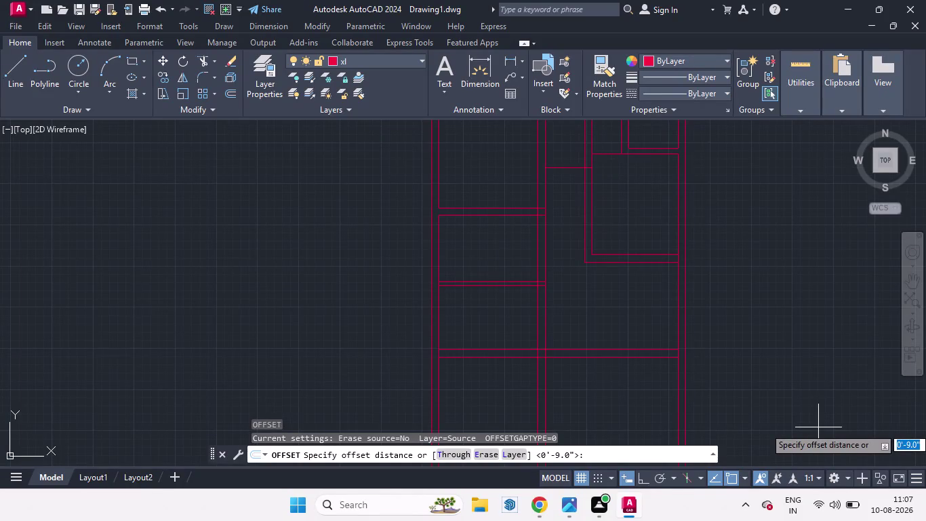
Offset the lower wall line 6' downward to create a new wall line.
text(6')
key(Return)
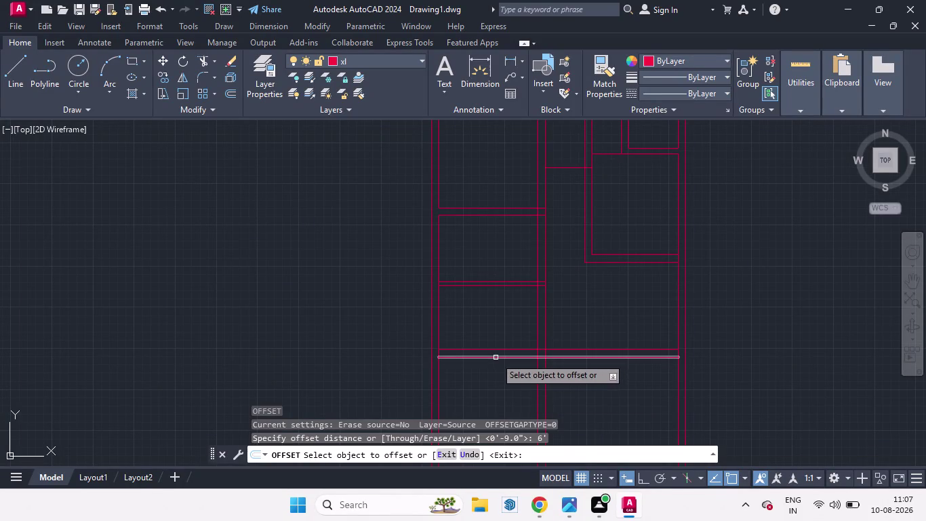
drag(496, 358, 496, 394)
click(495, 394)
scroll(down, 3)
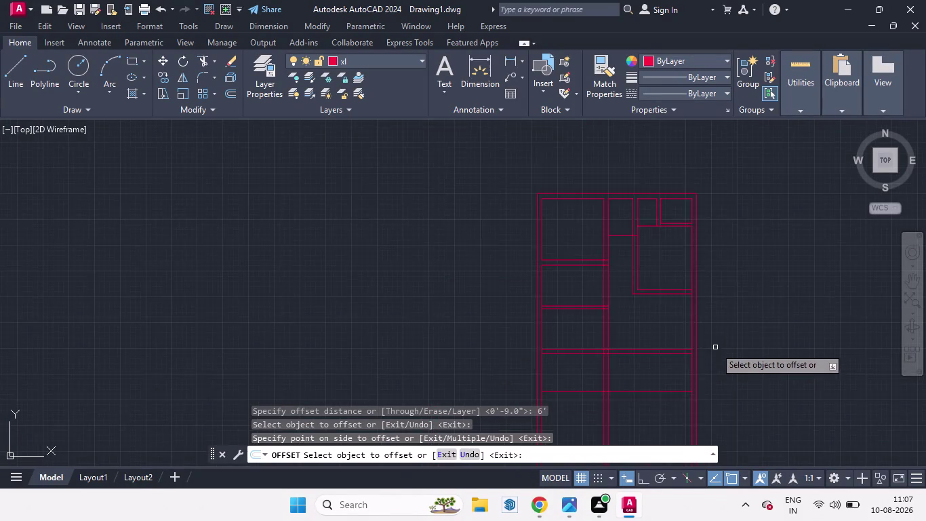
scroll(down, 3)
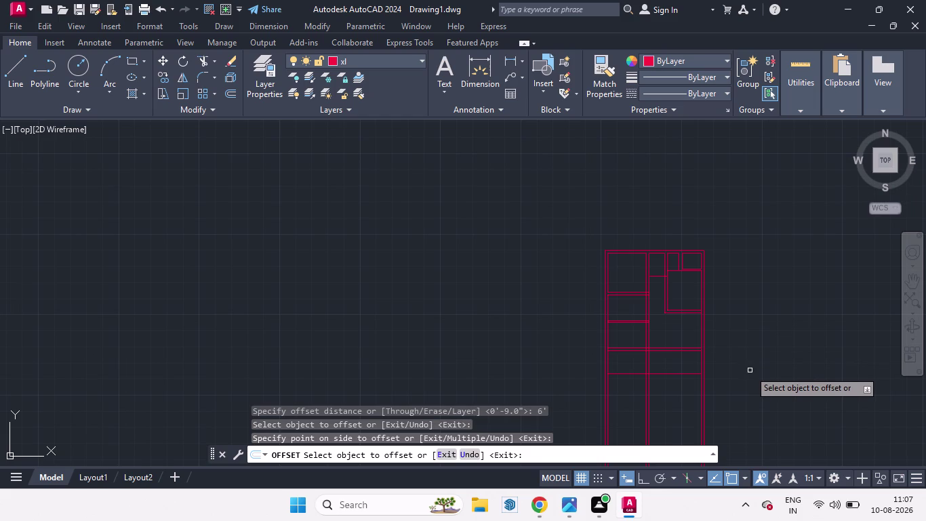
key(space)
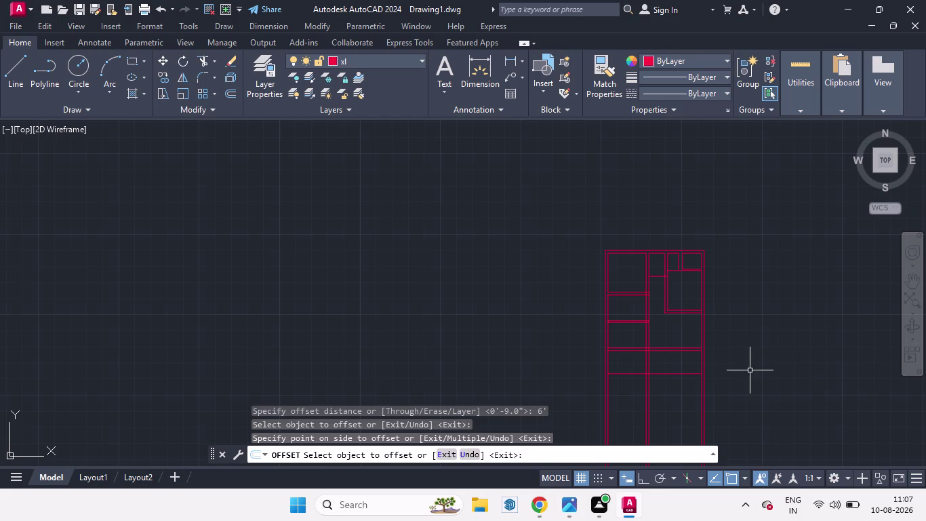
Offset the new wall line by 9" to form the double wall, discarding a mistyped command.
key(space)
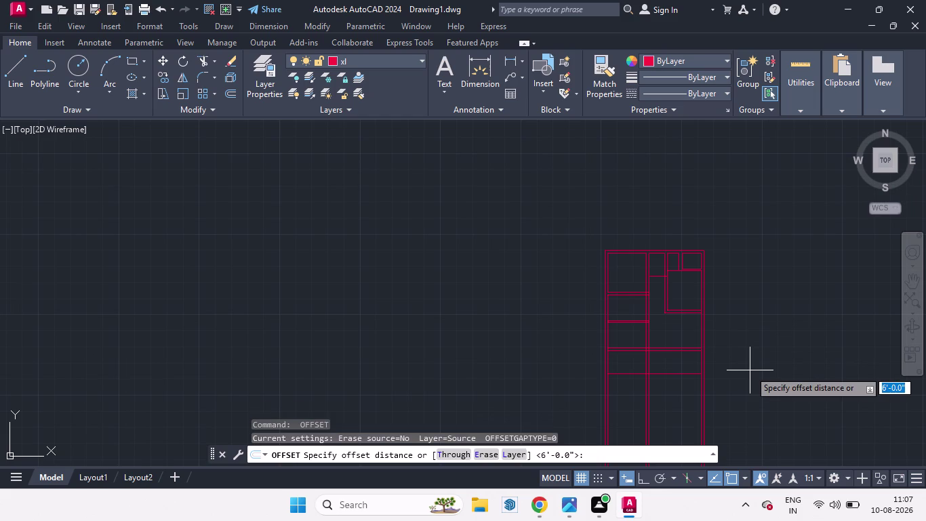
key(9)
key(Return)
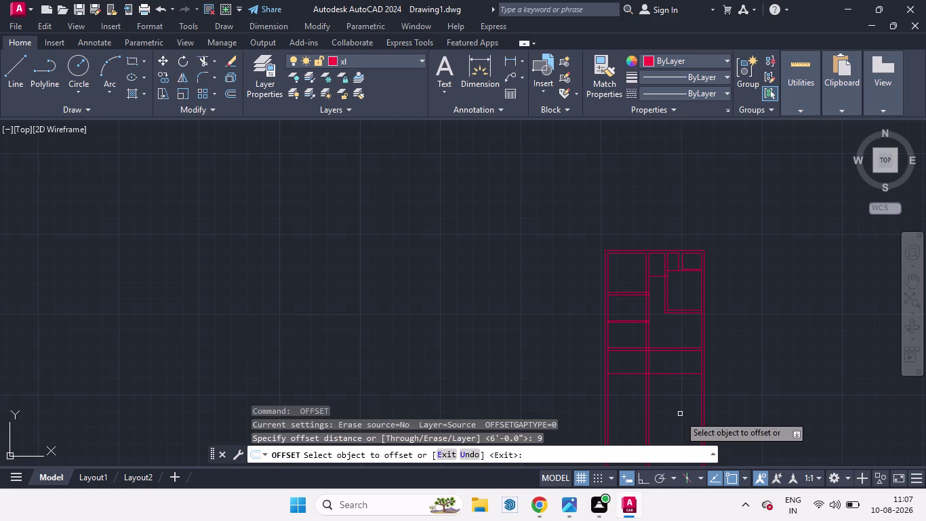
drag(621, 372, 625, 403)
click(628, 402)
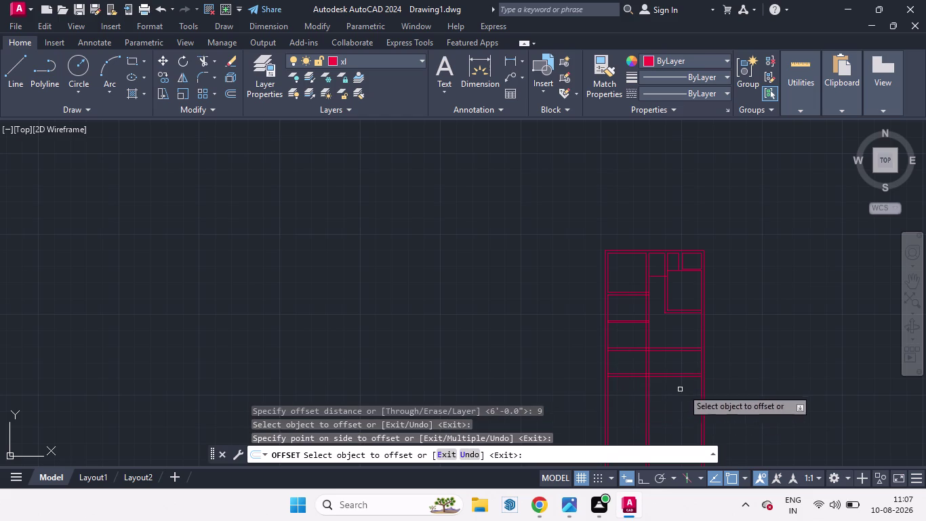
key(space)
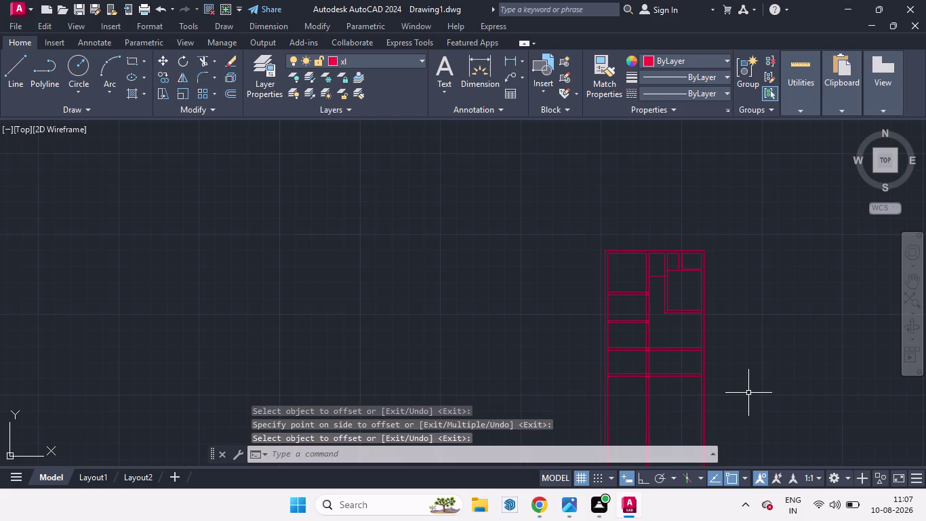
text(te)
key(BackSpace)
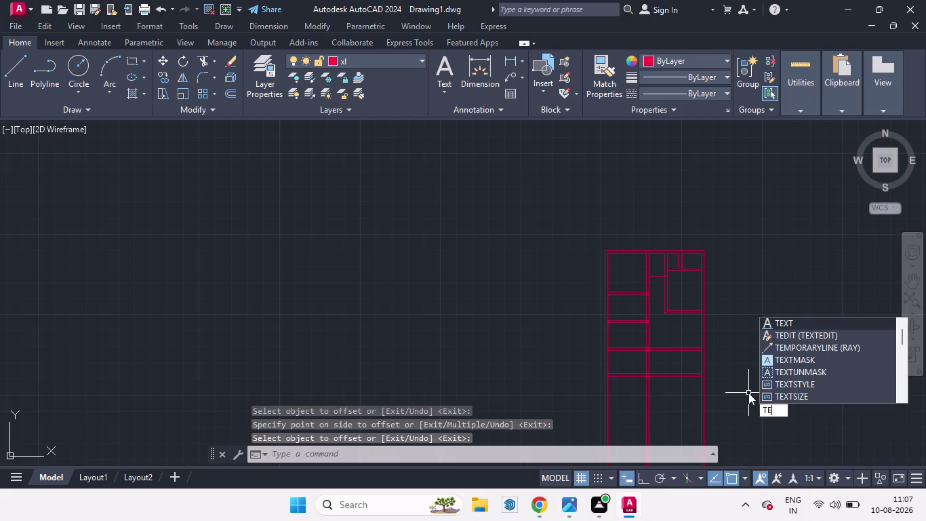
key(BackSpace)
key(BackSpace)
key(space)
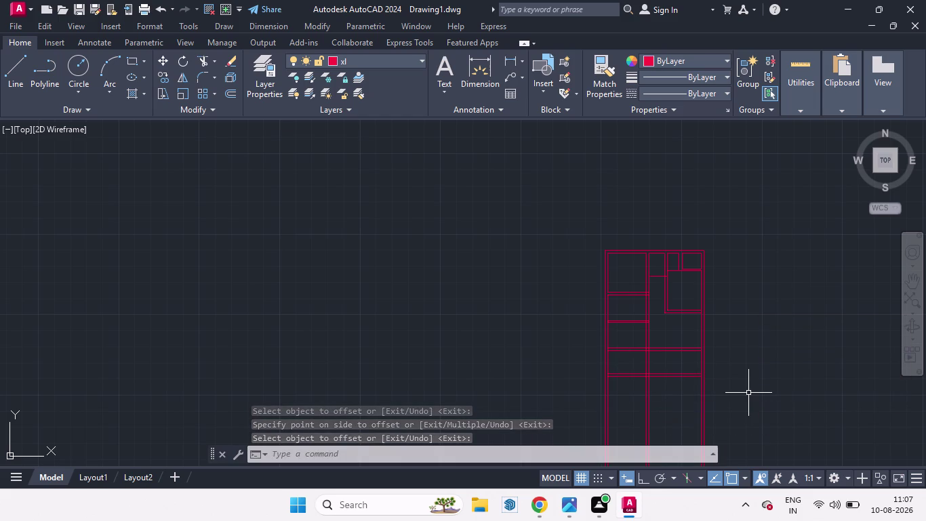
Extend the new lower wall line to its boundary with EX.
text(e)
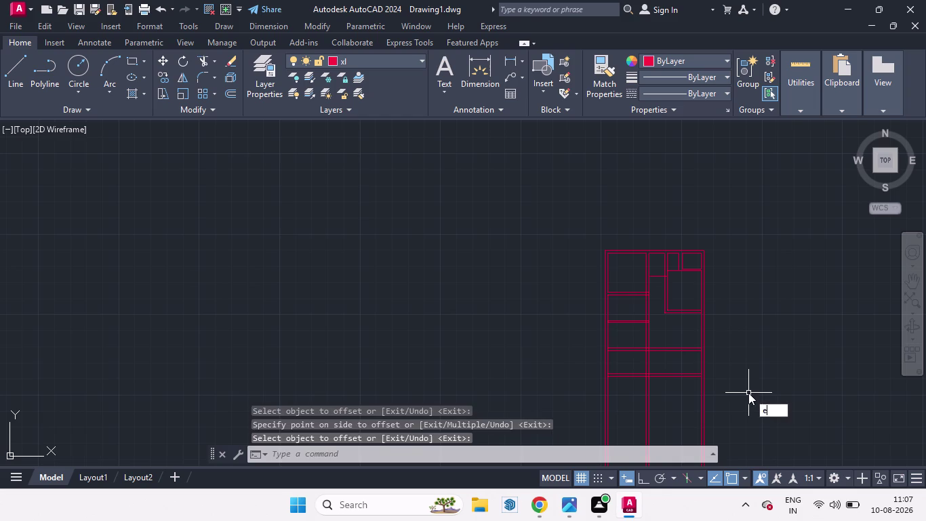
text(x)
key(Return)
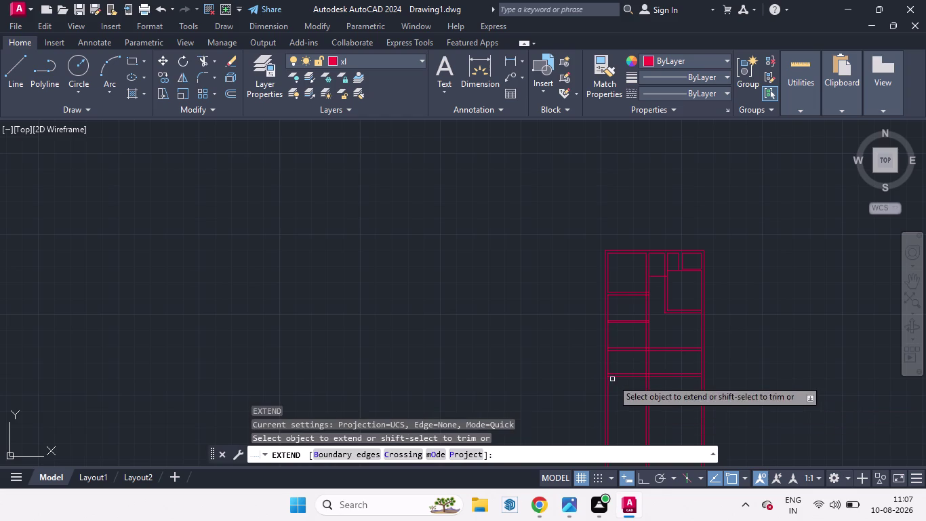
scroll(up, 3)
click(579, 425)
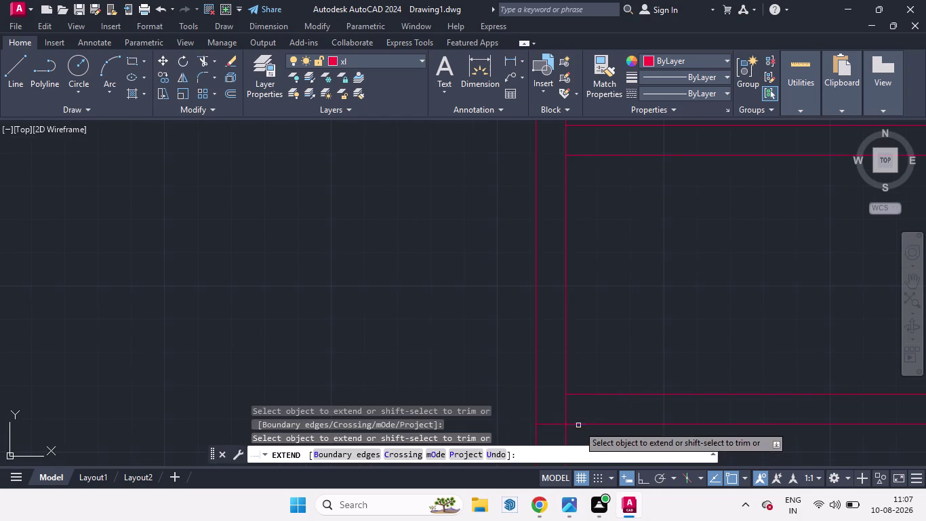
key(space)
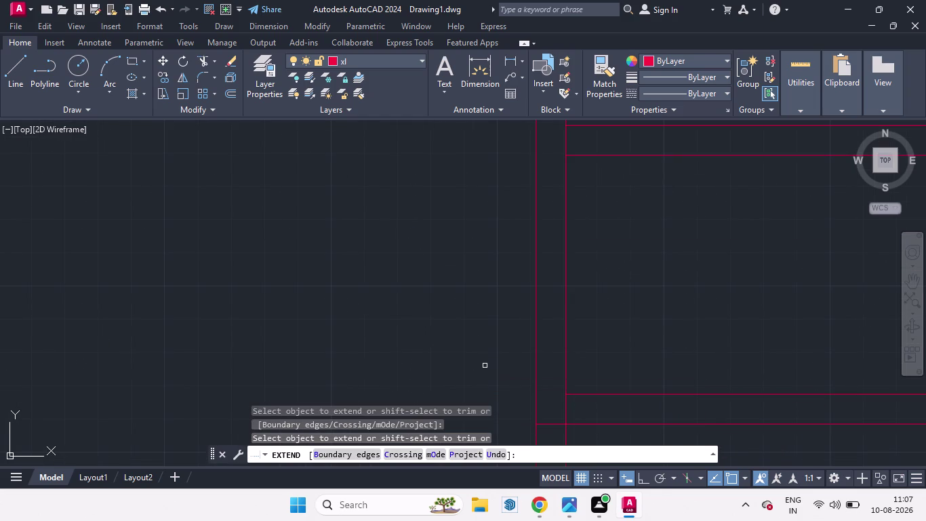
Trim overlapping wall segments along a fence and inside the junction.
text(tr)
key(Return)
key(Return)
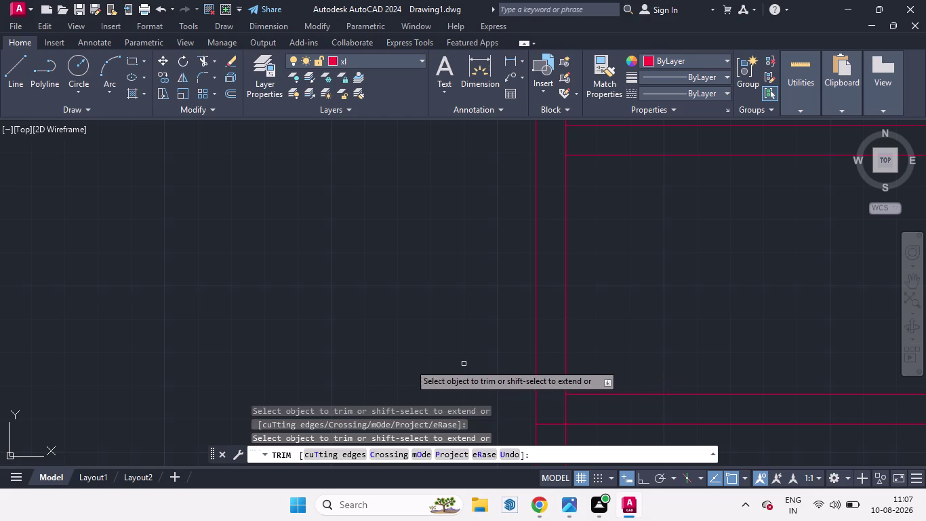
scroll(down, 3)
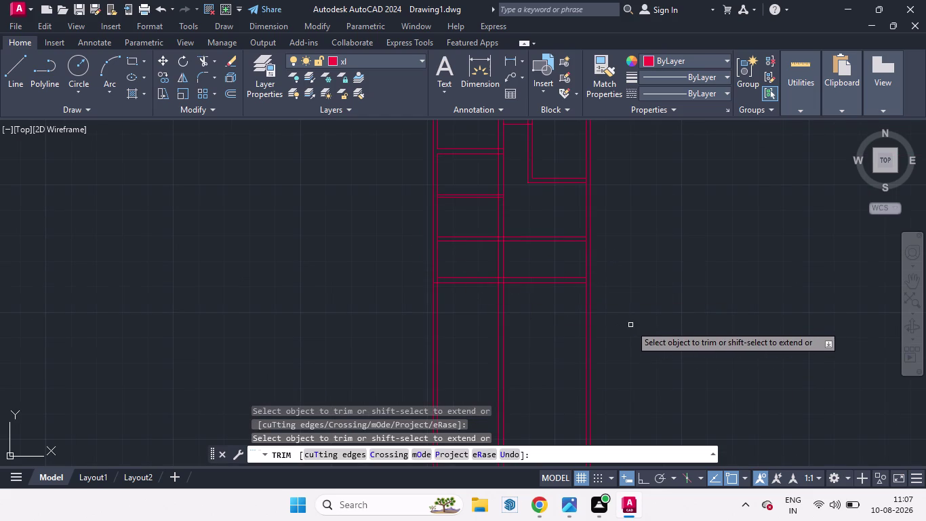
drag(632, 325, 169, 336)
scroll(up, 3)
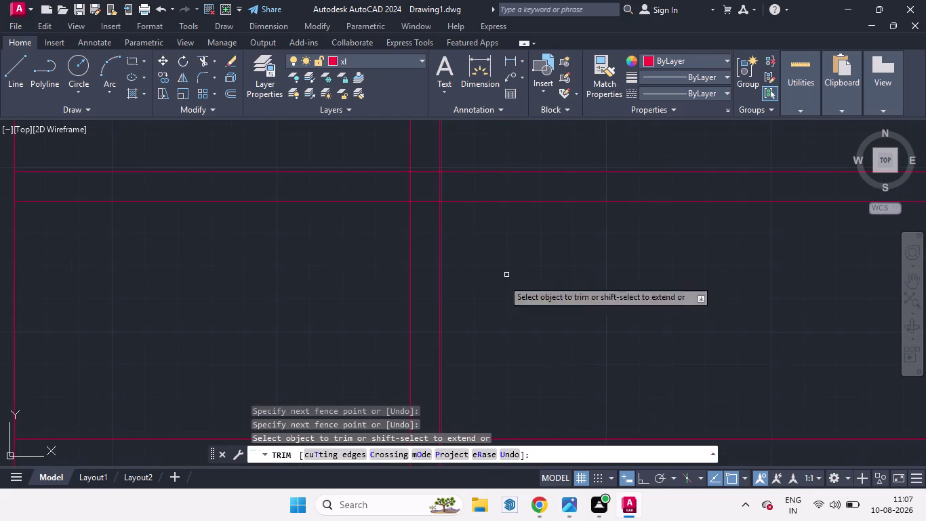
scroll(down, 3)
scroll(up, 3)
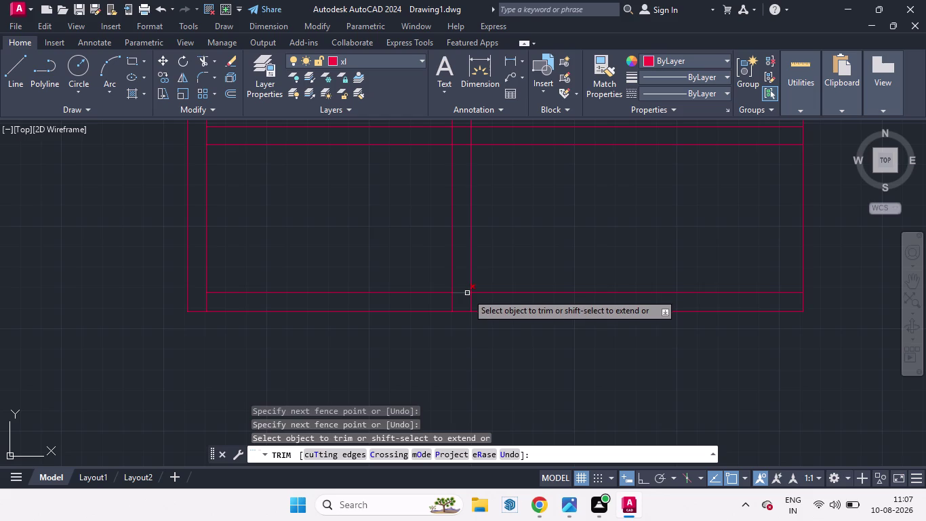
click(454, 301)
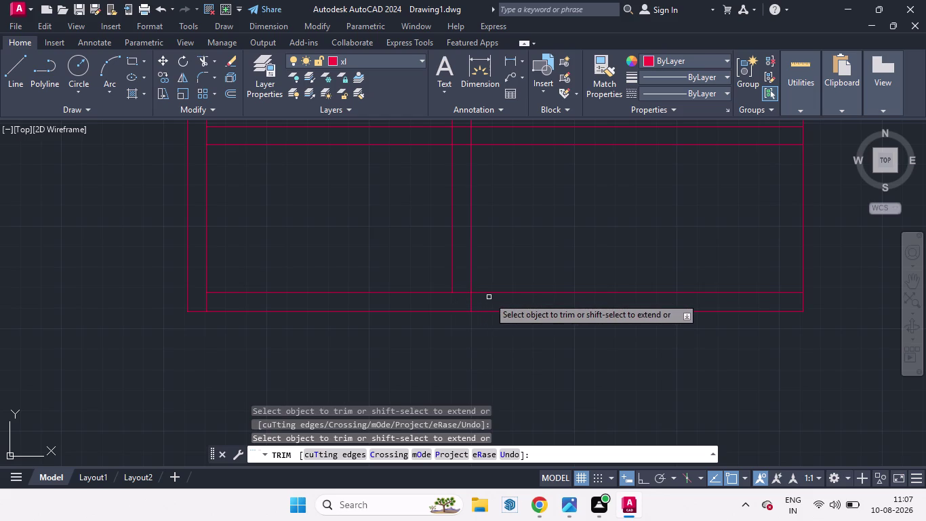
Trim the crossing lines on the right, two leftover segments, and the lower wall's inner corner.
scroll(down, 3)
drag(523, 269, 708, 269)
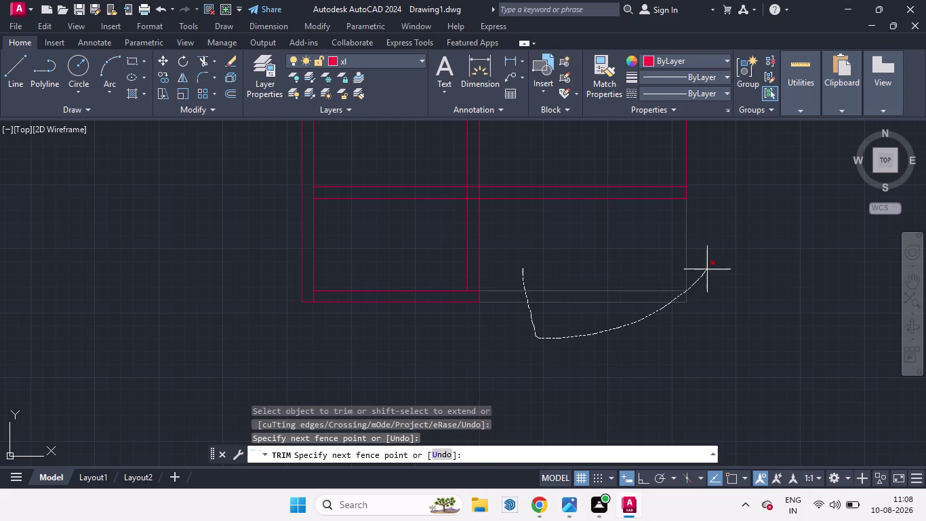
drag(707, 269, 674, 263)
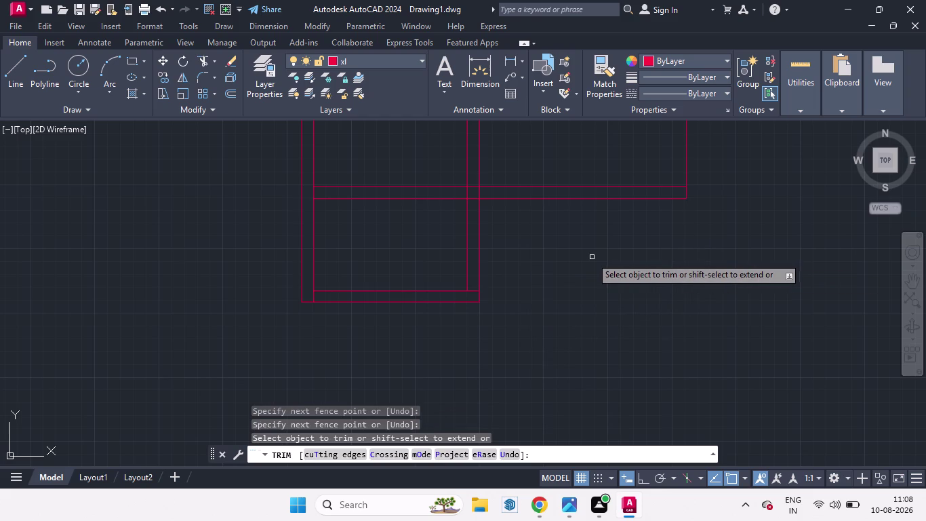
click(477, 240)
click(467, 240)
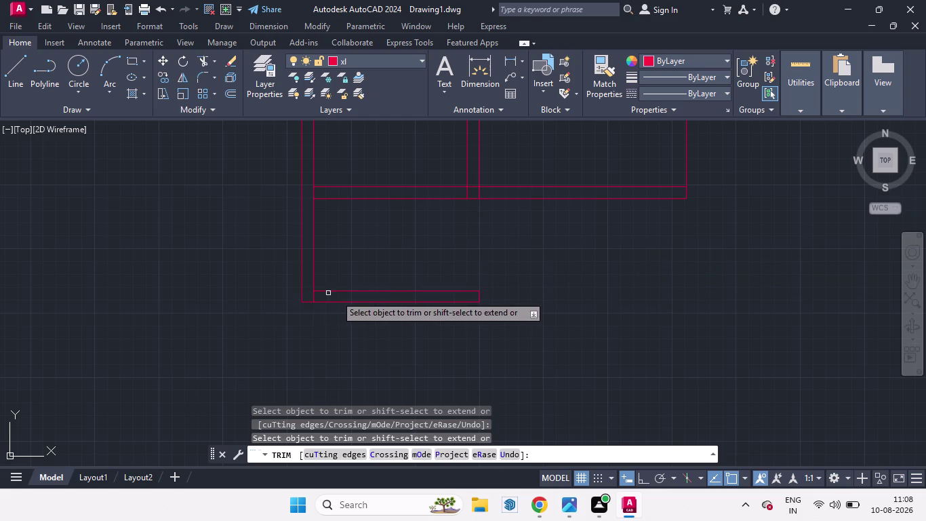
click(313, 296)
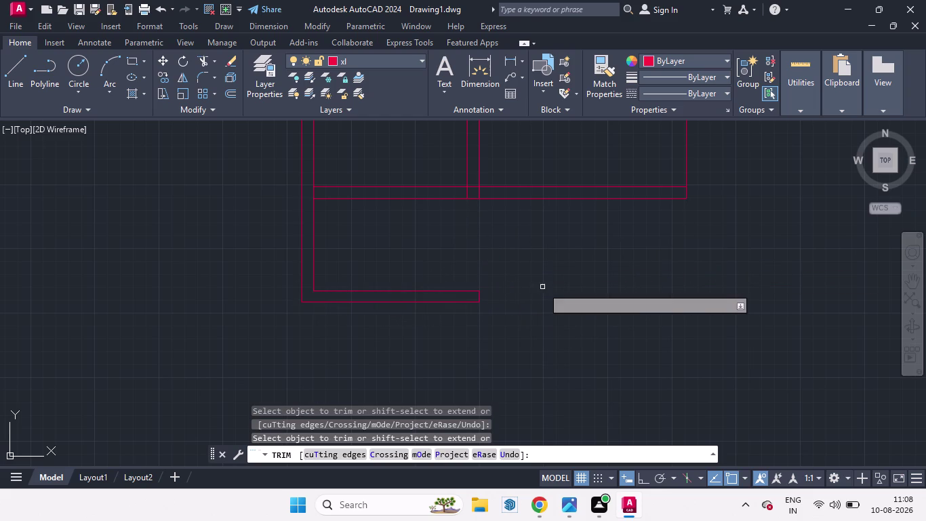
scroll(down, 3)
scroll(up, 3)
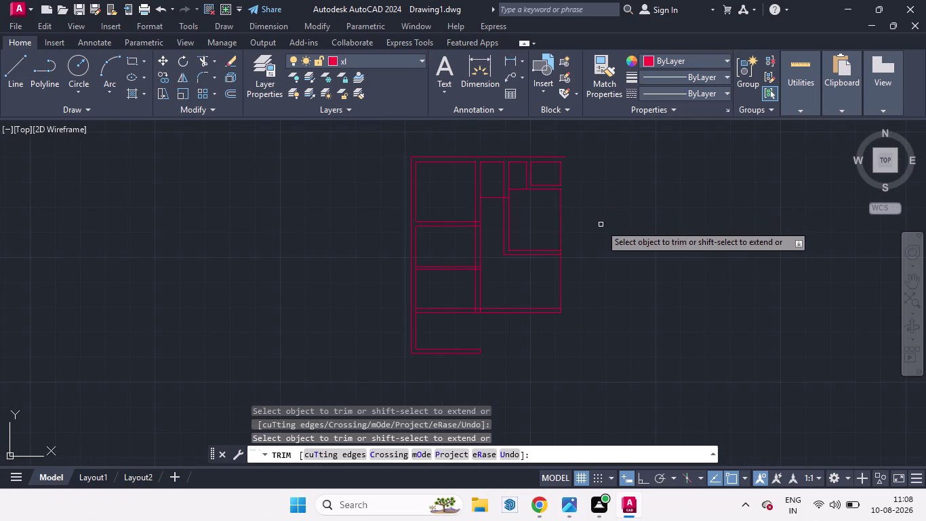
key(space)
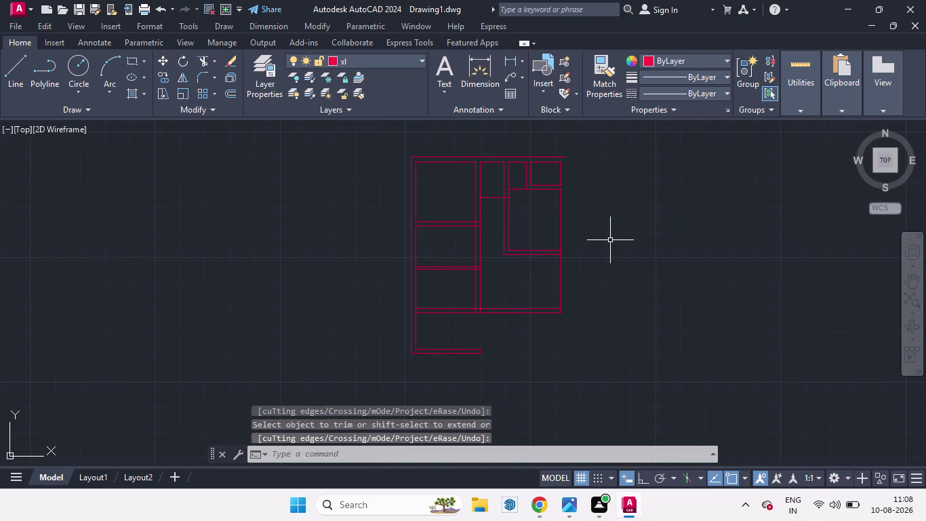
Offset the right exterior wall line outward by 9".
key(o)
key(Return)
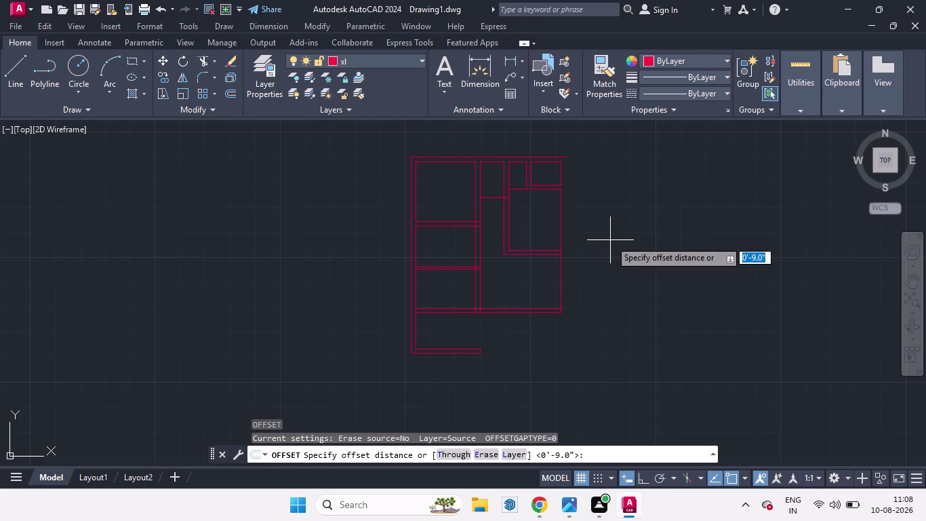
key(Return)
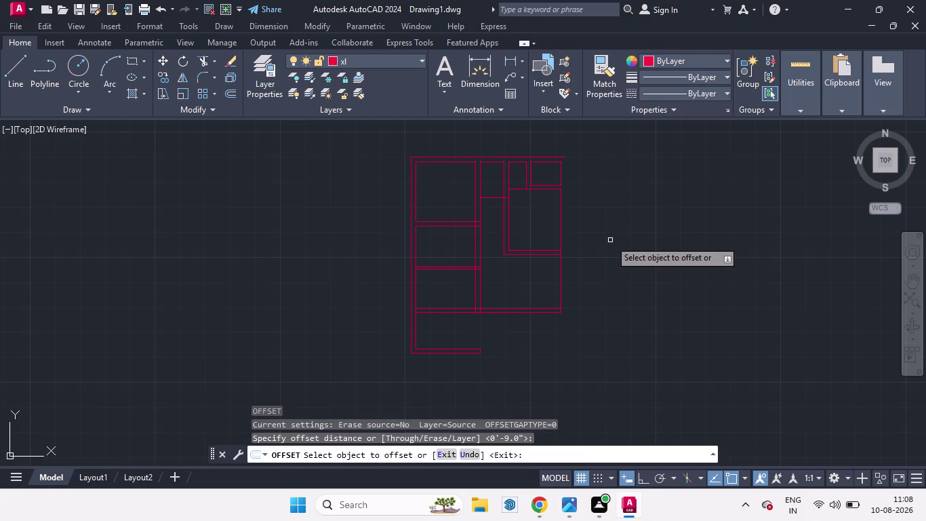
drag(563, 231, 579, 229)
drag(580, 229, 586, 229)
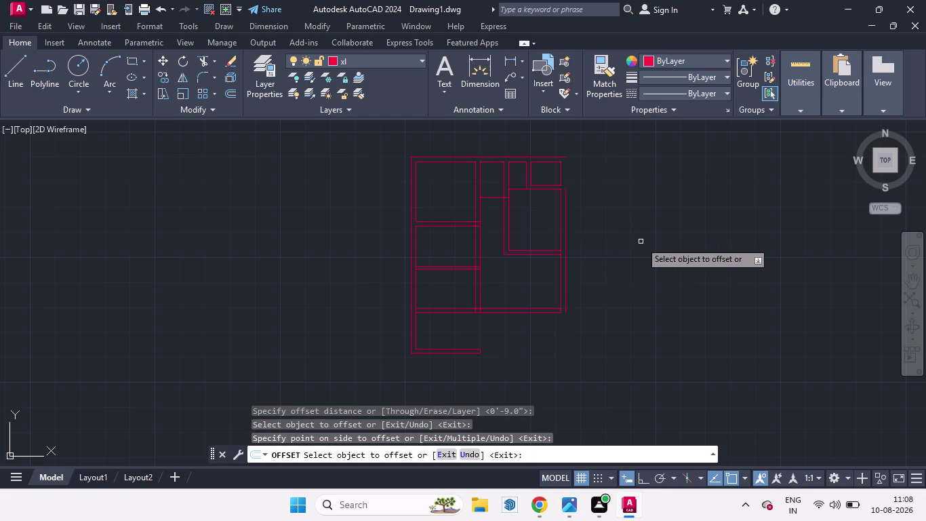
key(space)
Extend the new right wall line up to the top wall.
text(e)
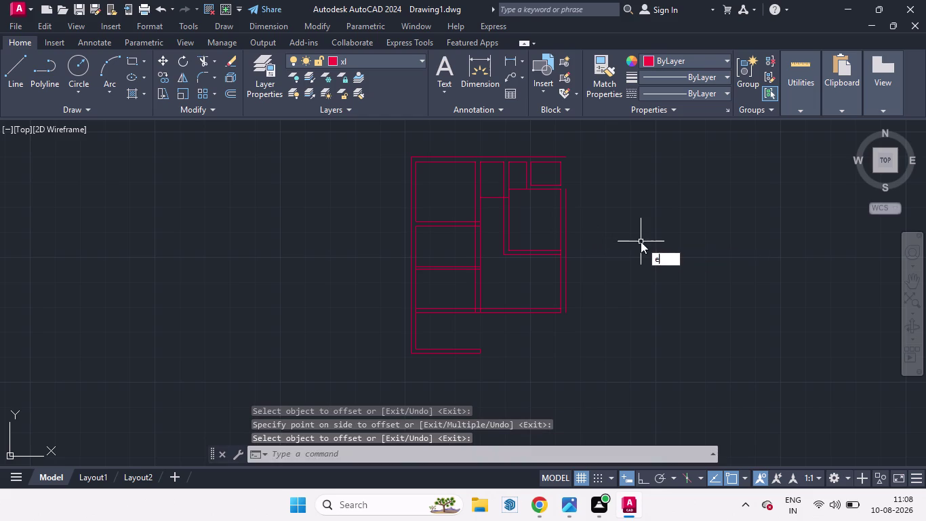
text(x)
key(Return)
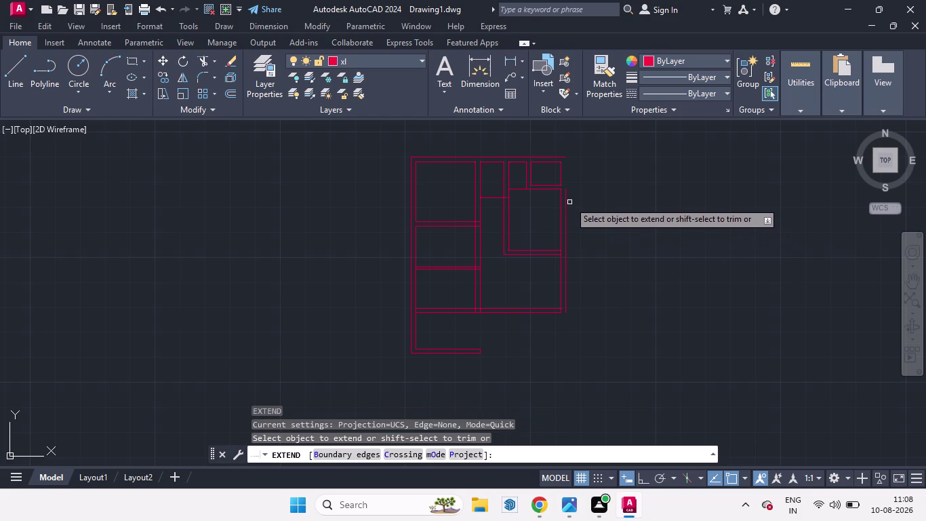
click(566, 195)
key(space)
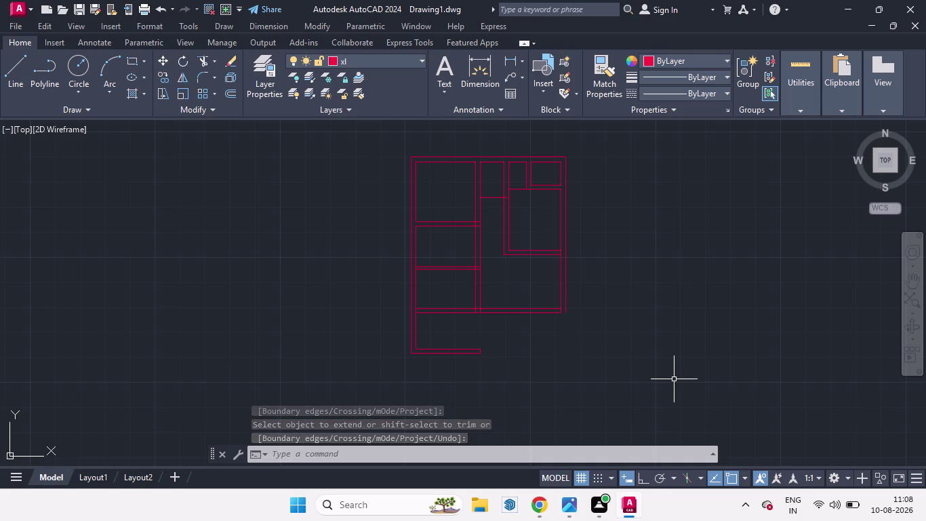
Load the ACAD_ISO03W100 dash-space linetype through the Linetype Manager (LTY).
text(lty)
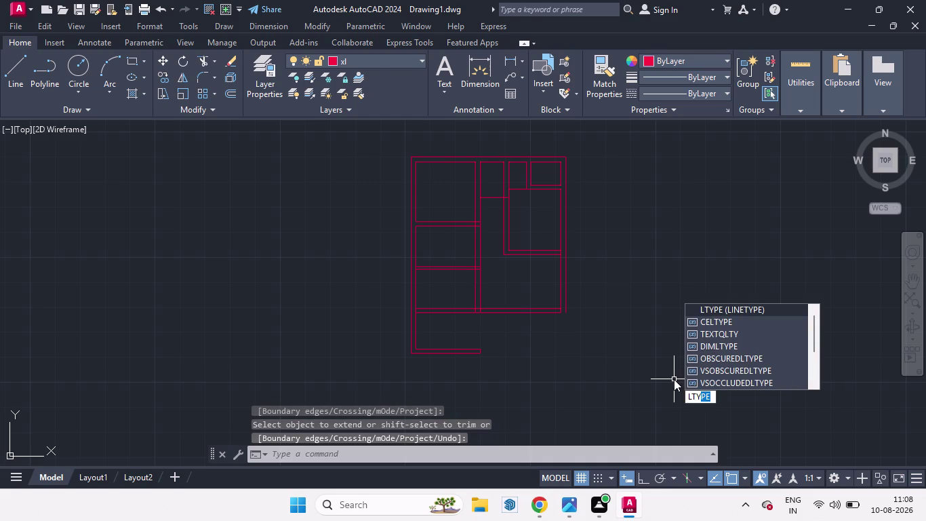
key(Return)
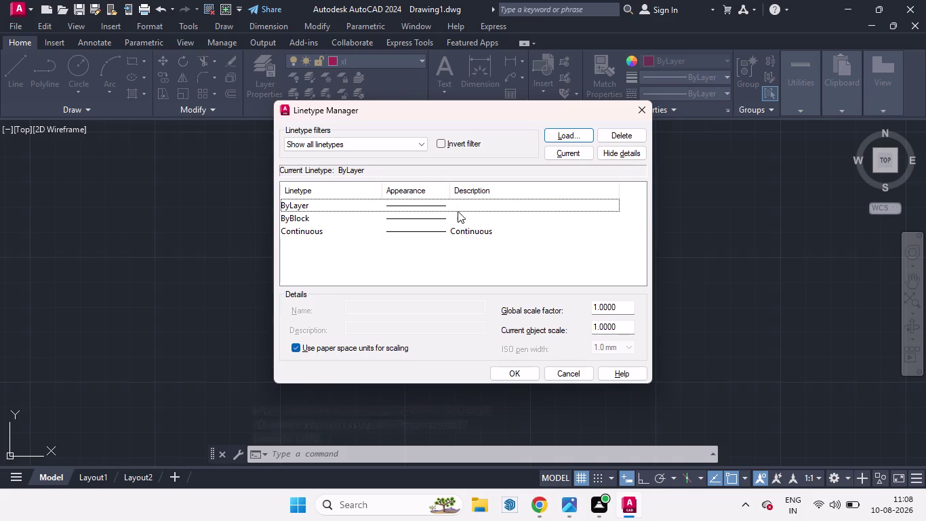
click(562, 135)
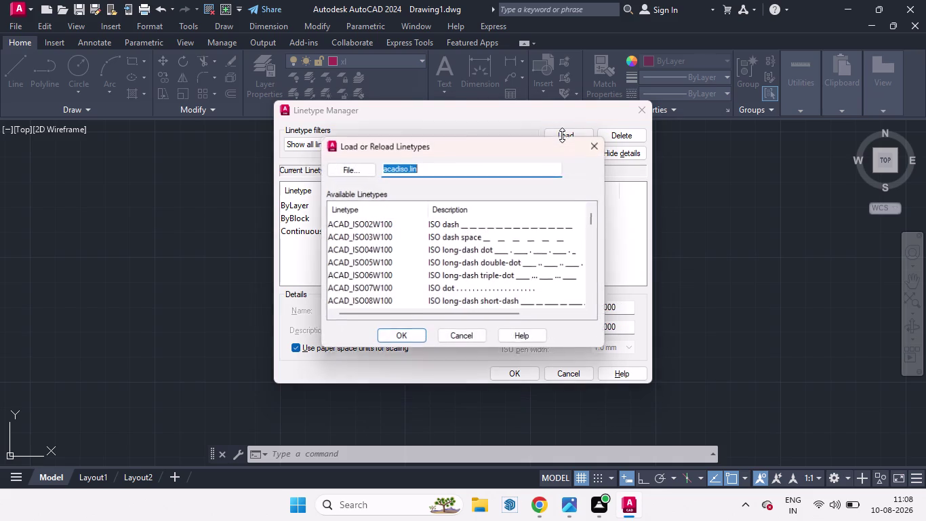
click(505, 242)
click(399, 337)
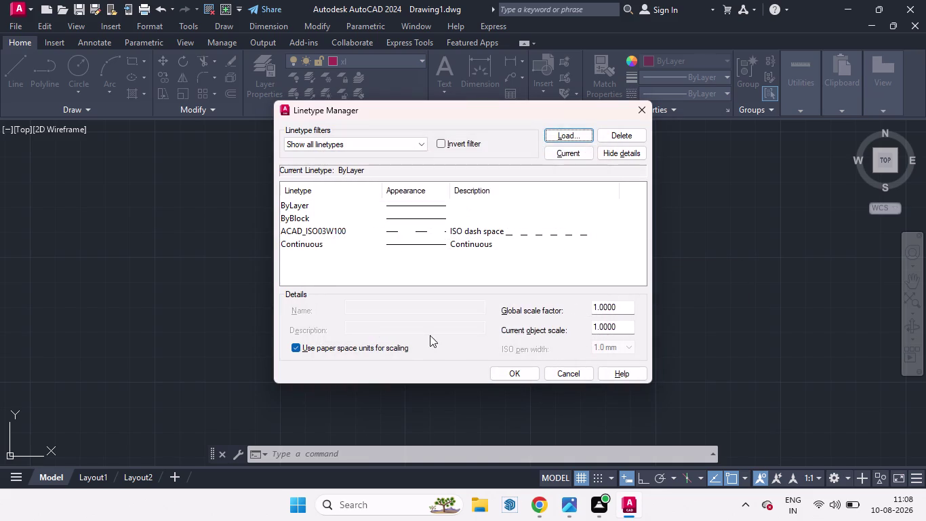
click(510, 373)
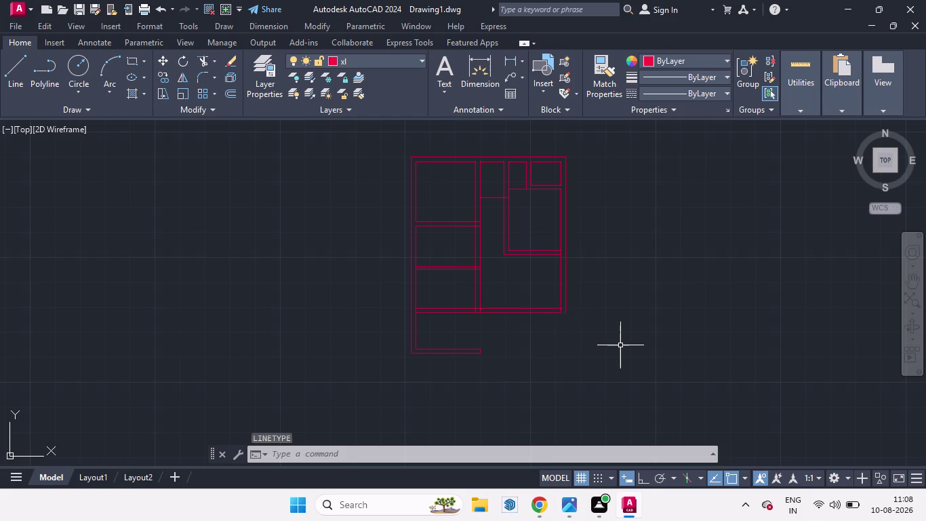
With Ortho on, draw lines from the wall end to the bottom wall and outer right corner.
key(l)
key(Return)
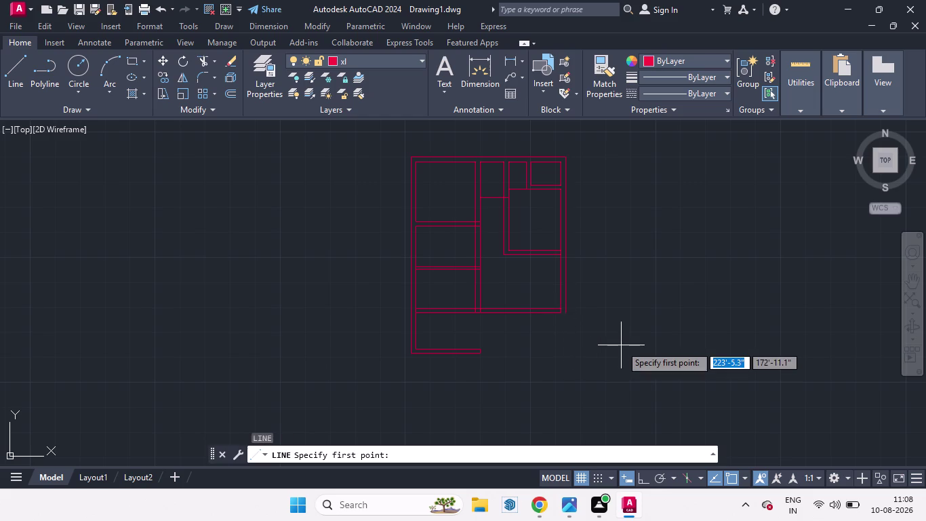
click(642, 483)
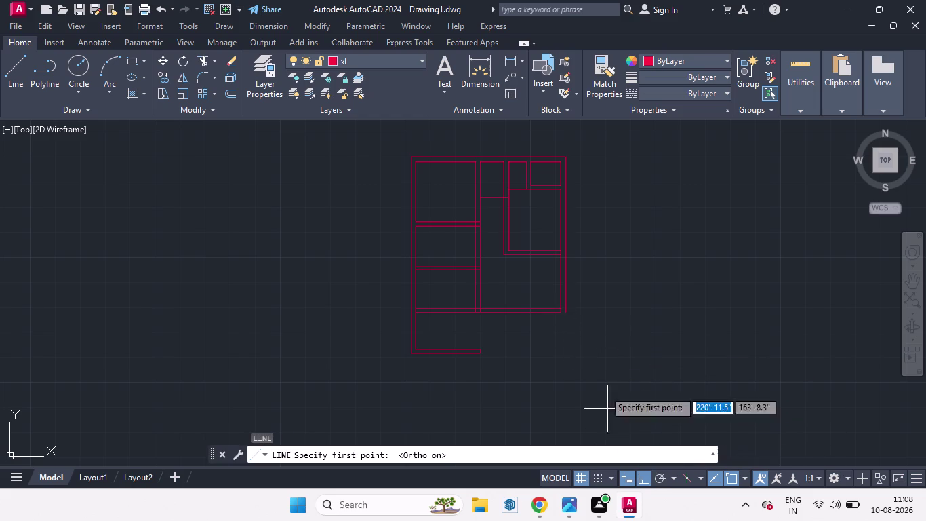
scroll(up, 3)
click(569, 291)
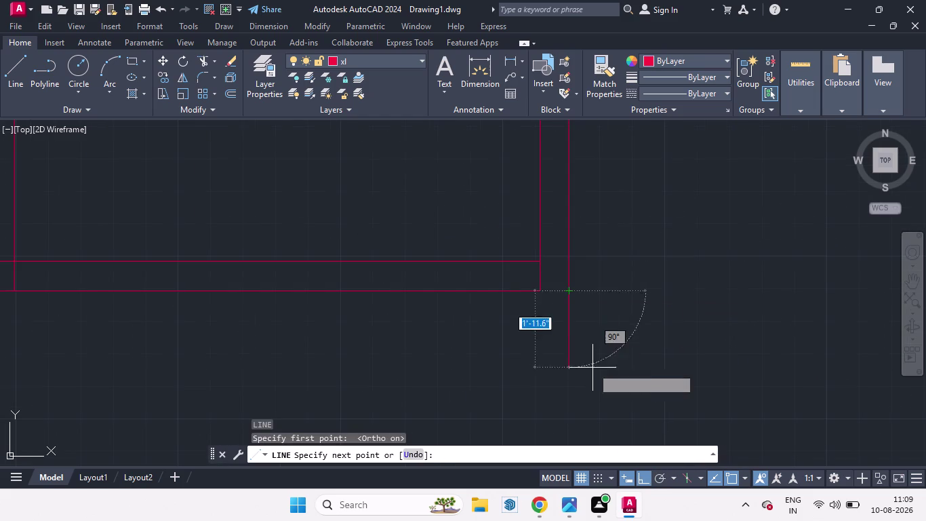
scroll(down, 3)
scroll(down, 3)
scroll(up, 3)
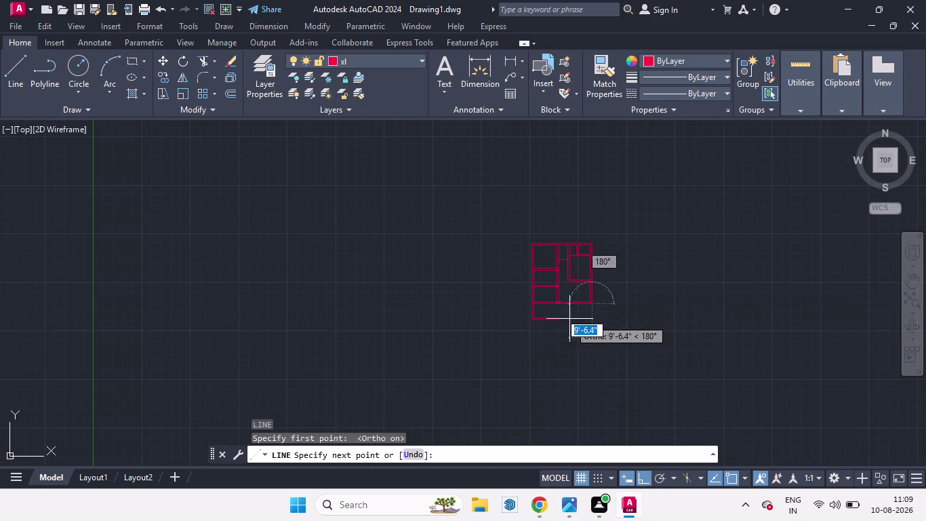
scroll(up, 3)
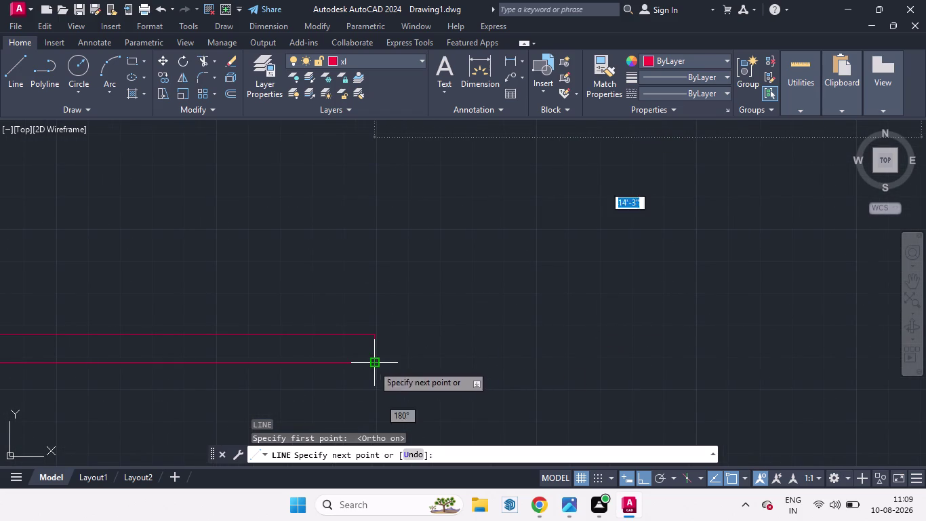
scroll(down, 3)
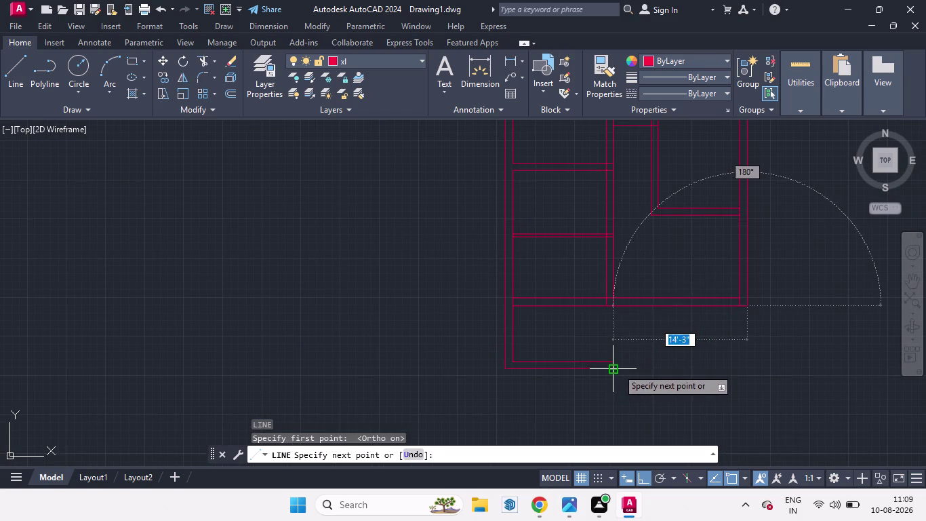
click(747, 369)
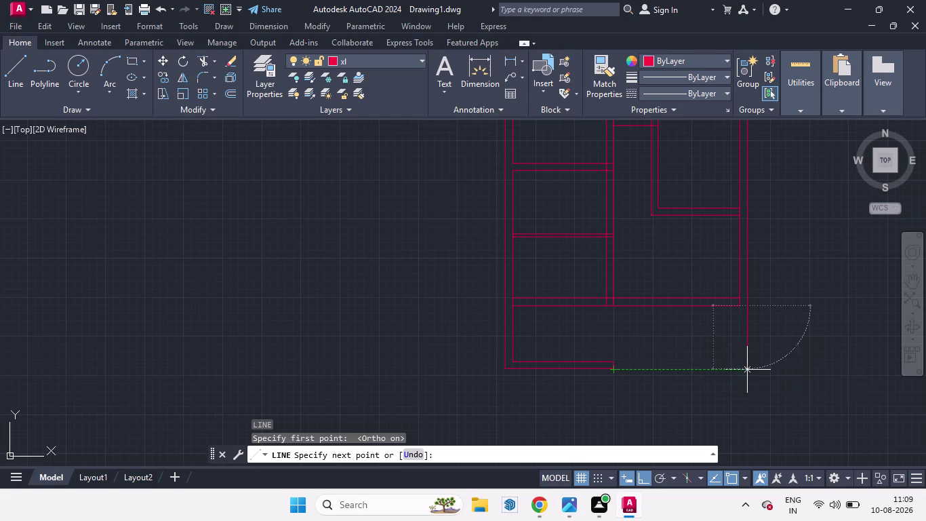
click(613, 373)
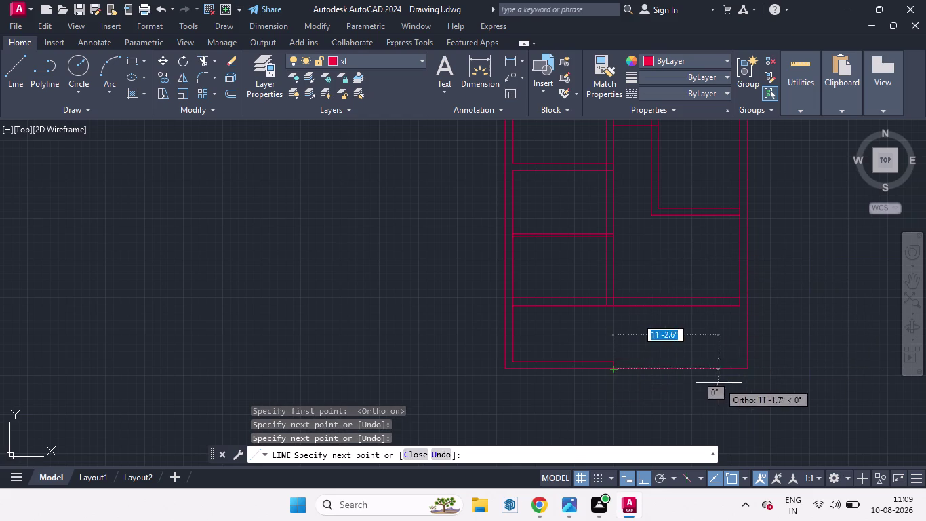
key(space)
scroll(up, 3)
scroll(up, 3)
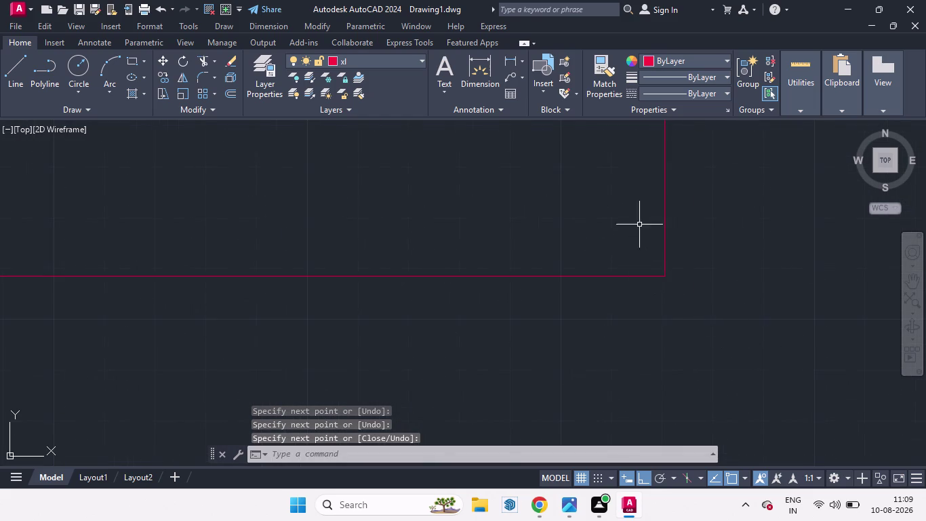
scroll(up, 3)
scroll(down, 3)
Make ACAD_ISO03W100 current and apply it to the new vertical and horizontal wall lines.
click(726, 91)
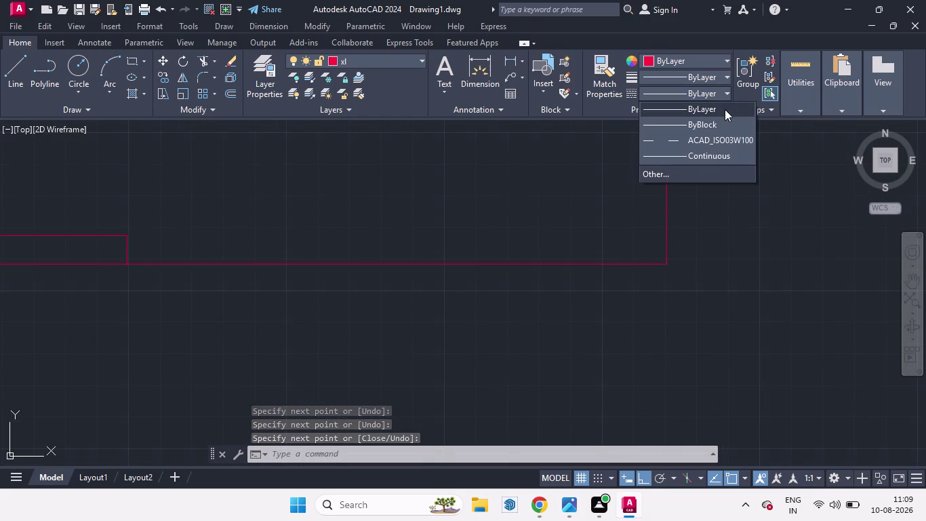
click(674, 143)
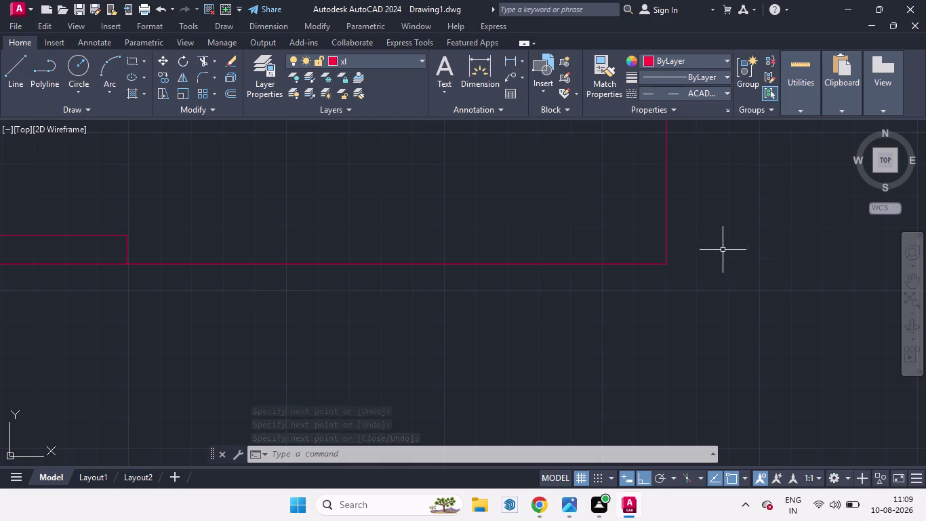
click(666, 205)
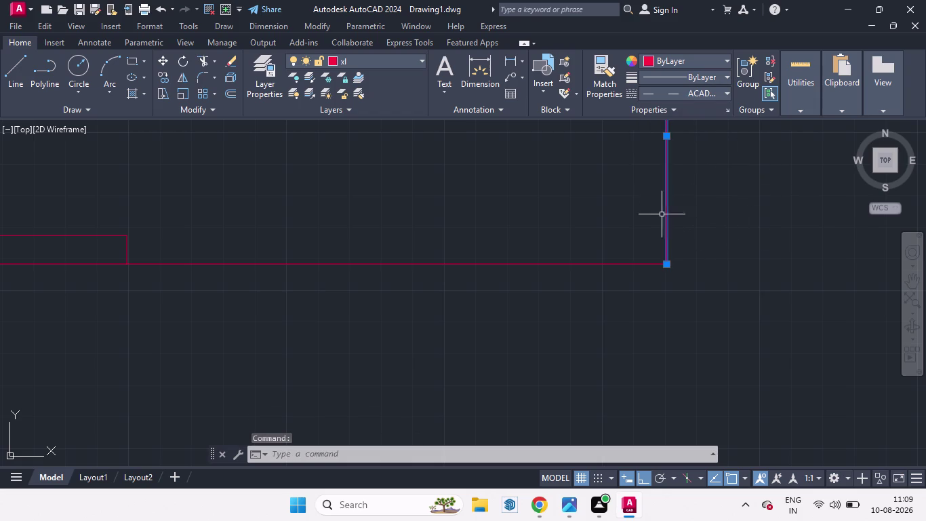
click(610, 262)
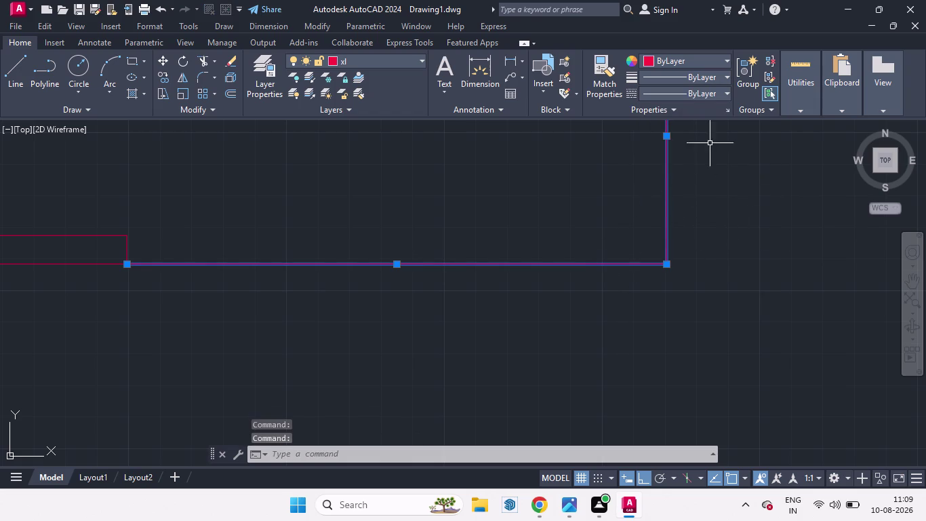
click(725, 92)
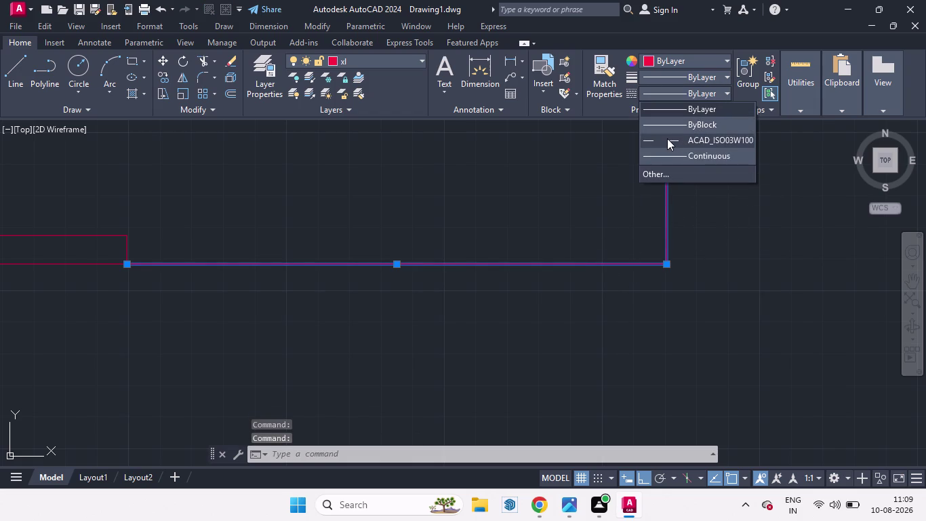
click(667, 138)
Keep the dashed linetype current, cancel a repeated line, and reselect both dashed lines.
key(space)
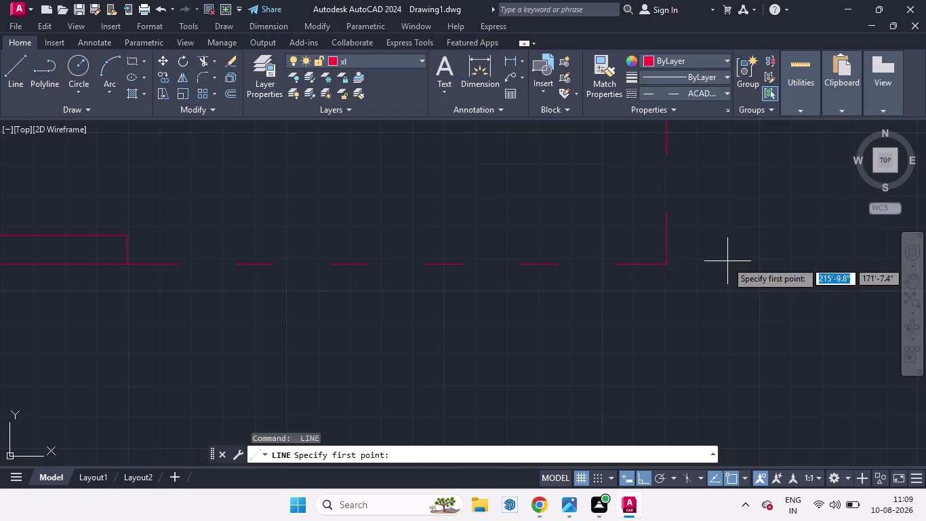
scroll(down, 3)
scroll(up, 3)
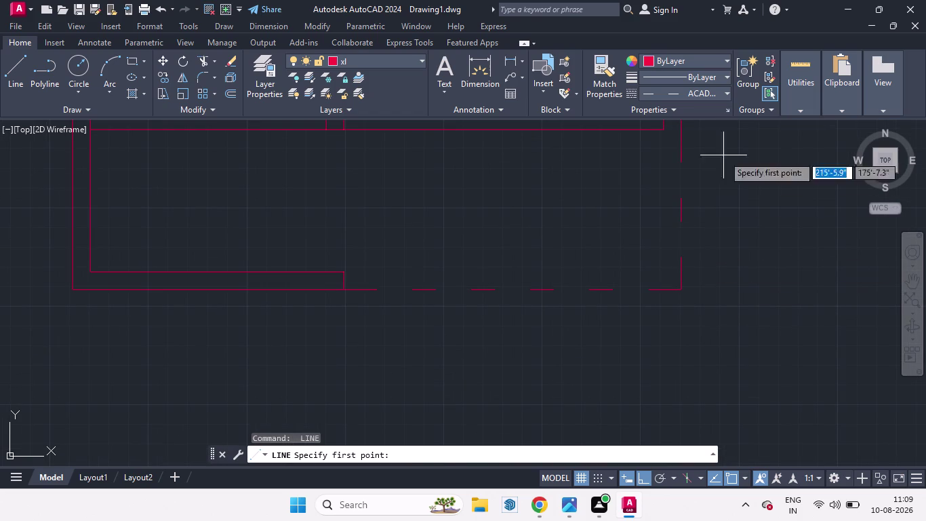
click(722, 92)
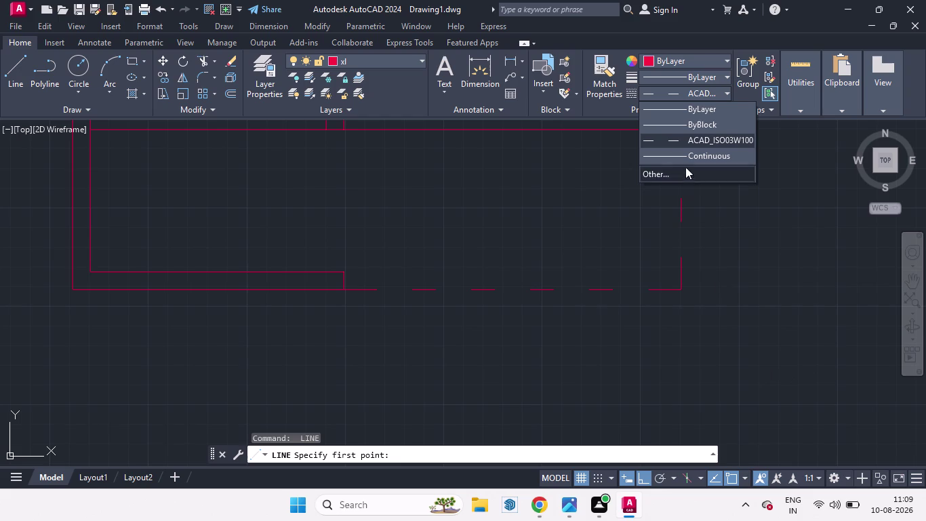
click(681, 267)
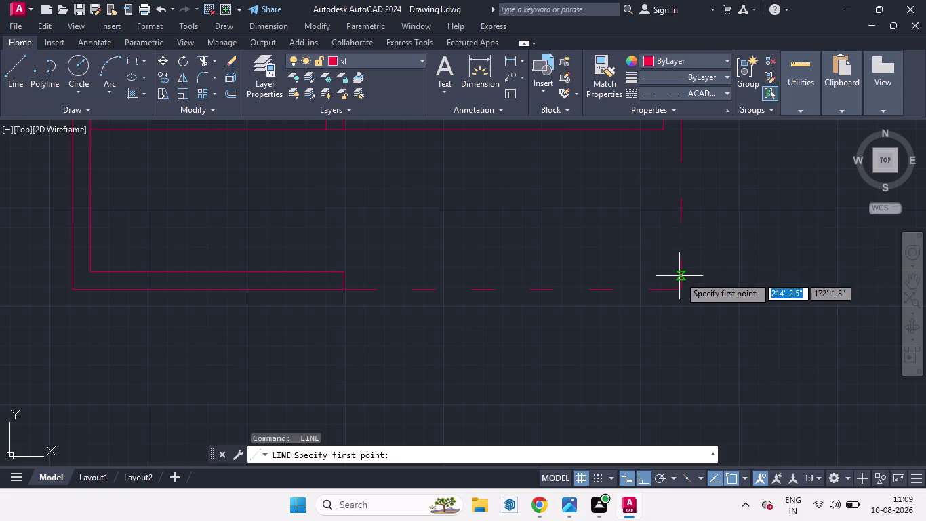
key(space)
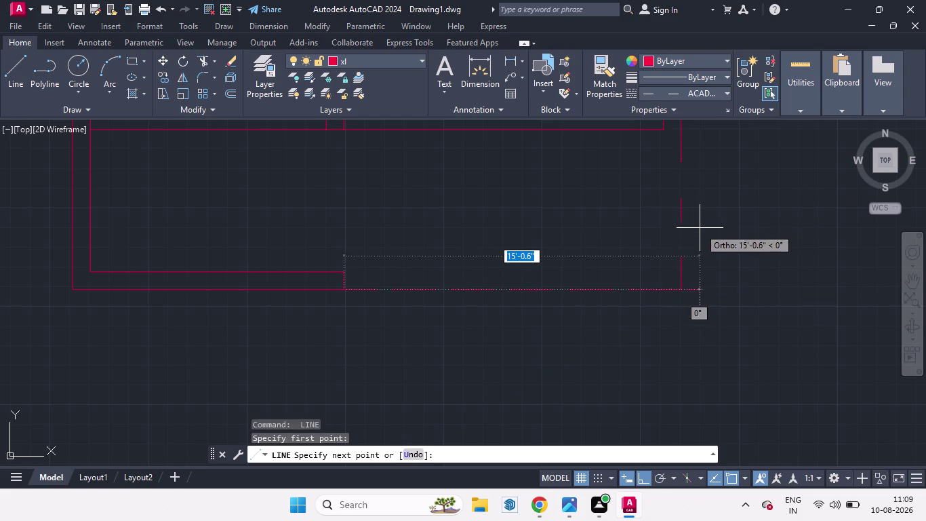
key(Escape)
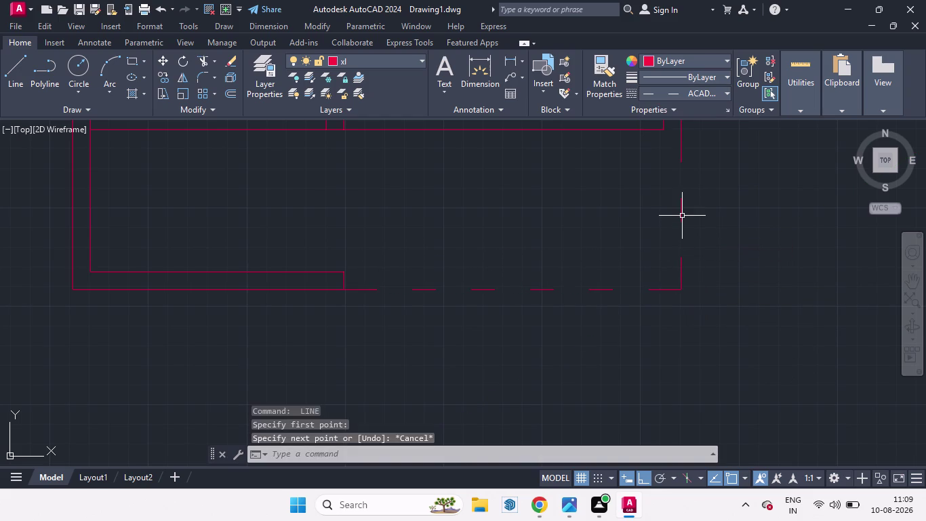
click(682, 215)
click(658, 289)
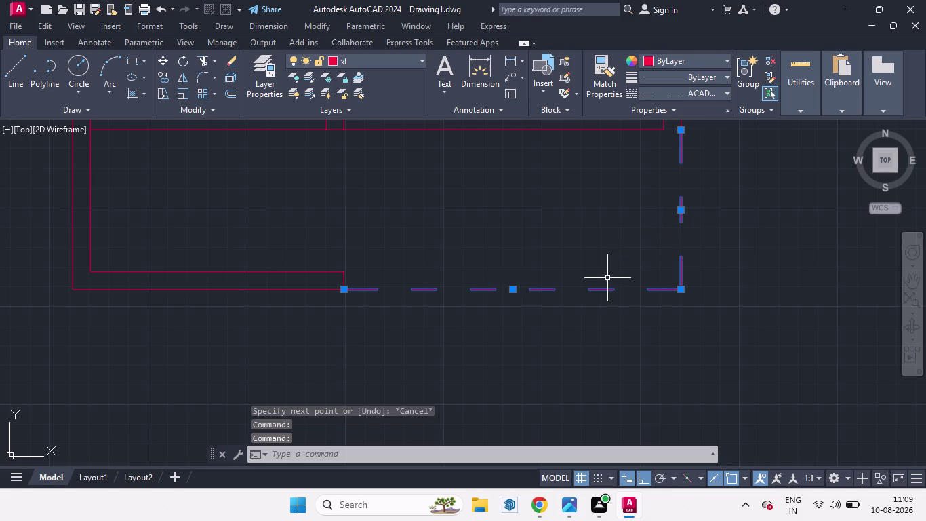
Load the ACAD_ISO02W100 linetype through the Linetype Manager.
key(l)
text(ty)
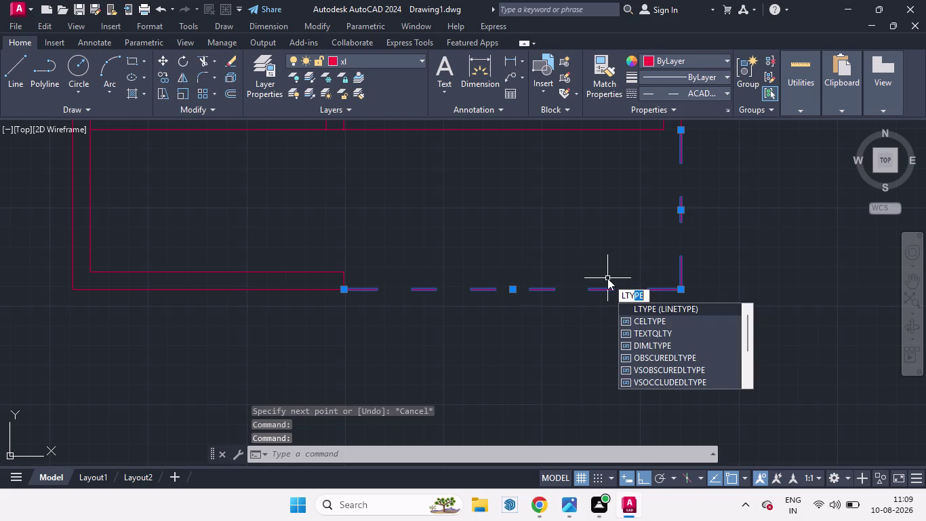
key(Return)
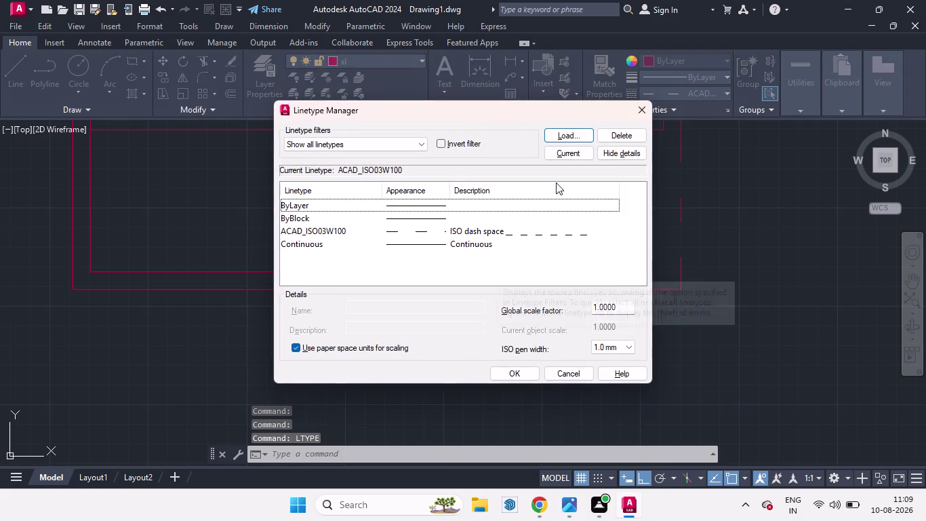
click(564, 132)
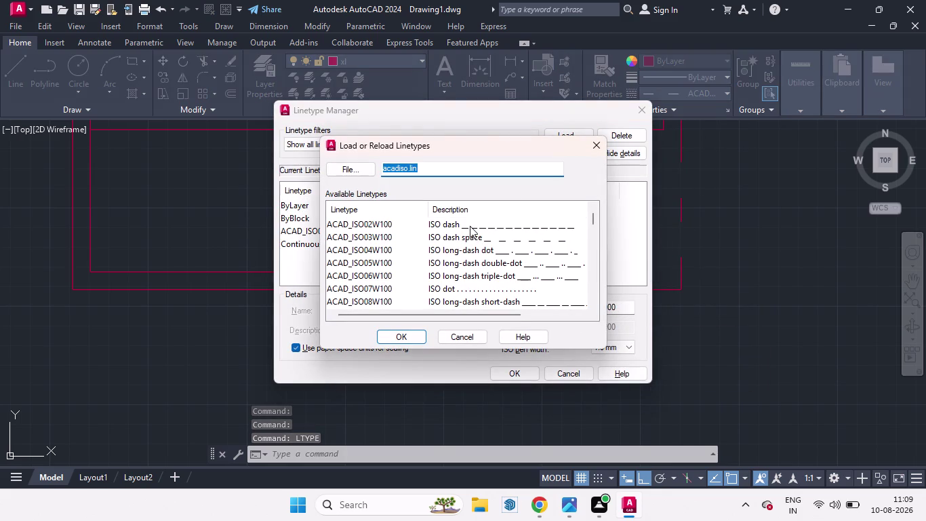
click(470, 226)
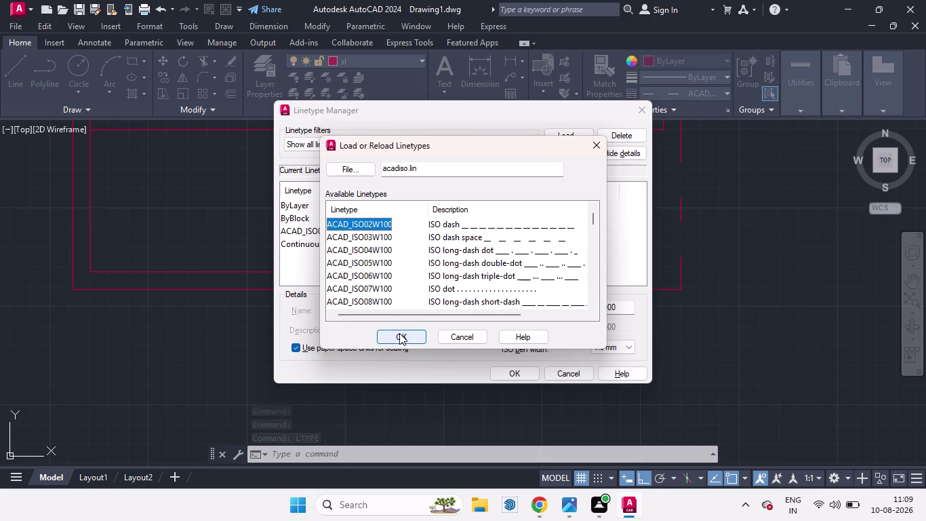
click(399, 333)
click(512, 374)
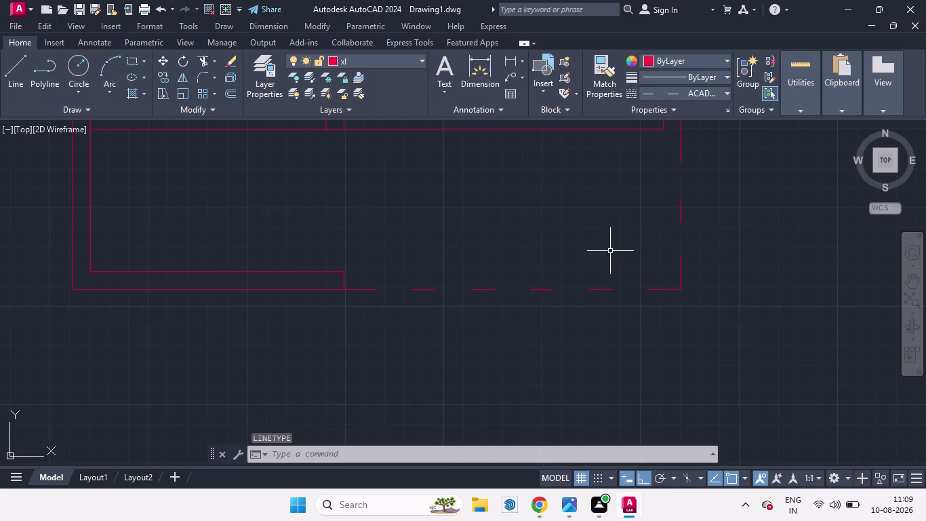
Apply ACAD_ISO02W100 to the dashed right and bottom edge lines, then deselect them.
click(680, 213)
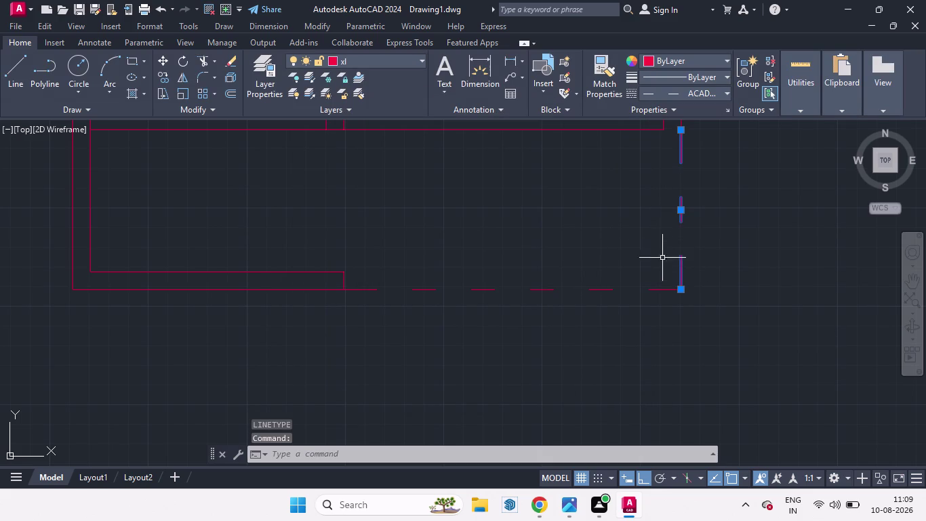
click(656, 289)
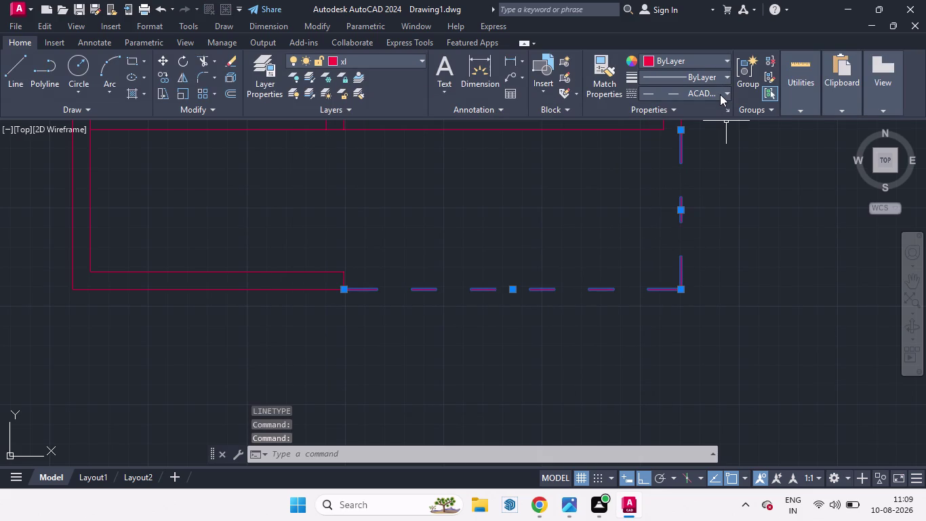
click(720, 95)
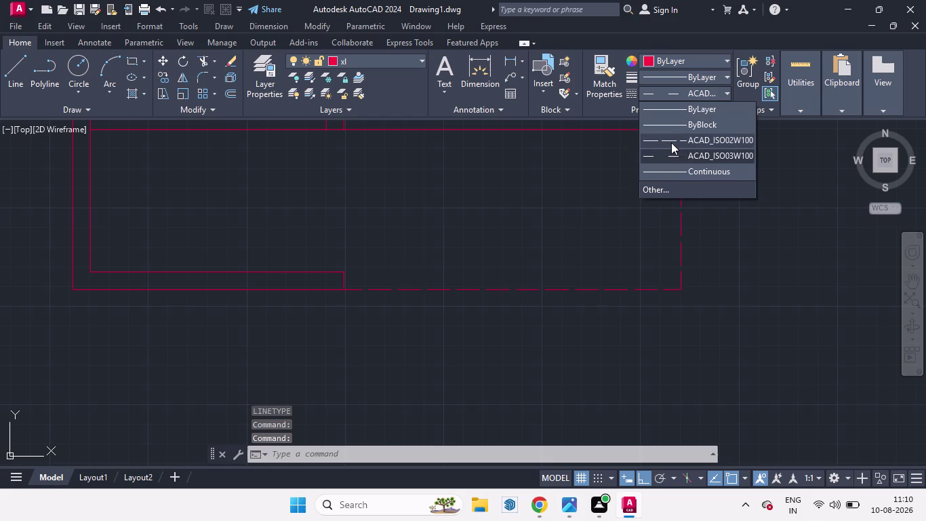
click(672, 143)
key(space)
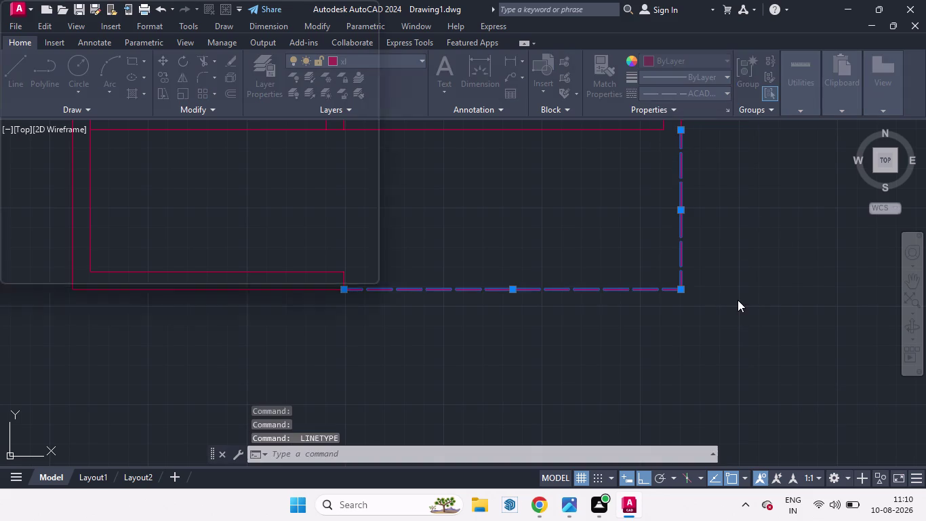
click(642, 111)
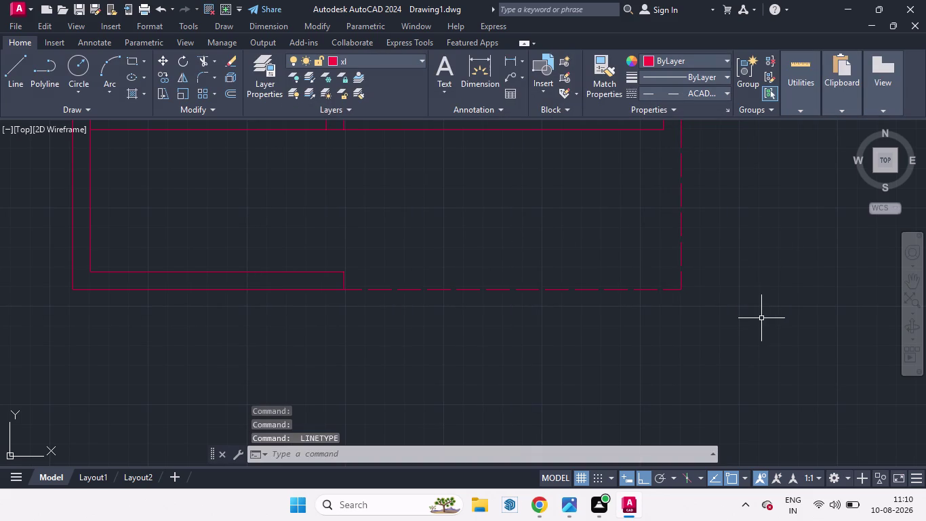
key(Escape)
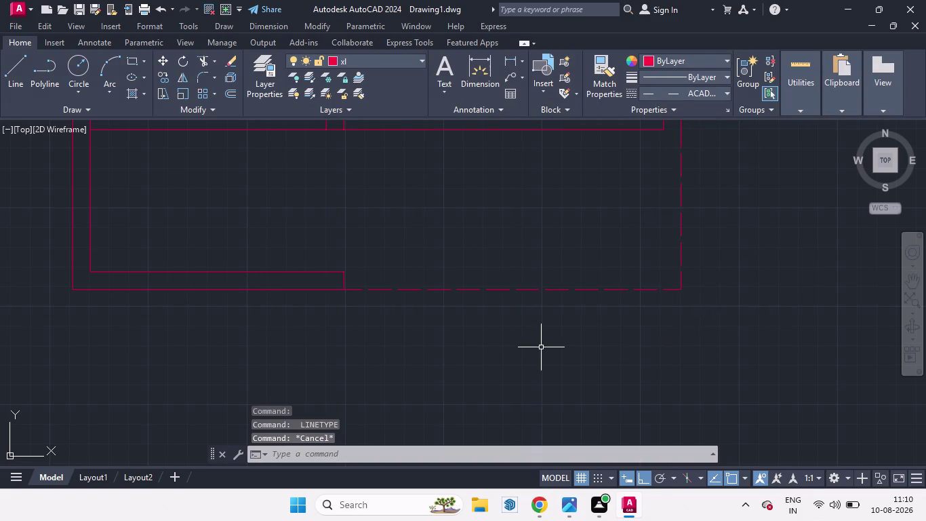
scroll(down, 3)
scroll(up, 3)
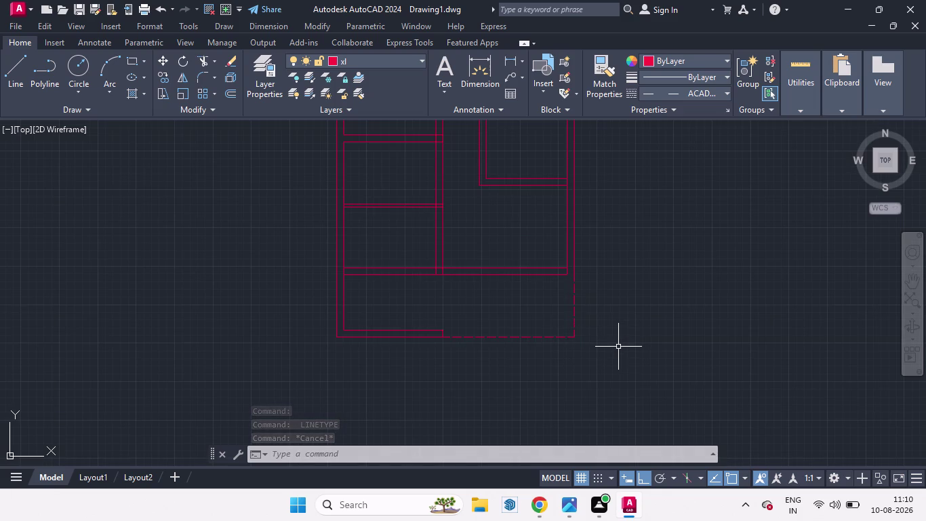
Abandon a stray line and extend the inner horizontal wall line to the outer right wall.
key(l)
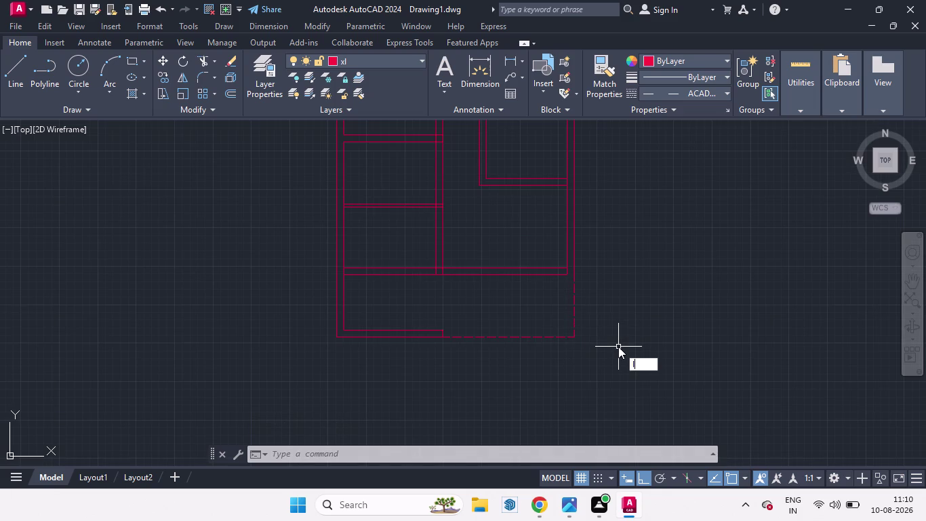
key(space)
key(e)
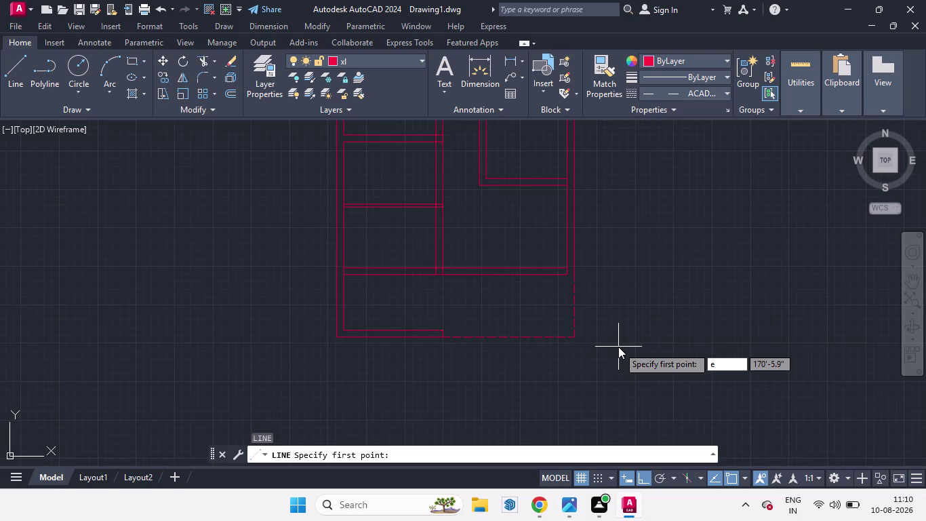
key(Escape)
key(Escape)
key(Escape)
text(ex)
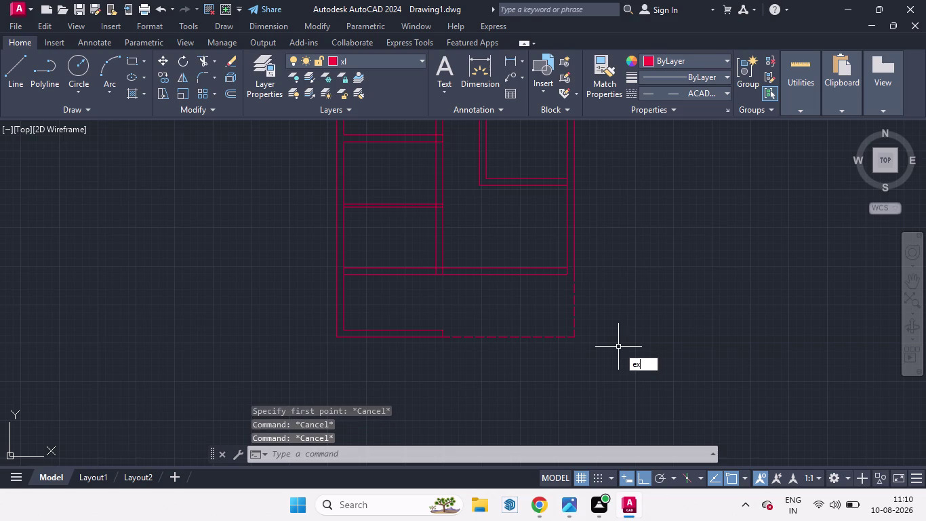
key(Return)
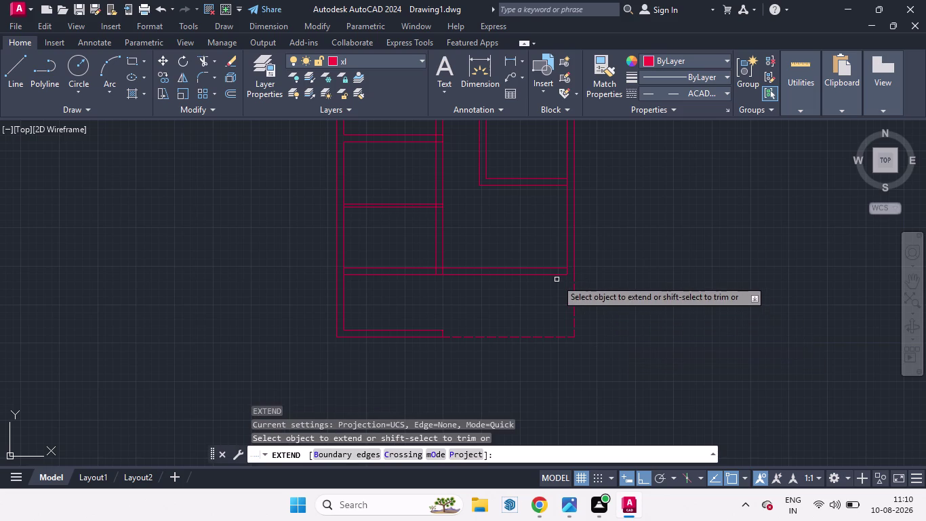
click(551, 276)
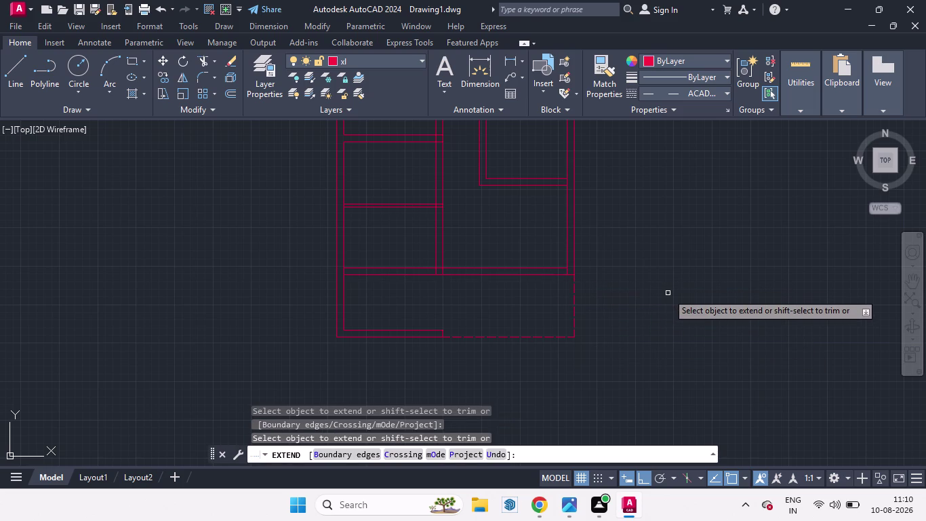
key(space)
scroll(down, 3)
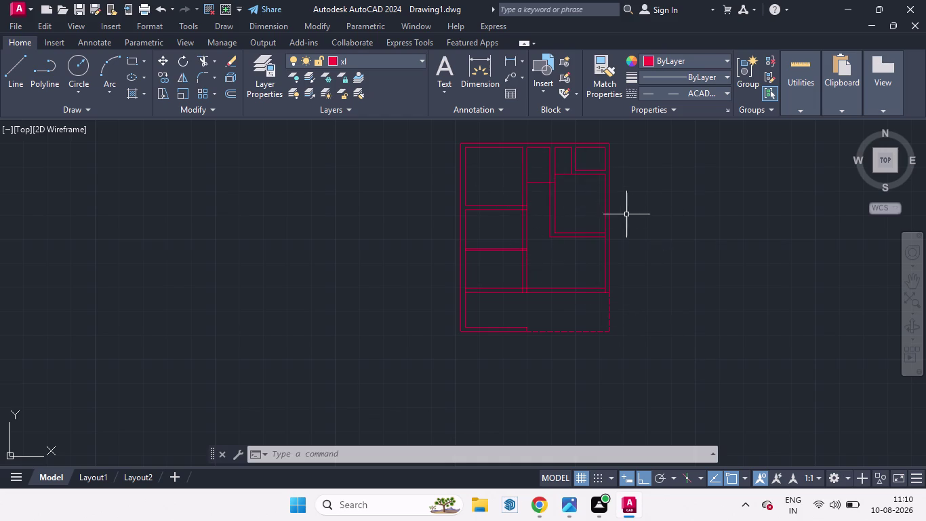
middle_drag(635, 250, 519, 262)
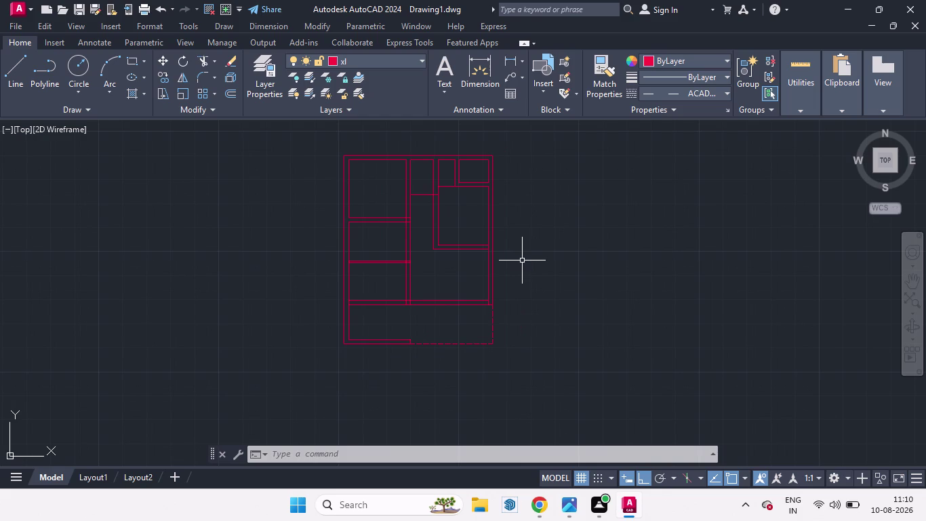
Draw a short line of length 3 from the inner wall corner toward the right.
key(l)
key(Return)
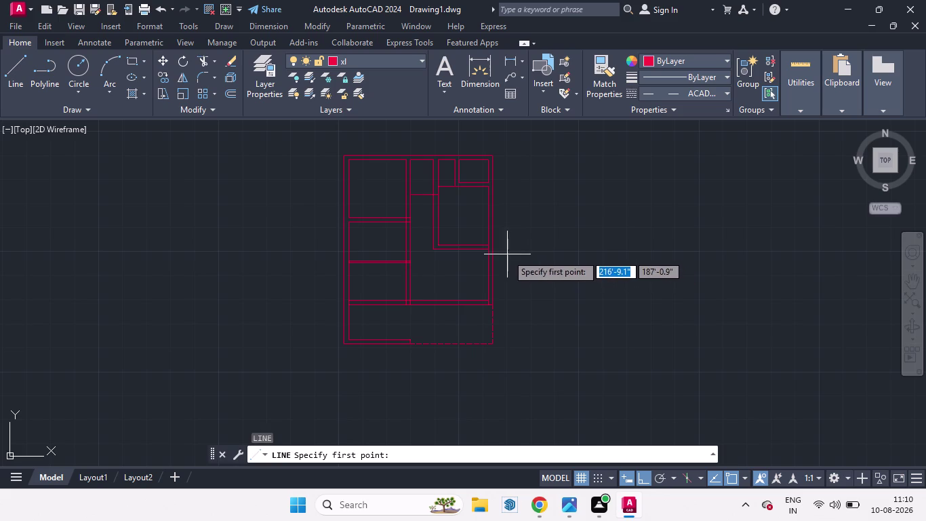
scroll(up, 3)
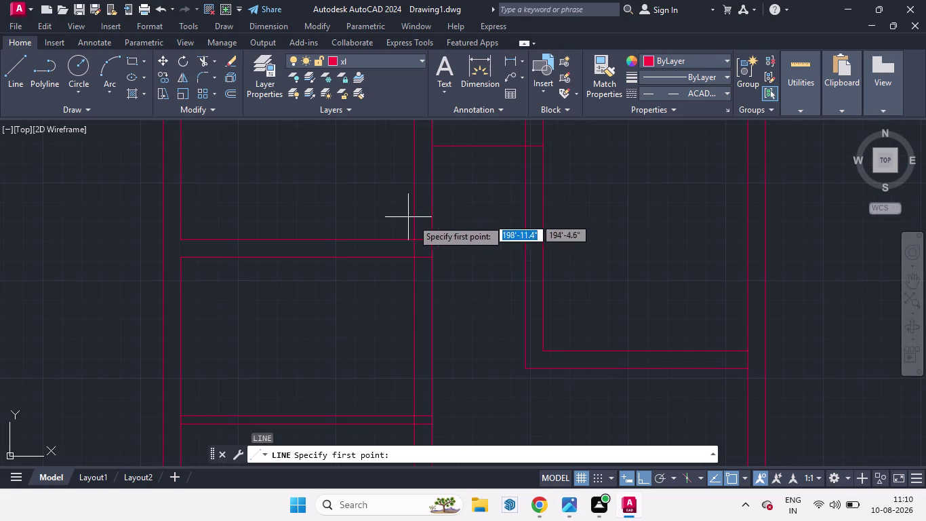
click(417, 239)
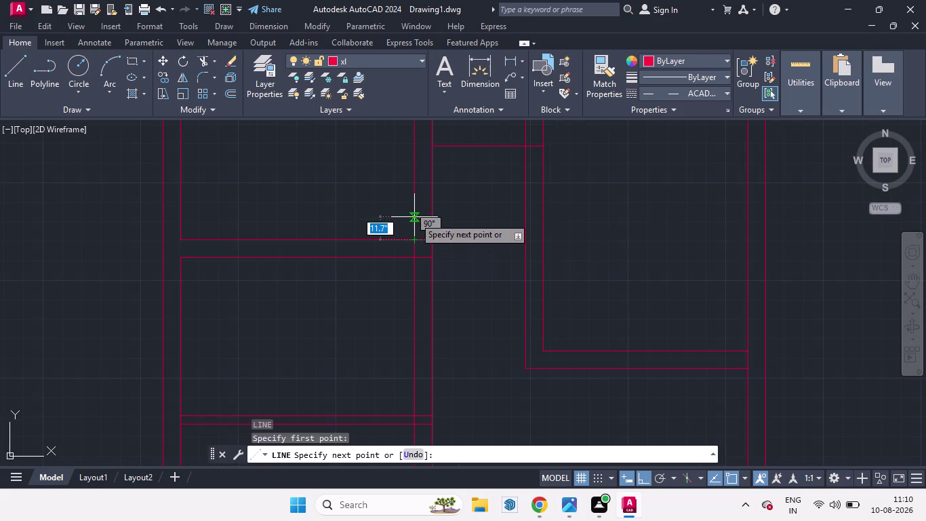
key(3)
key(Return)
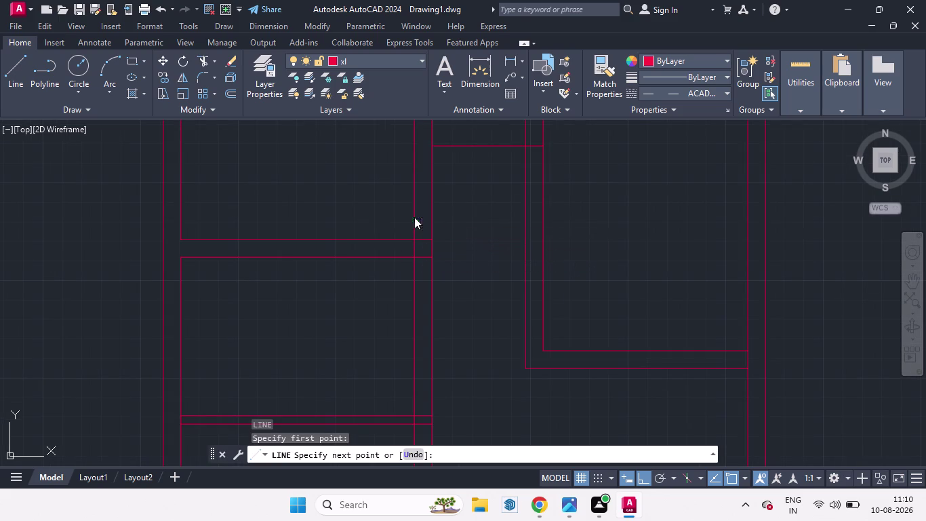
click(478, 225)
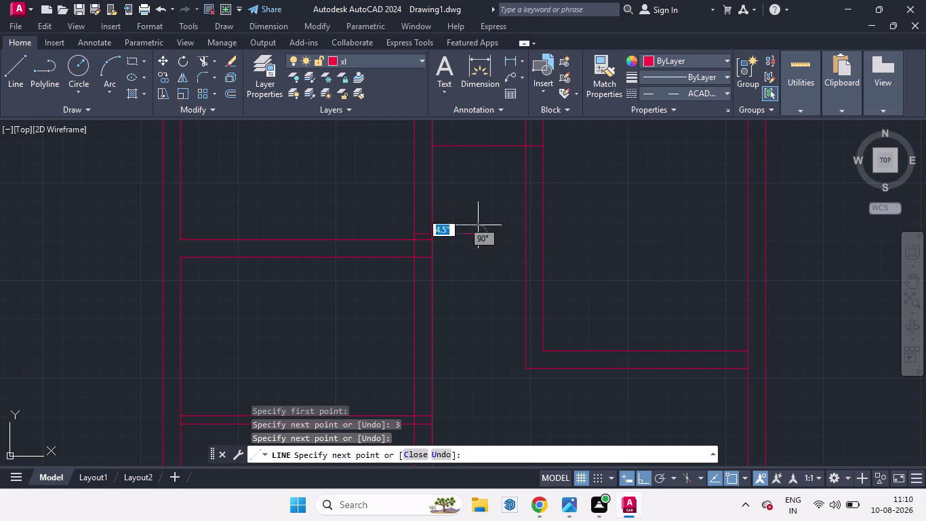
click(728, 93)
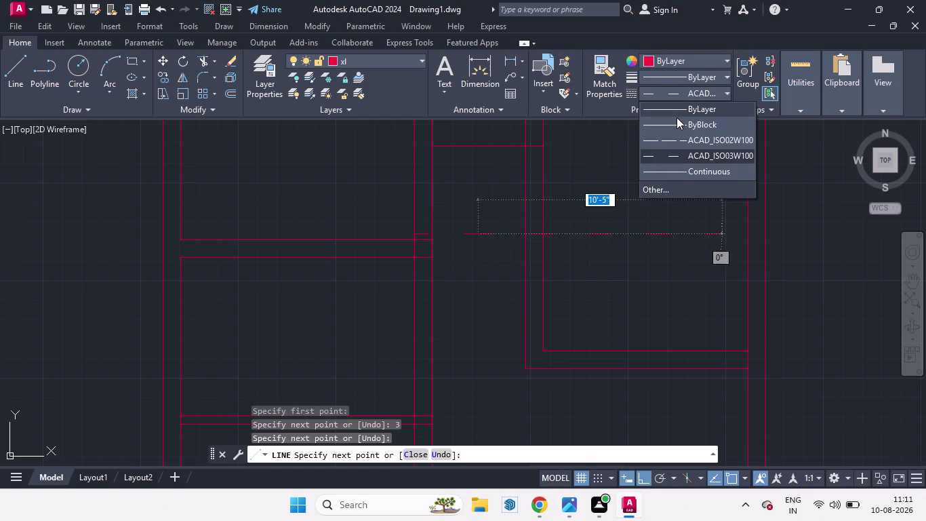
click(677, 117)
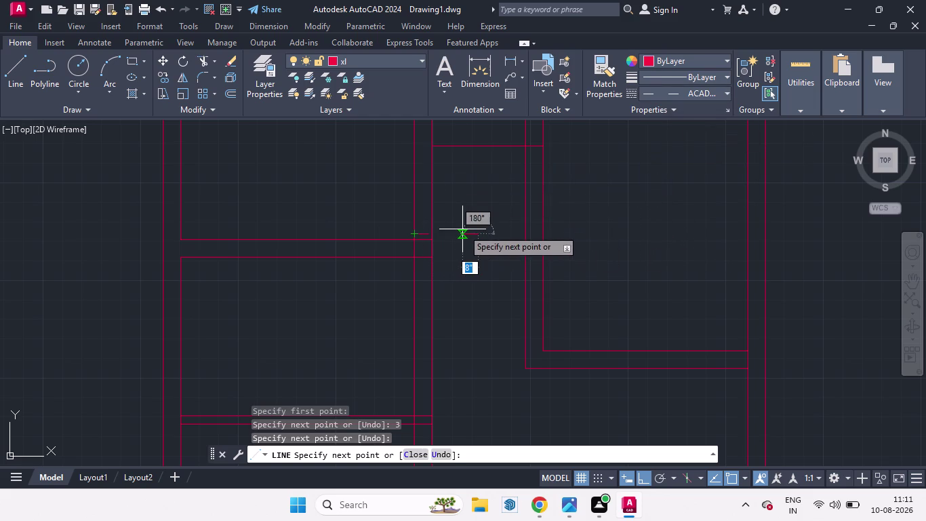
key(space)
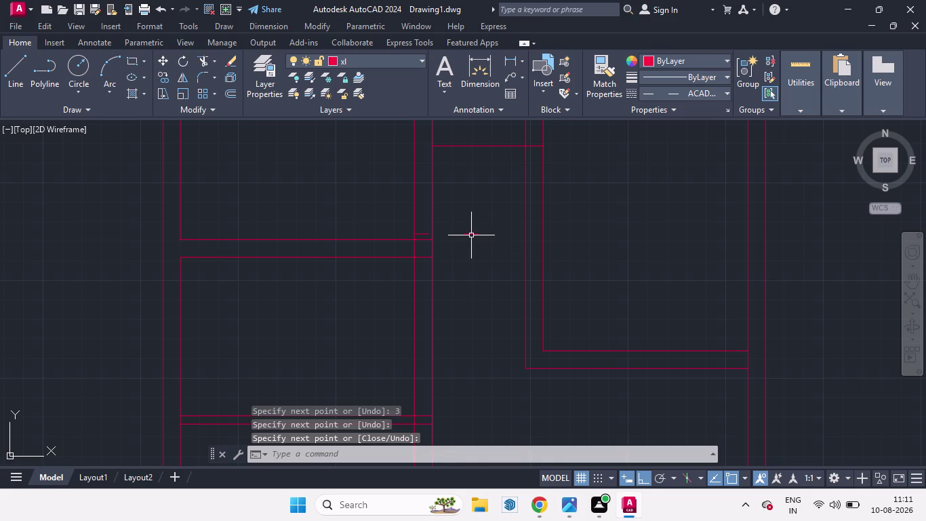
Change the new line's linetype to ByLayer.
click(472, 234)
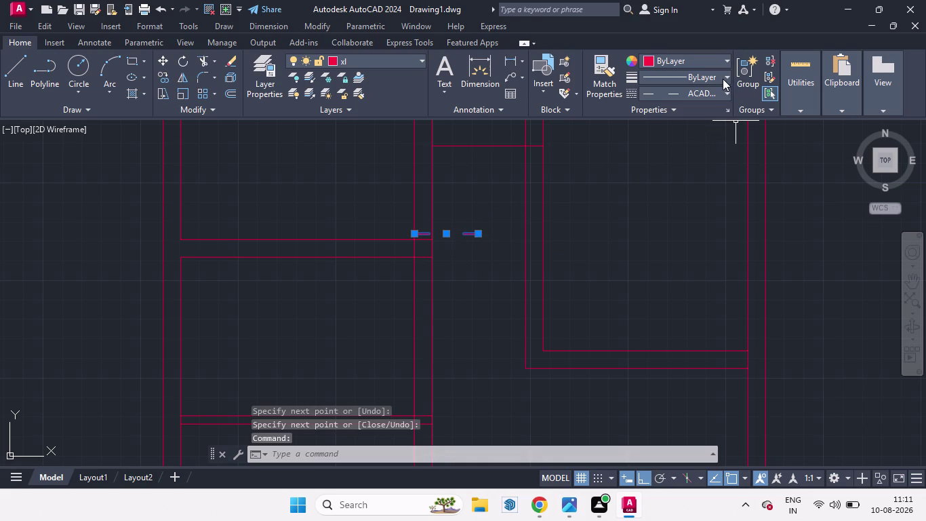
click(723, 78)
click(721, 79)
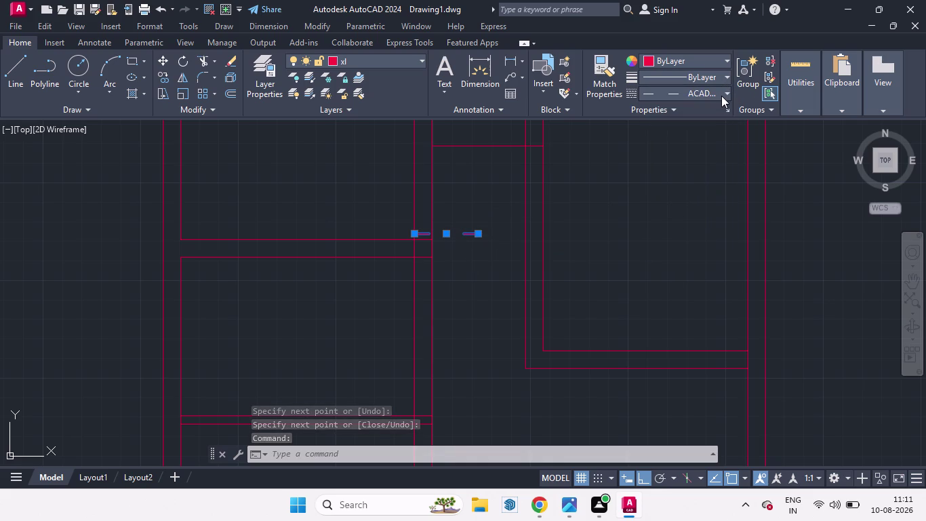
click(722, 96)
click(680, 110)
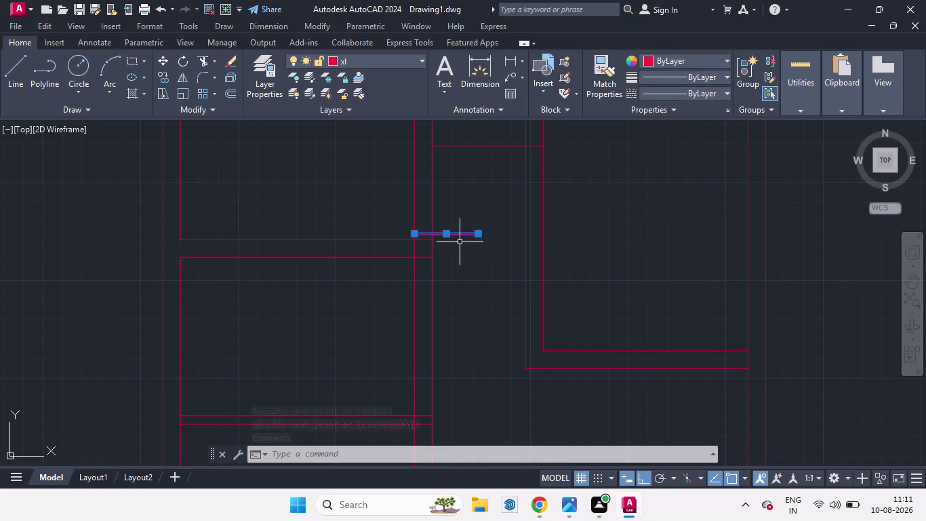
Set the current linetype to ByLayer for new lines.
key(space)
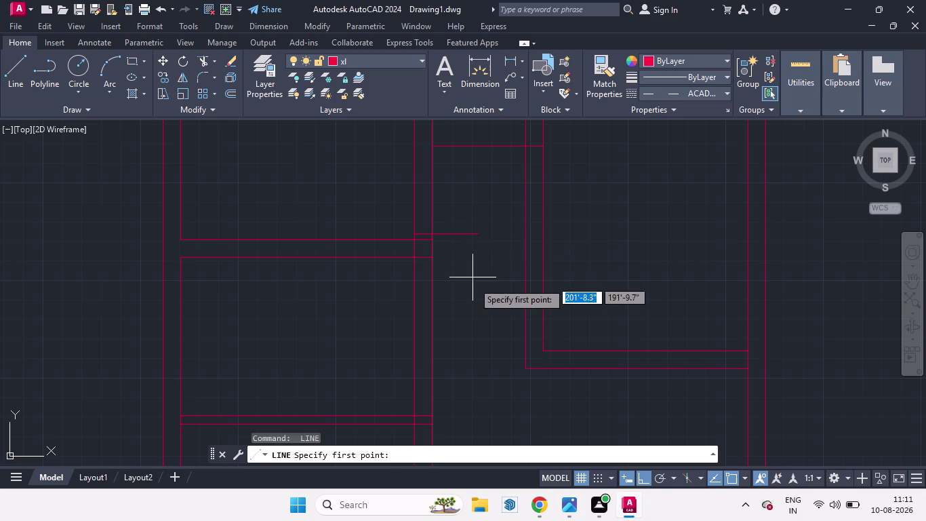
key(space)
key(Escape)
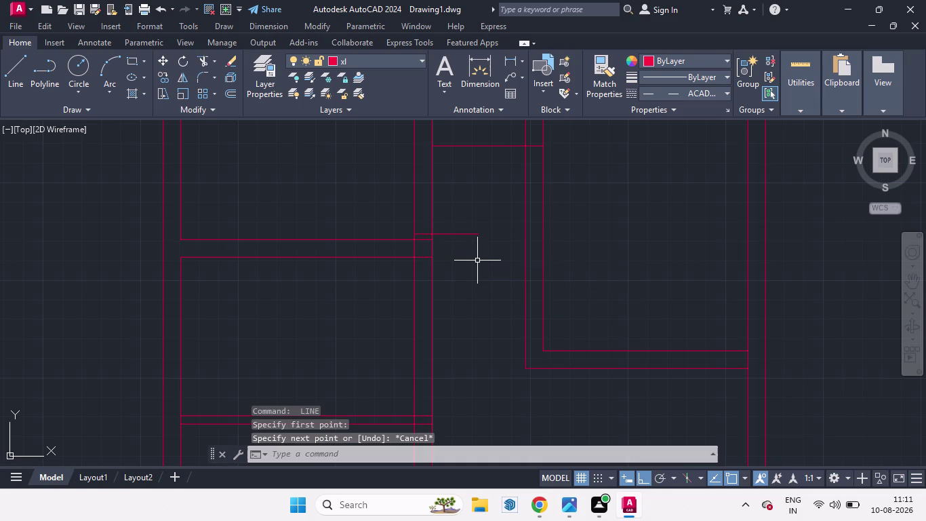
click(724, 89)
click(708, 108)
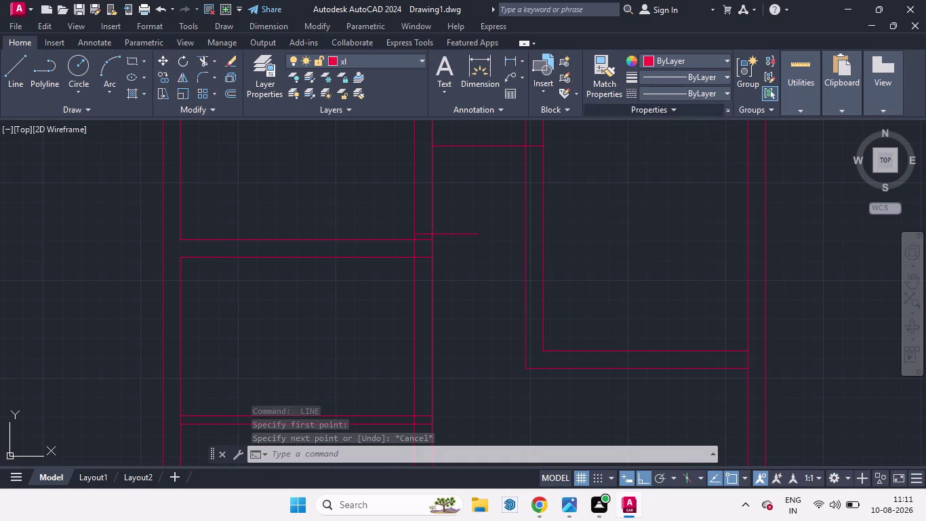
key(o)
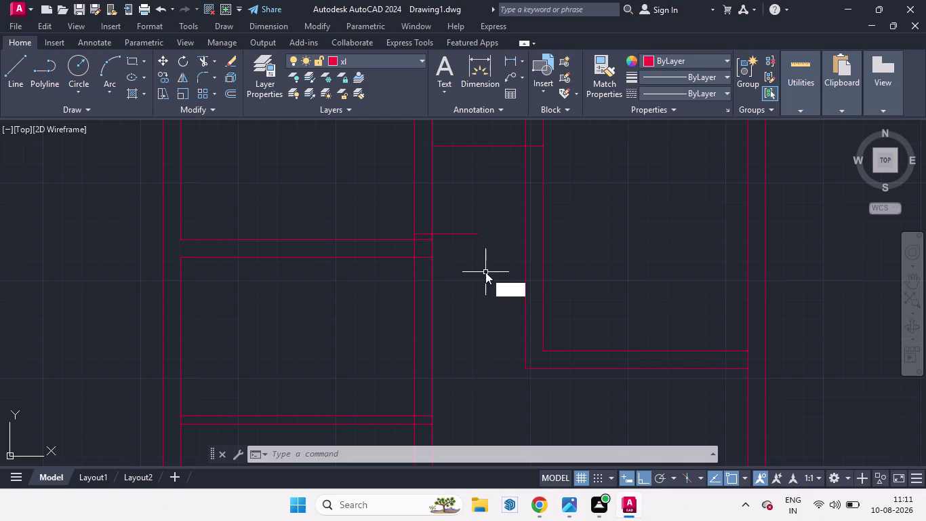
key(Return)
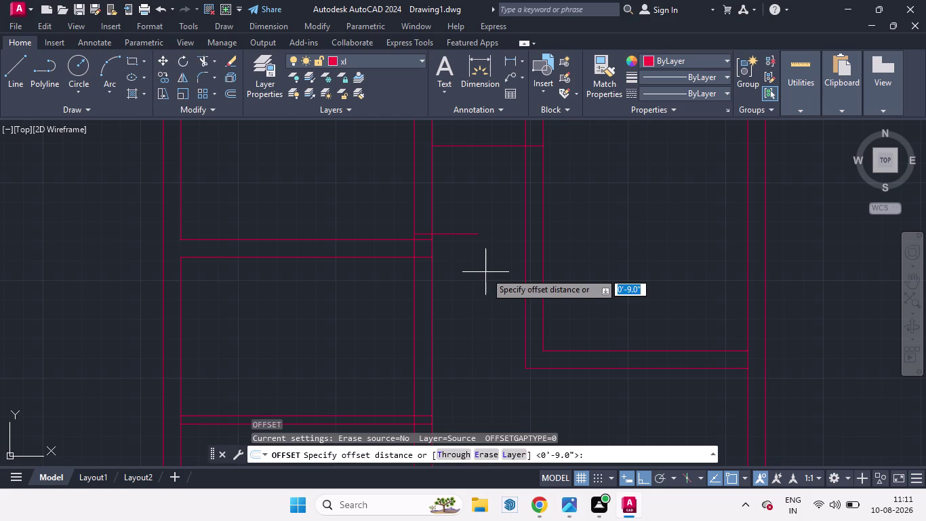
Offset the short guide line 3' upward.
key(3)
key(apostrophe)
key(Return)
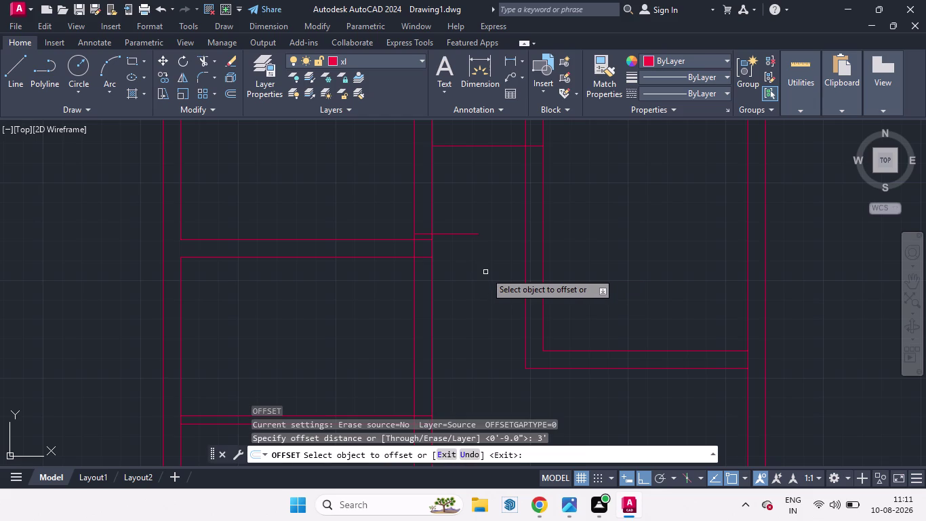
click(451, 235)
click(449, 205)
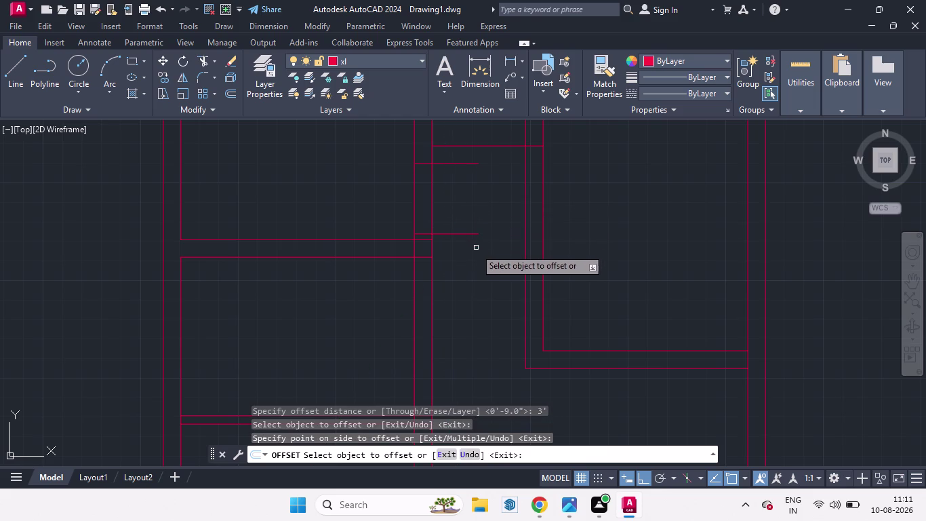
scroll(down, 3)
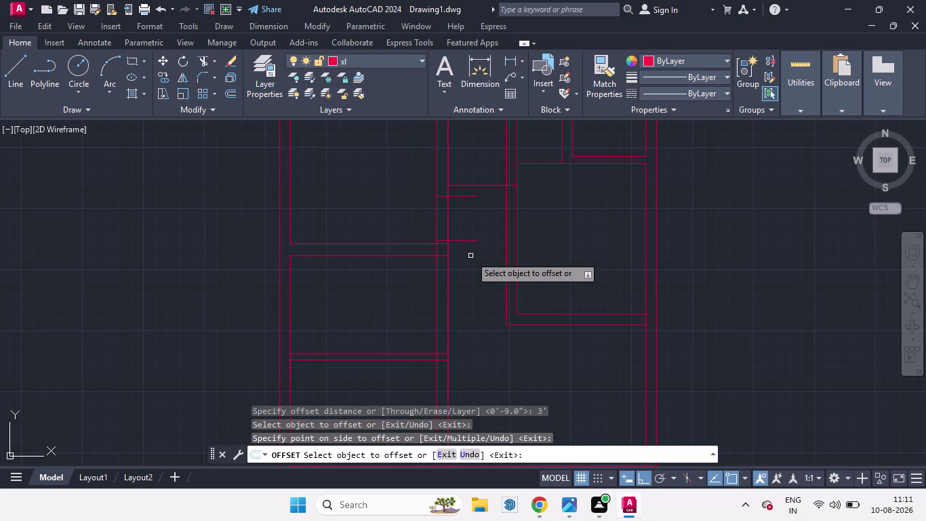
scroll(down, 3)
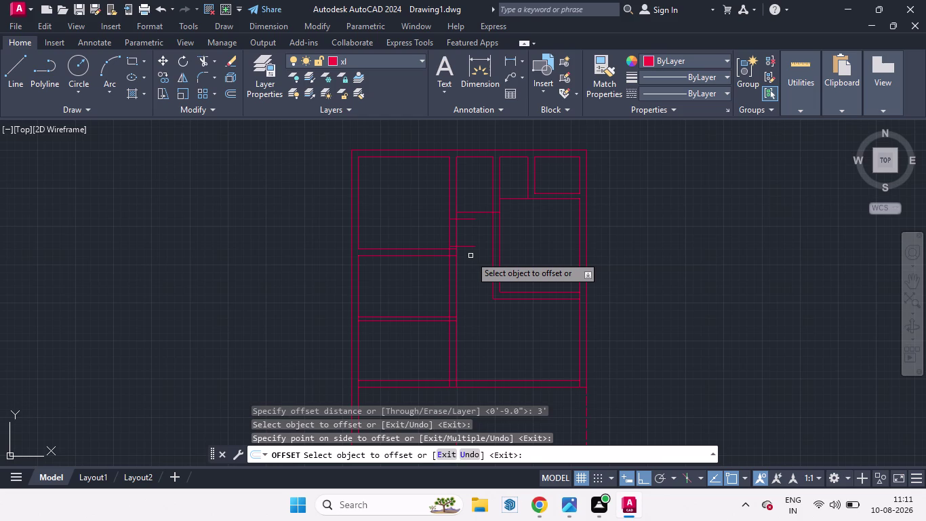
scroll(up, 3)
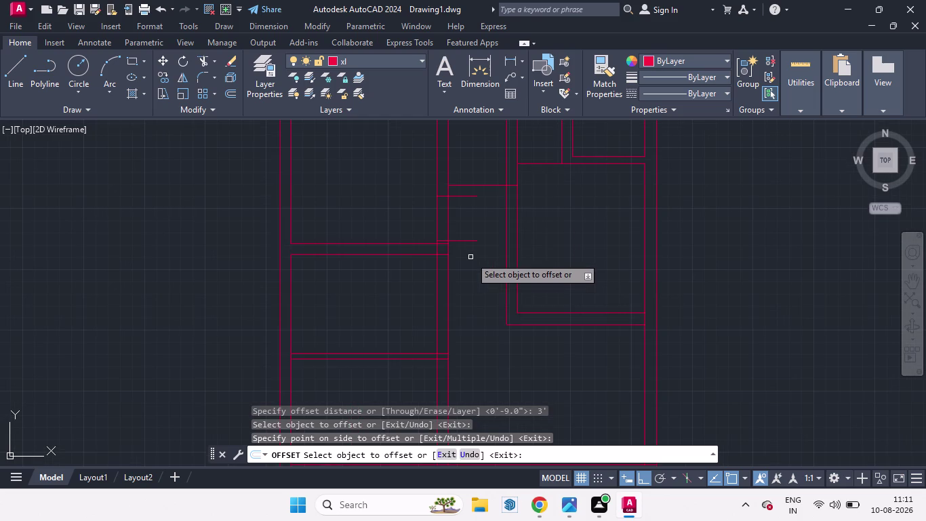
key(space)
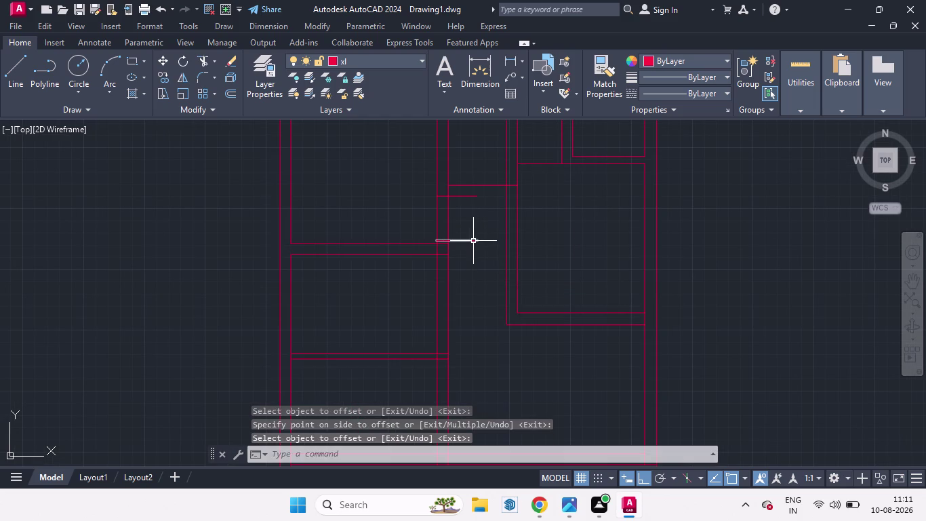
Trim the wall lines between the two guide lines with fence selections.
text(tr)
key(Return)
key(Return)
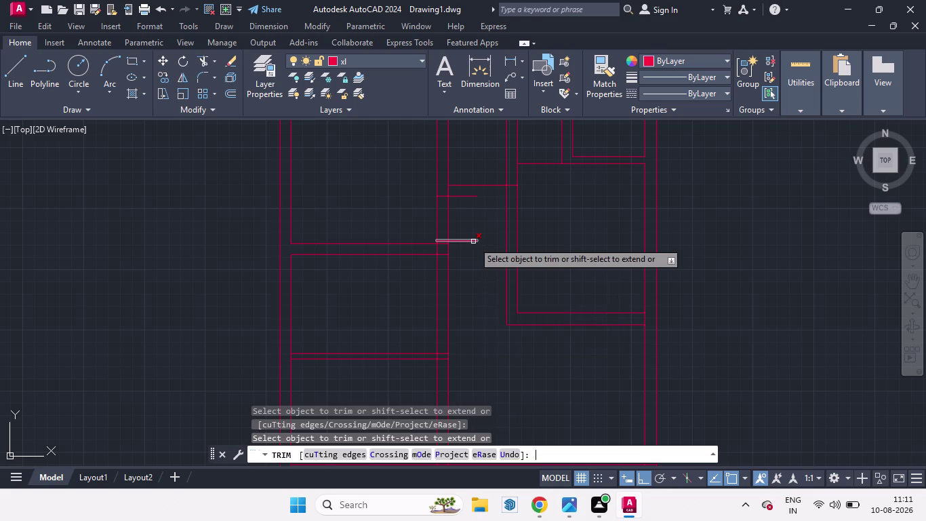
click(467, 195)
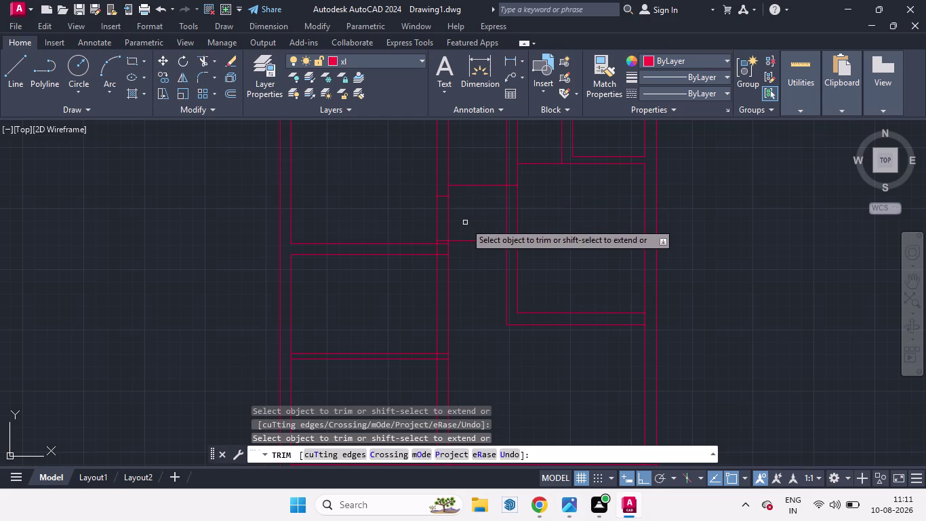
drag(463, 217, 464, 258)
drag(462, 222, 358, 222)
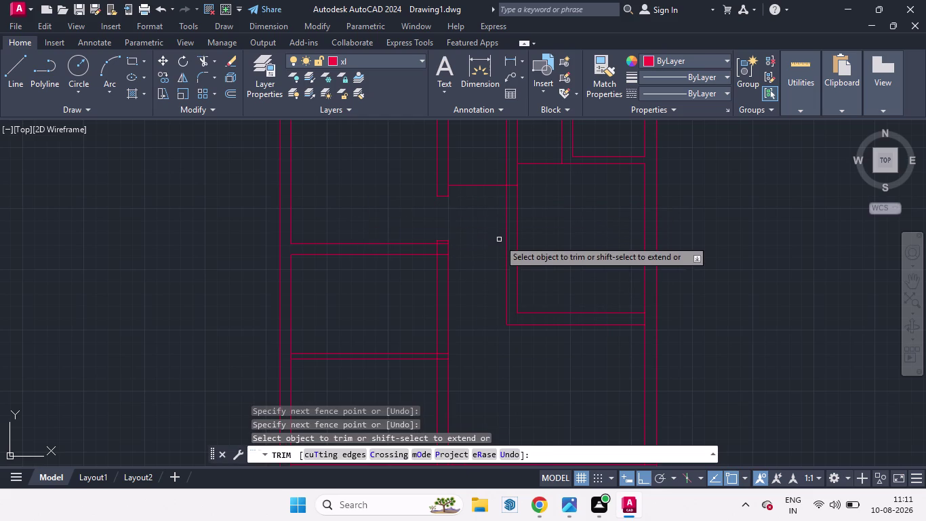
scroll(down, 3)
key(space)
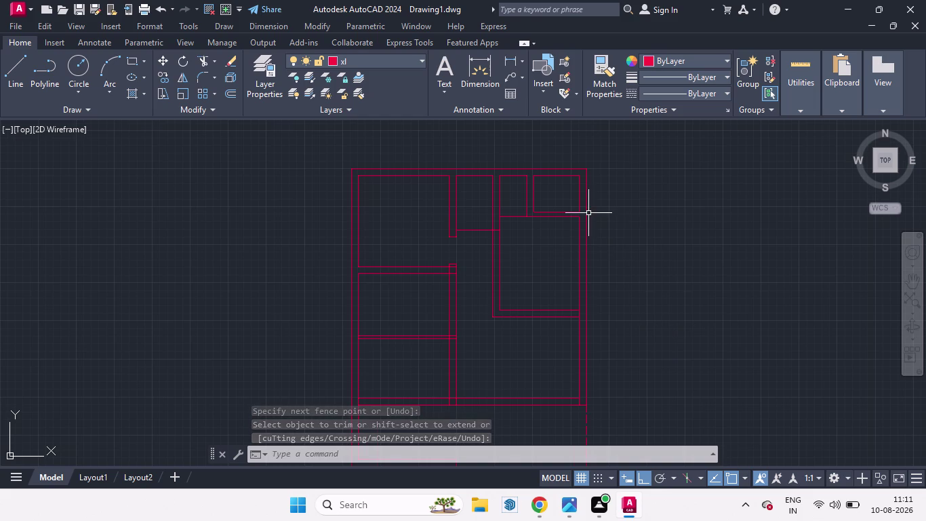
scroll(up, 3)
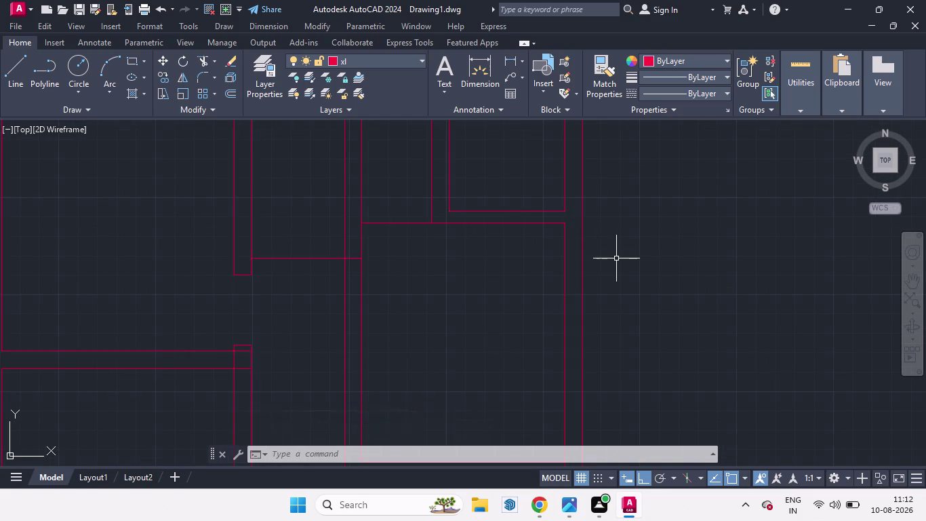
Draw a 3' vertical guide line from the right wall corner.
key(l)
key(Return)
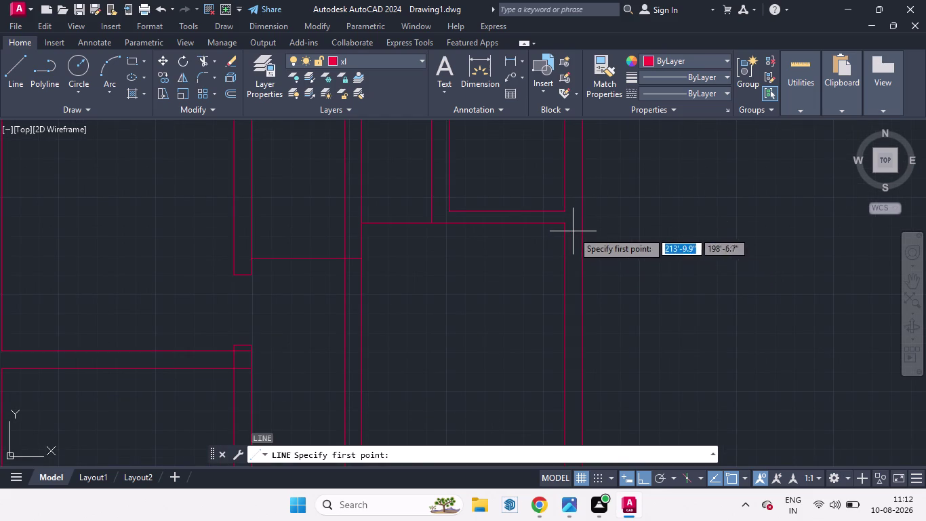
click(565, 211)
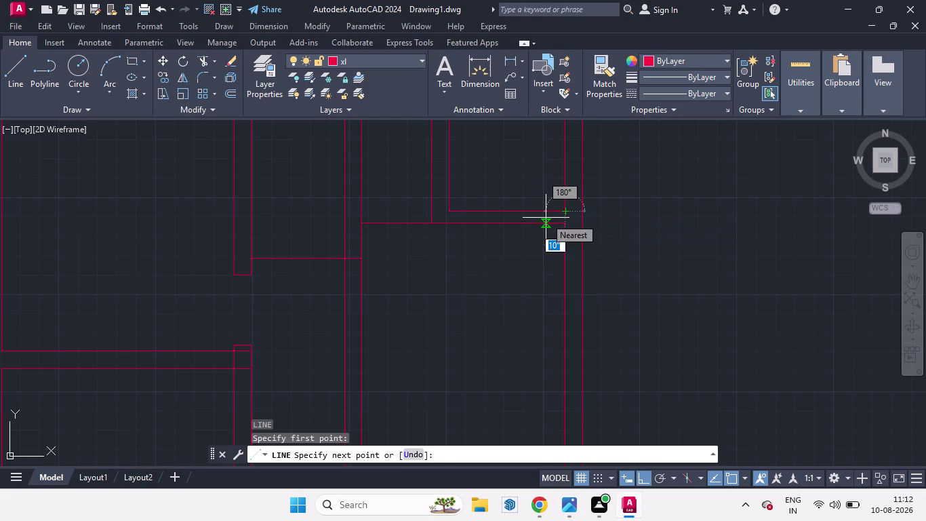
key(3)
key(Return)
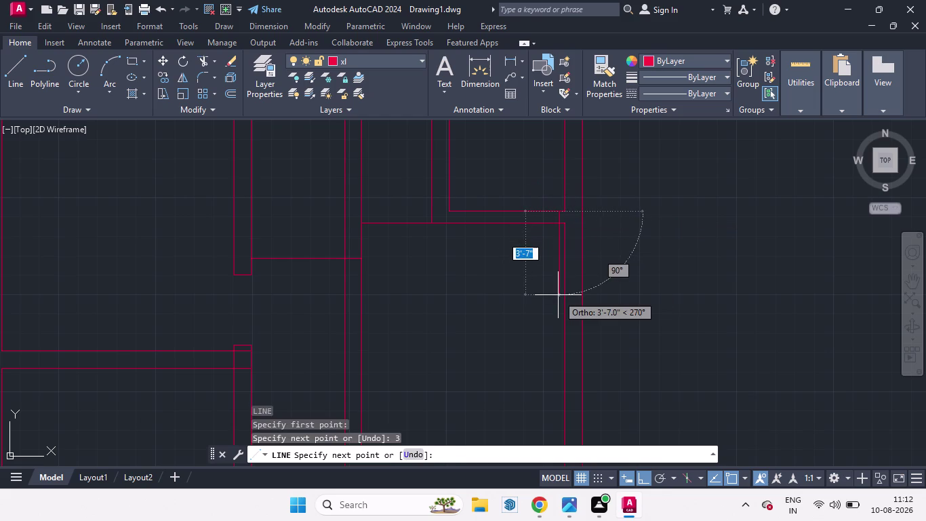
click(558, 295)
key(space)
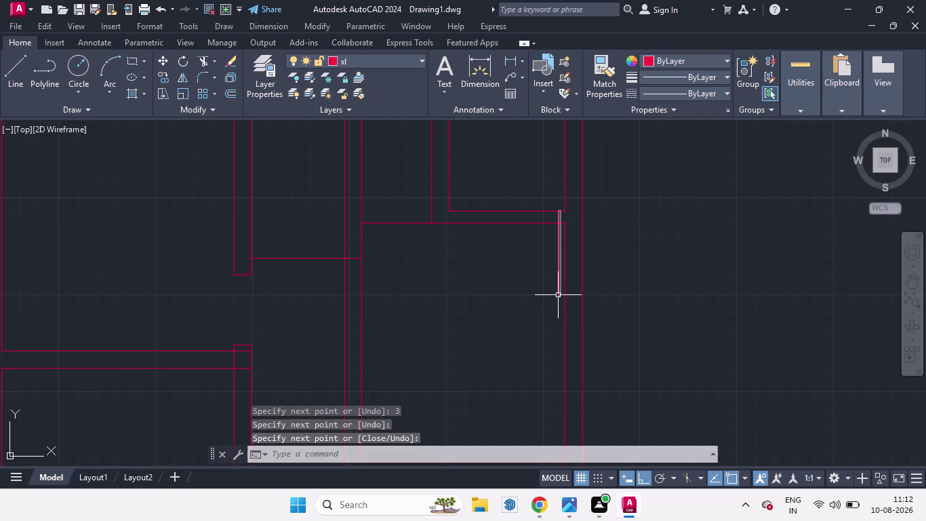
Offset the vertical guide line 2'5 to the left.
key(o)
key(Return)
key(2)
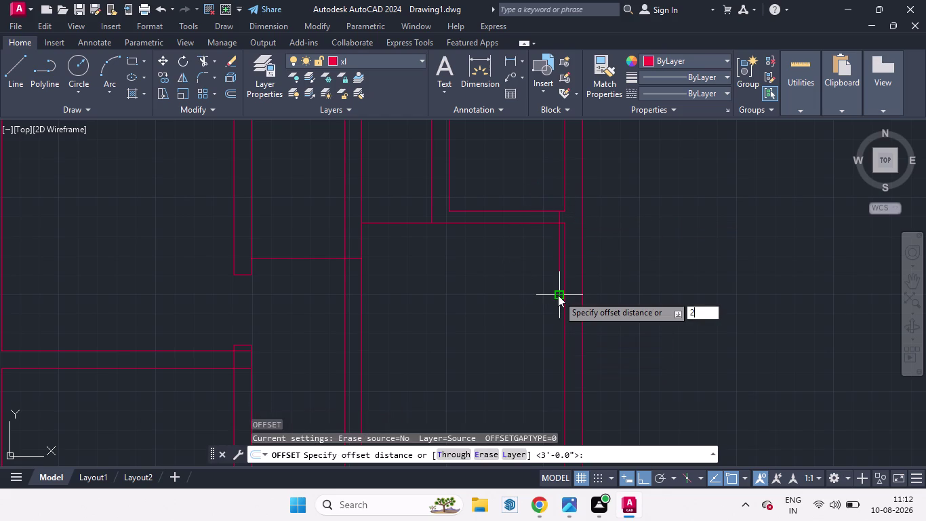
key(apostrophe)
key(5)
key(Return)
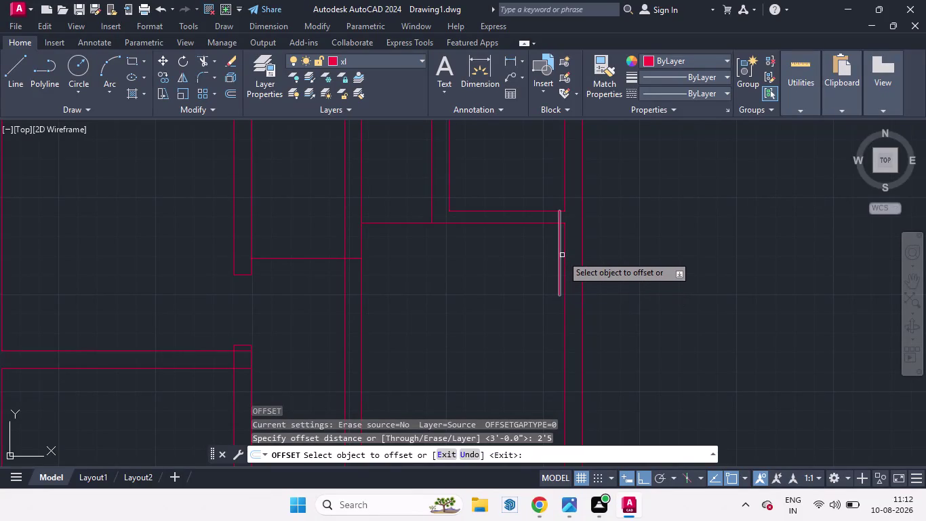
drag(559, 255, 518, 255)
click(517, 255)
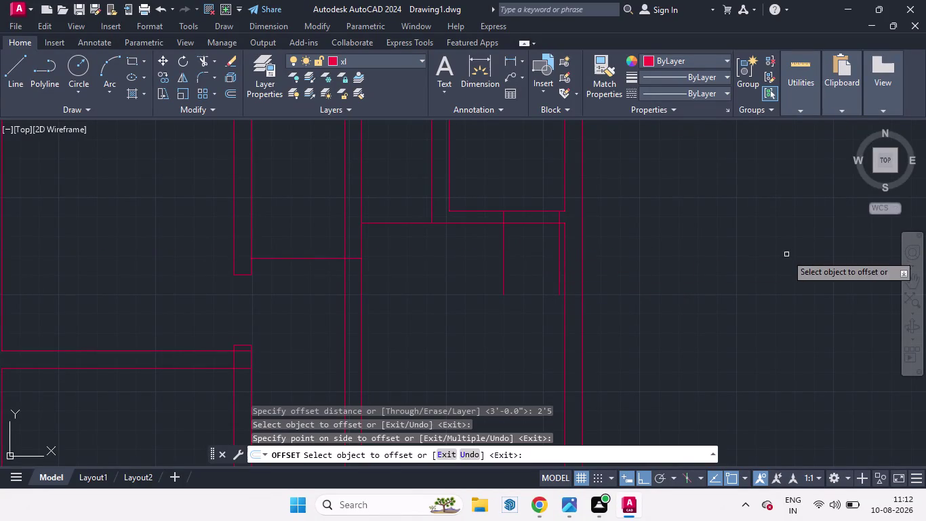
key(space)
Trim the upper wall lines between the guides and remove the leftover guide line.
text(tr)
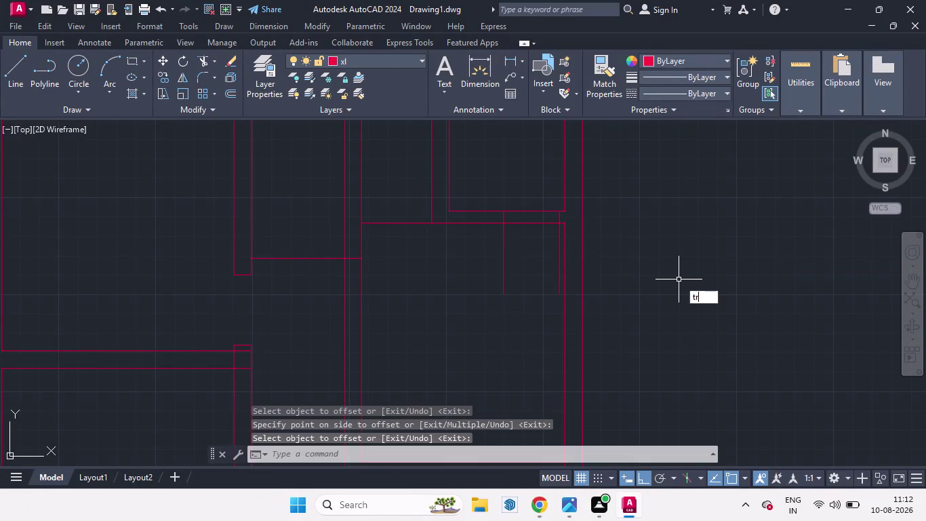
key(Return)
key(Return)
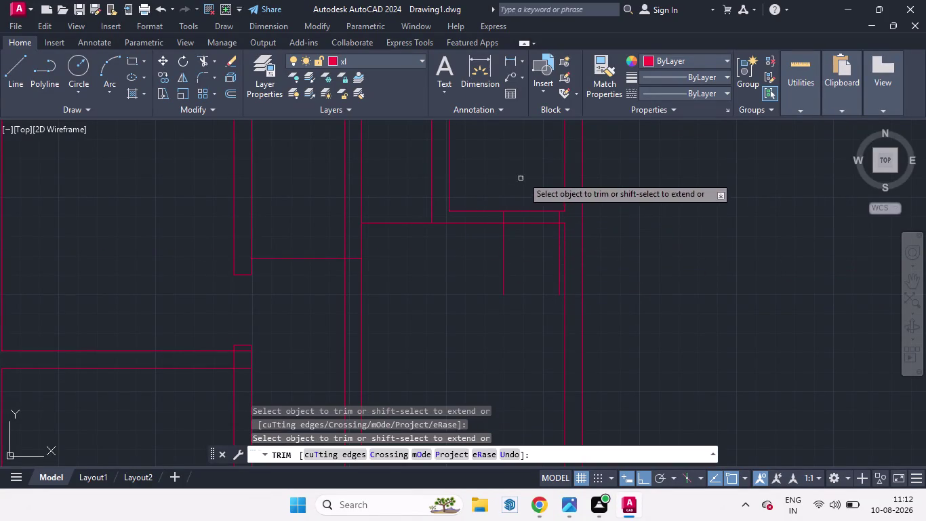
drag(524, 175, 528, 280)
drag(527, 261, 464, 272)
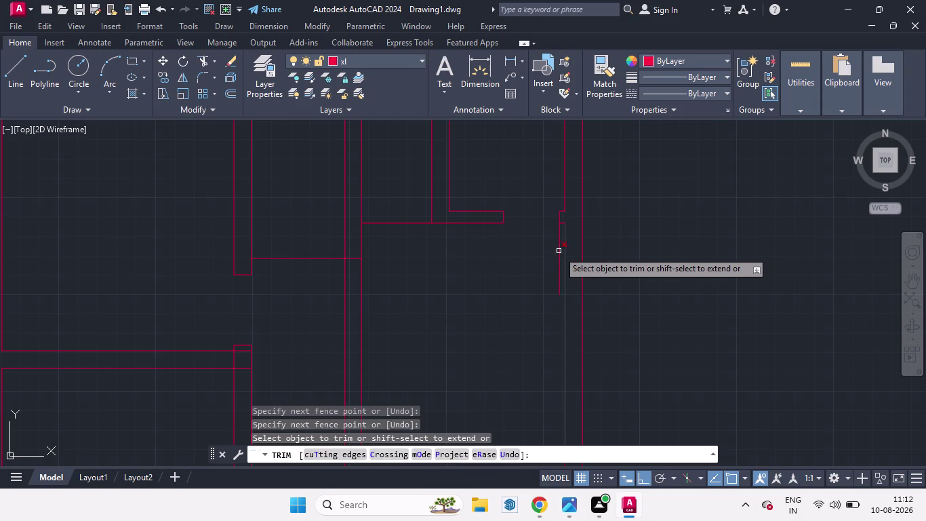
click(559, 251)
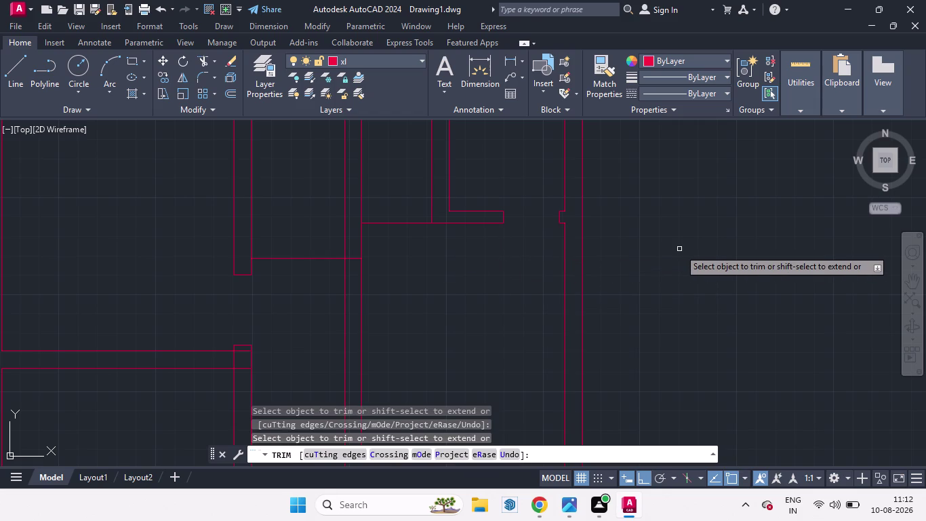
key(space)
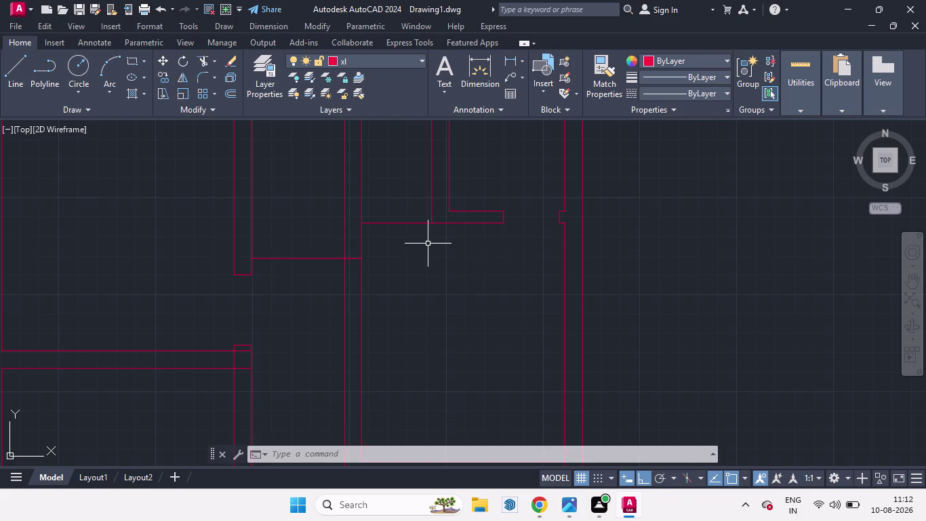
Draw a 2' vertical guide line from the upper wall edge.
scroll(up, 3)
scroll(down, 3)
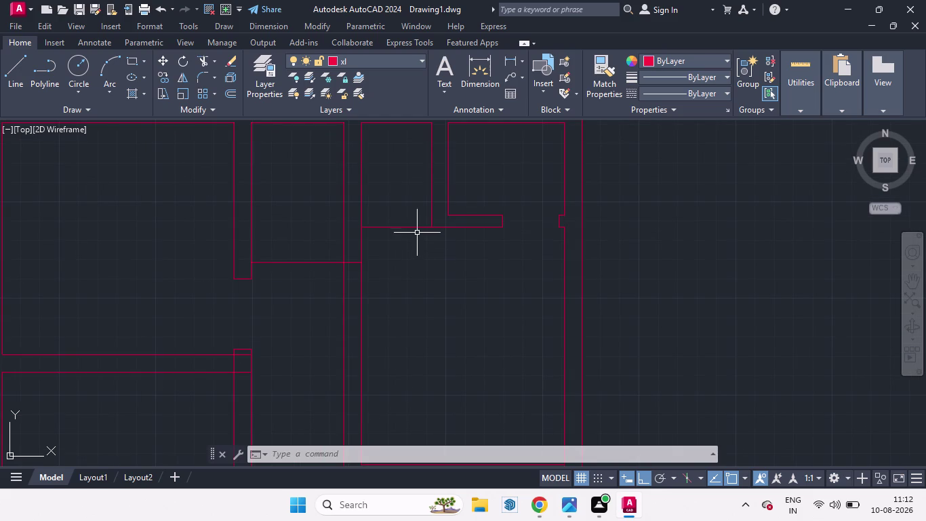
key(l)
key(Return)
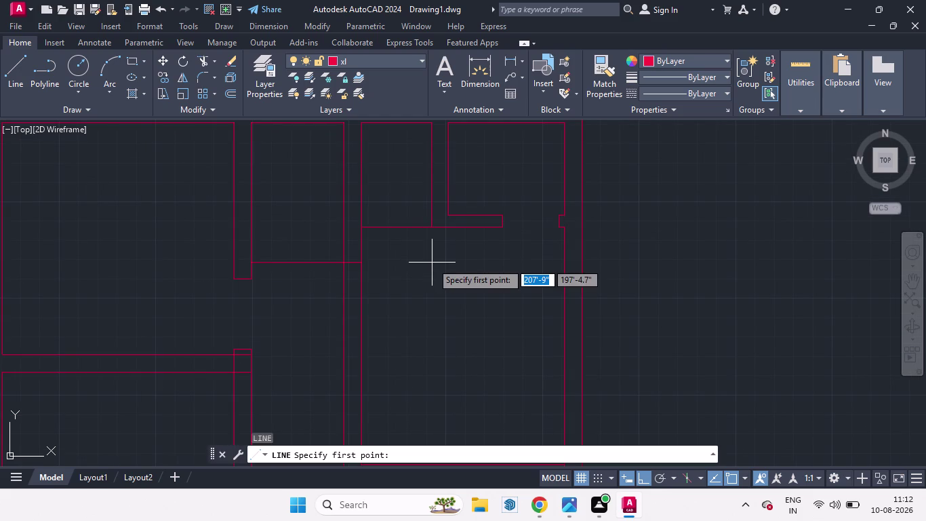
scroll(up, 3)
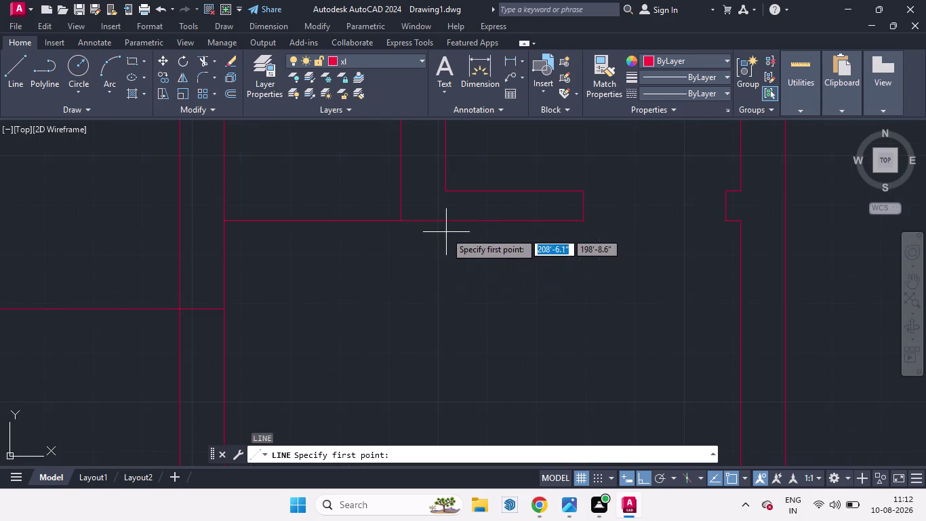
click(399, 217)
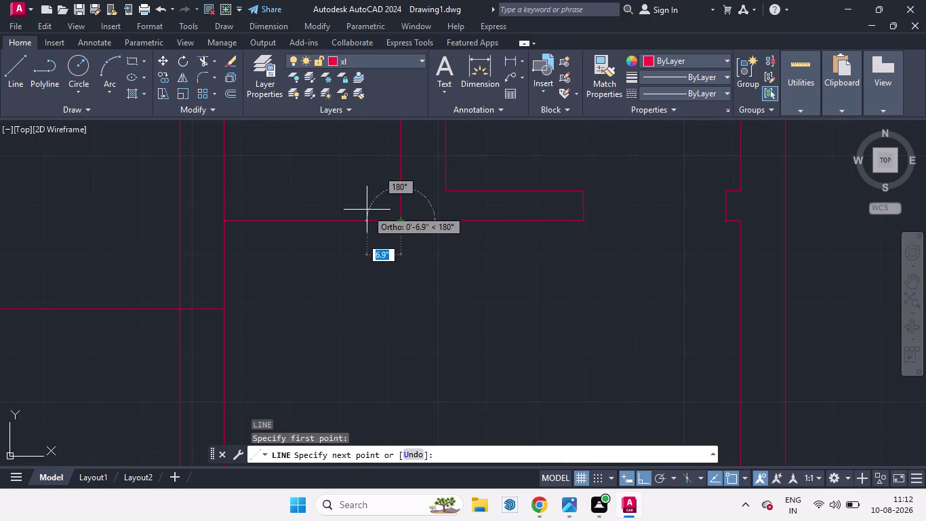
key(2)
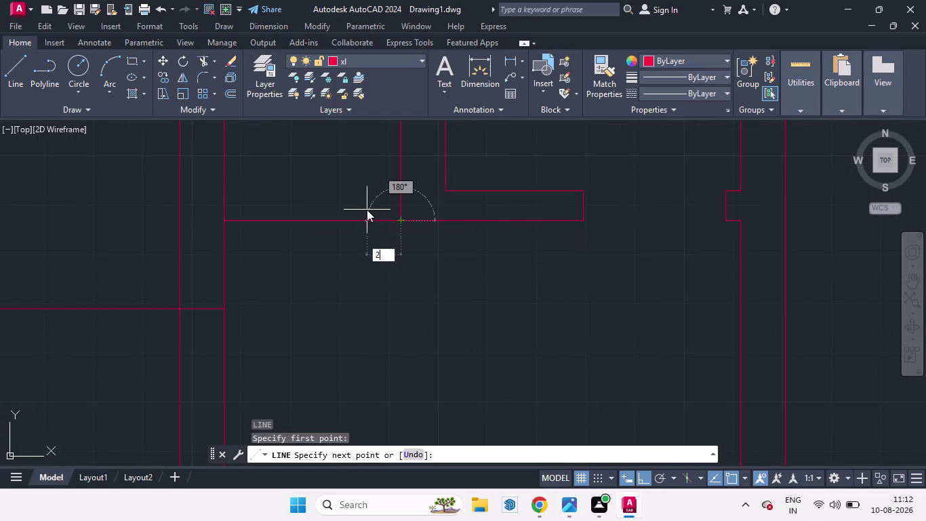
key(Return)
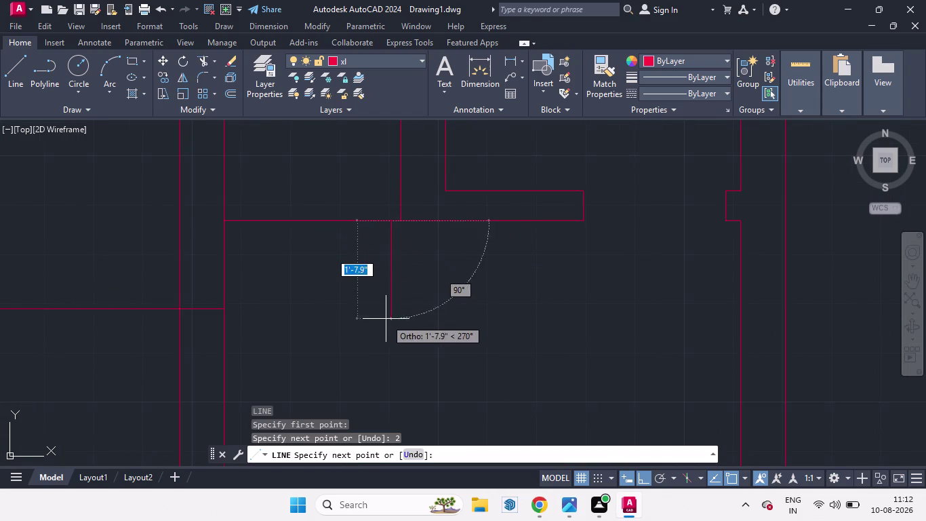
click(389, 165)
key(space)
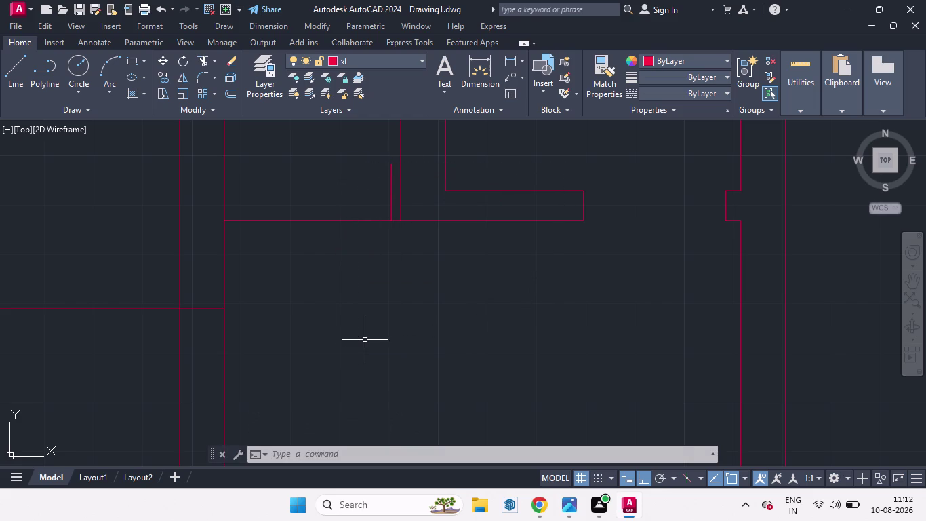
Start an offset with a 3' distance.
key(o)
key(Return)
text(3')
key(Return)
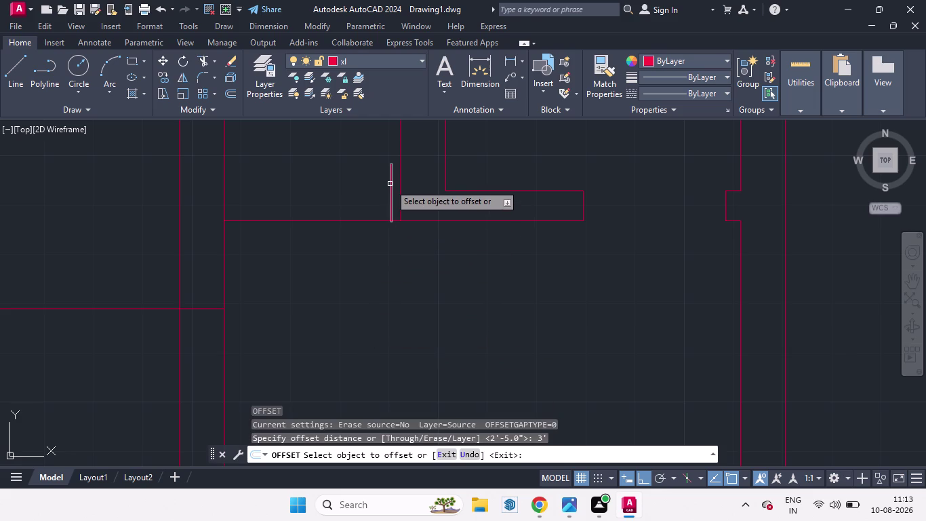
Place the 3' guide copy, then offset the guide line 2'8" to the left.
drag(390, 184, 336, 188)
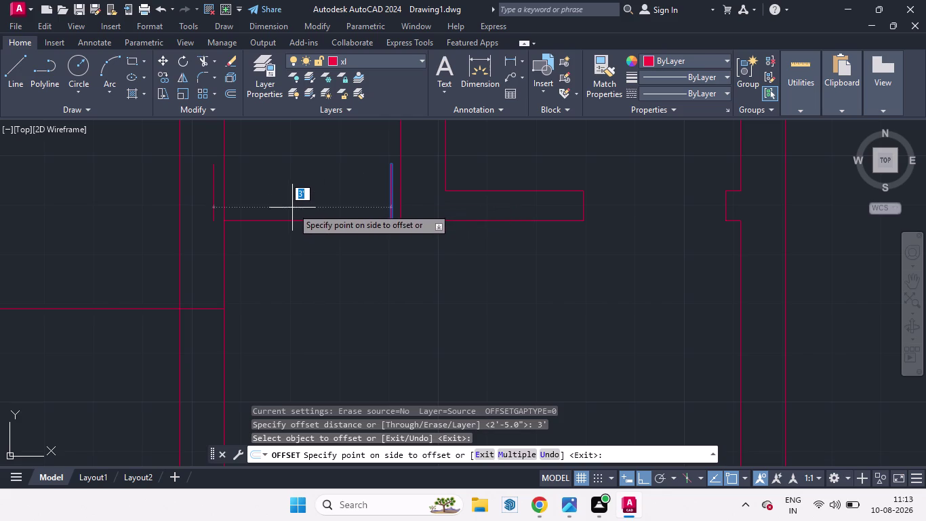
key(space)
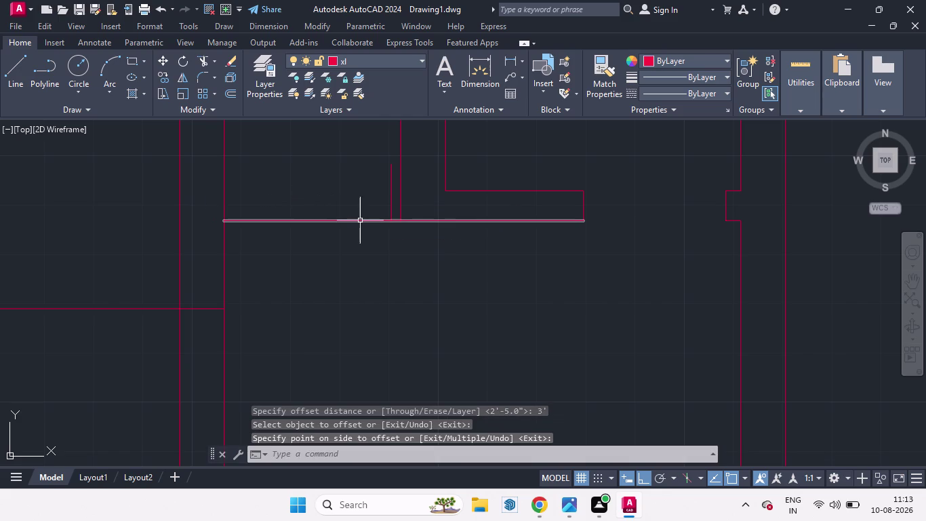
key(o)
key(Return)
key(2)
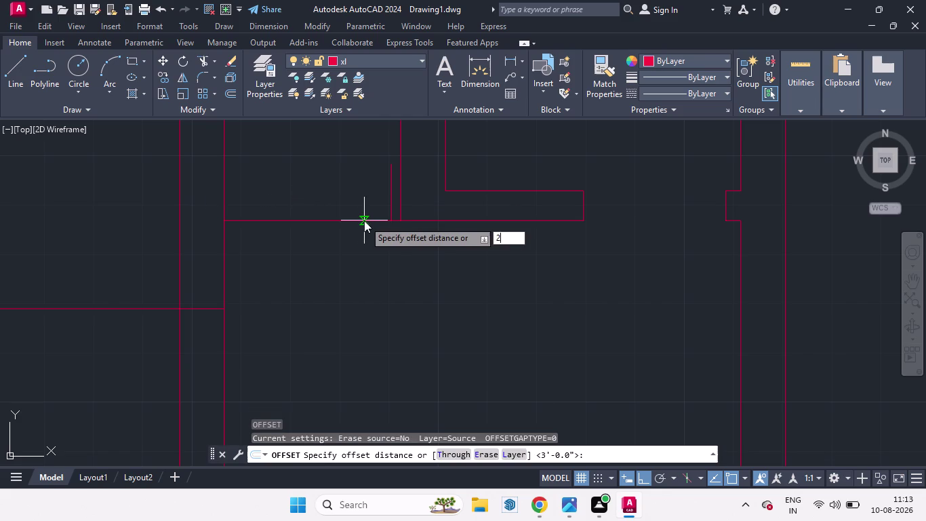
key(apostrophe)
key(8)
key(Return)
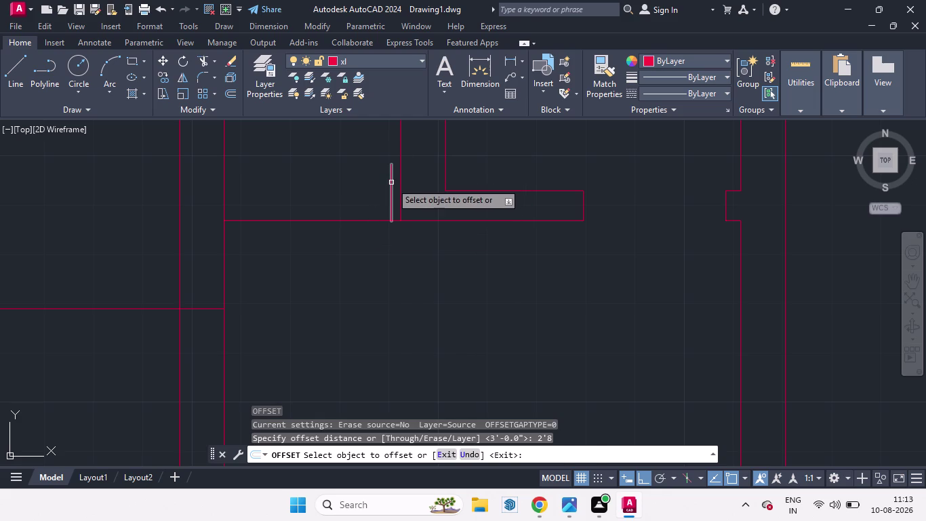
drag(391, 183, 348, 179)
click(346, 179)
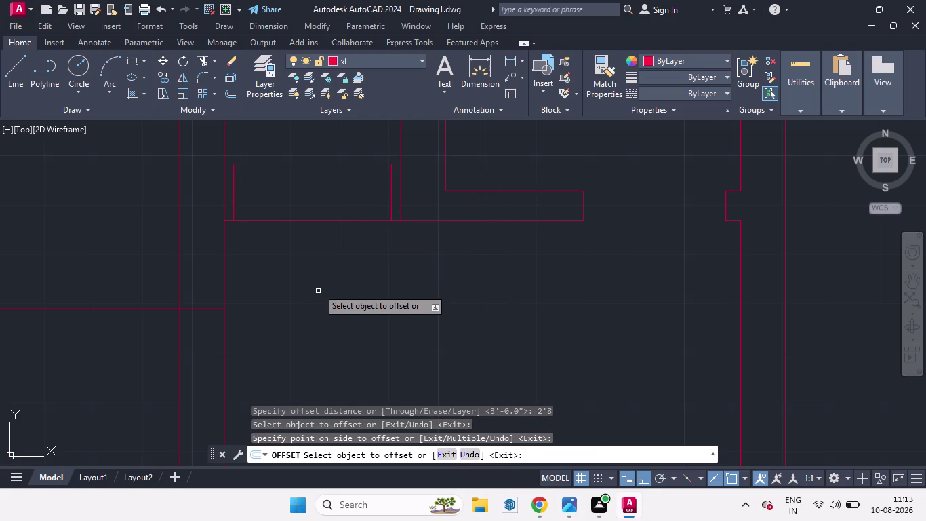
key(space)
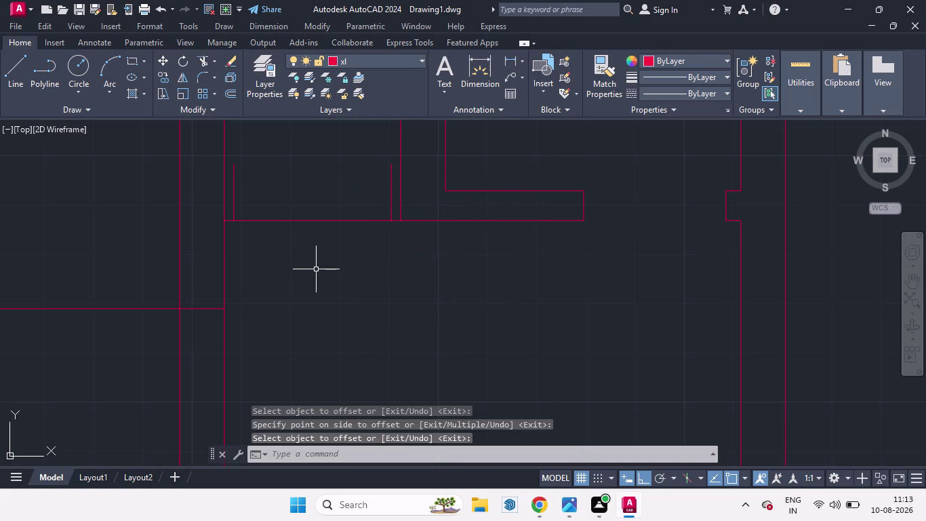
scroll(down, 3)
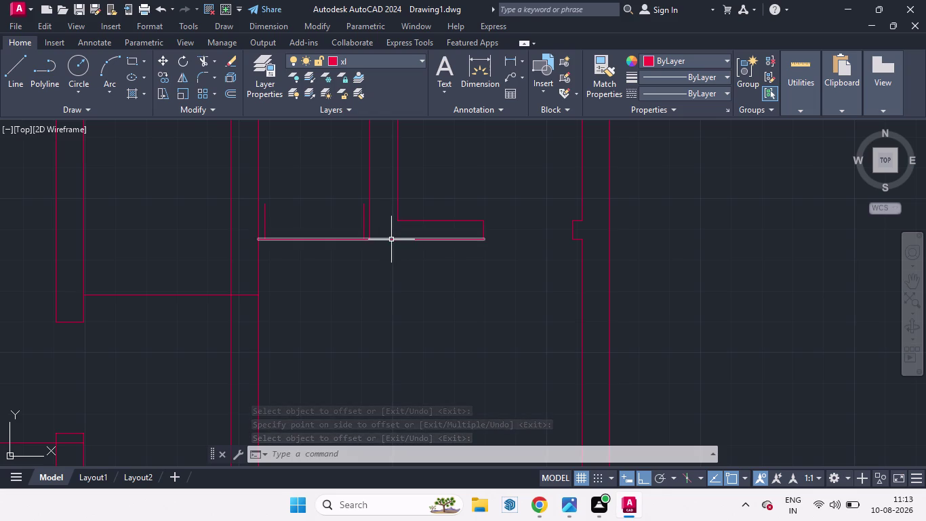
Start an offset with a mistaken 4,5 distance and cancel it.
scroll(up, 3)
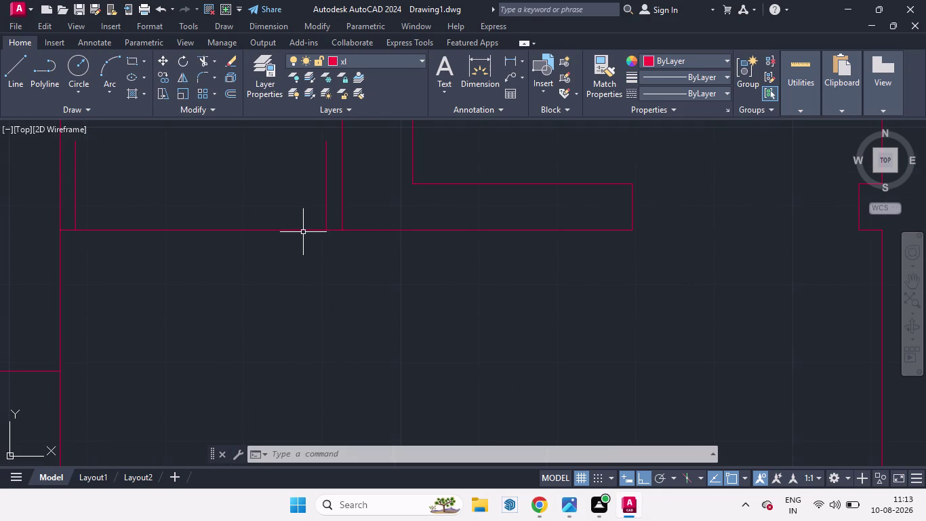
key(o)
key(Return)
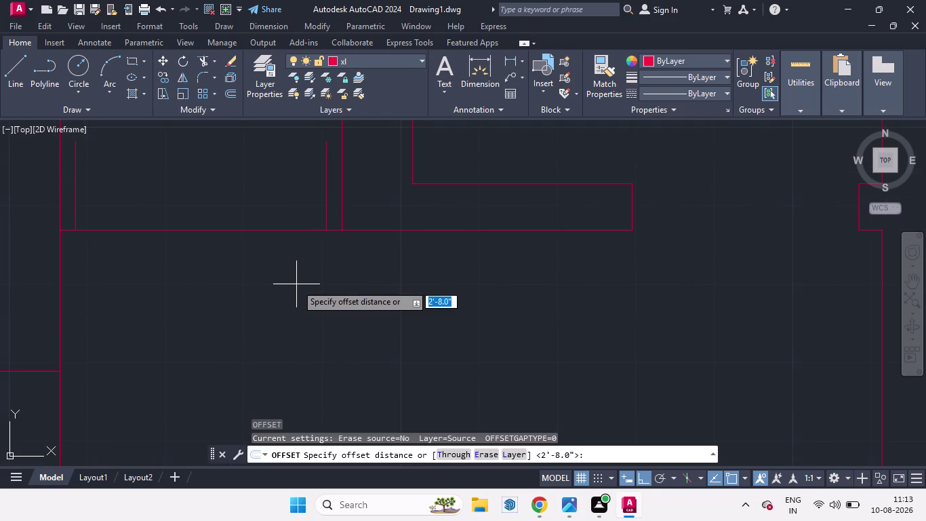
key(4)
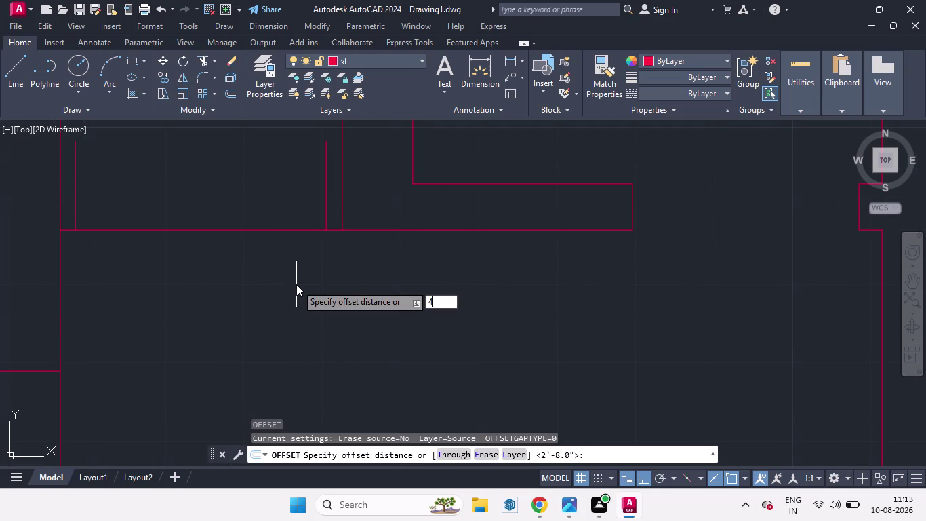
text(,)
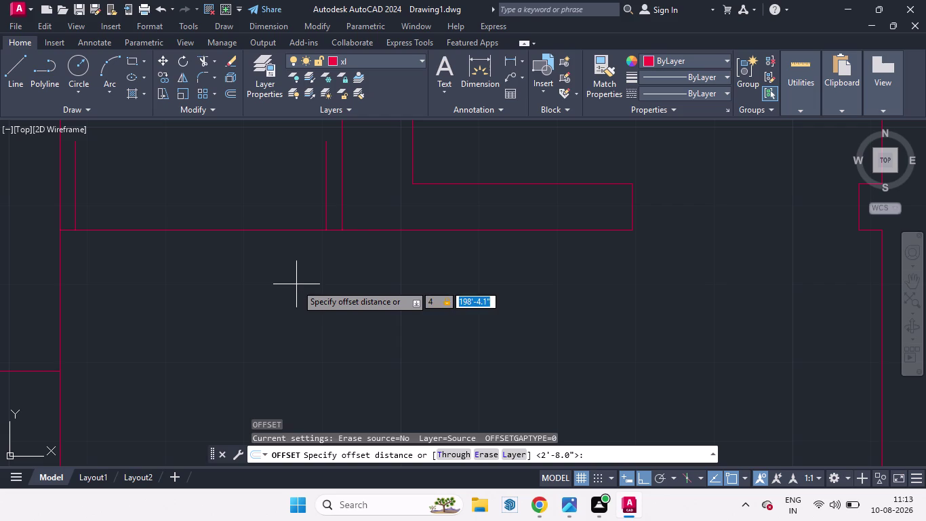
text(5)
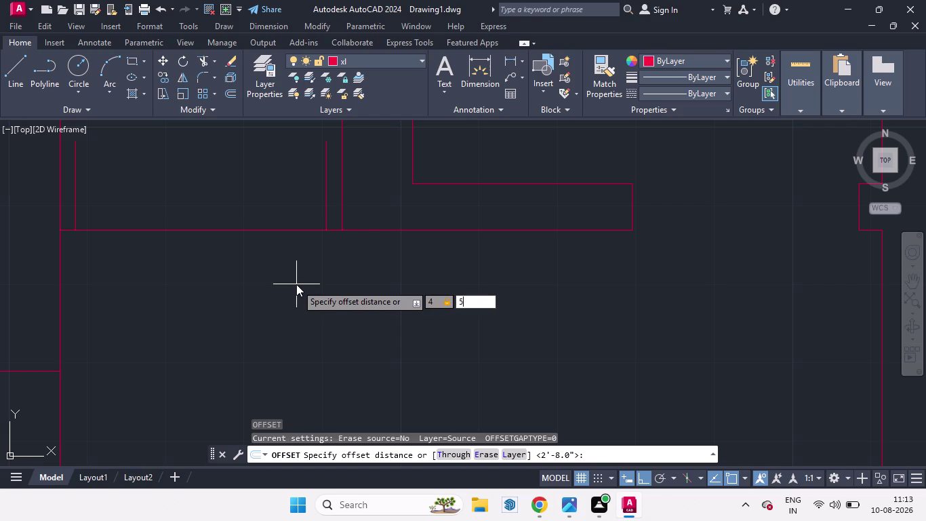
key(Return)
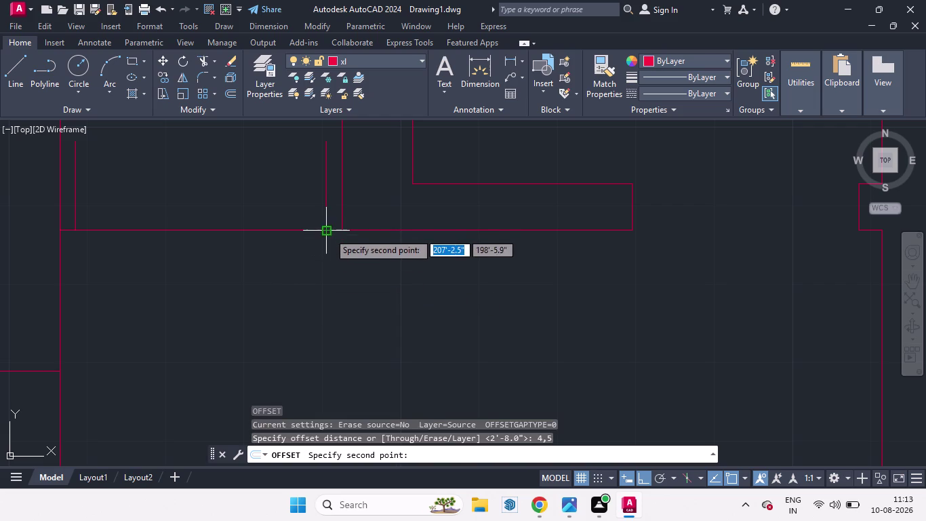
key(space)
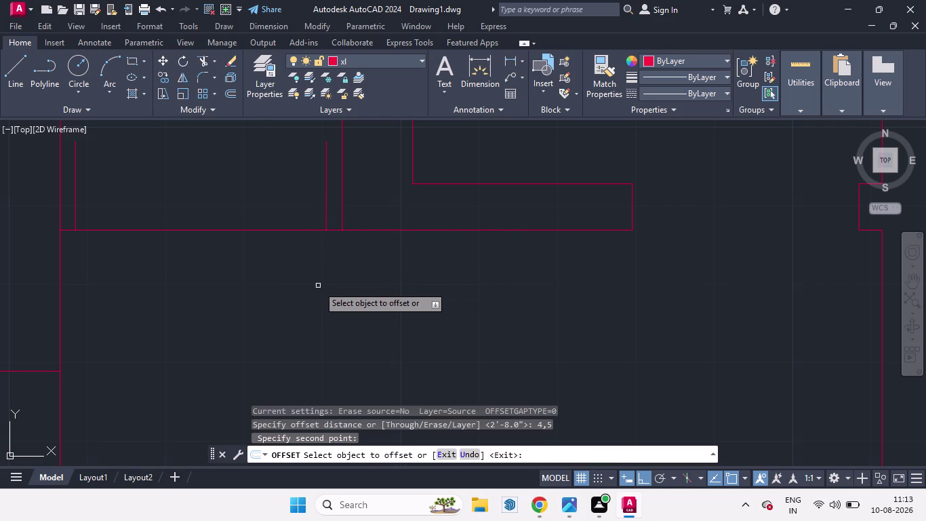
key(space)
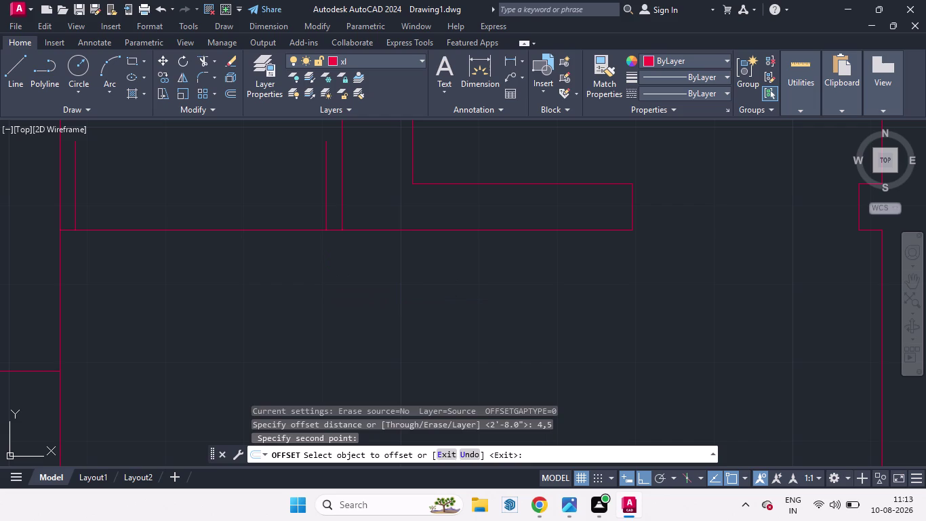
Offset the horizontal wall line 4.5 upward across the door-opening marks.
key(space)
key(4)
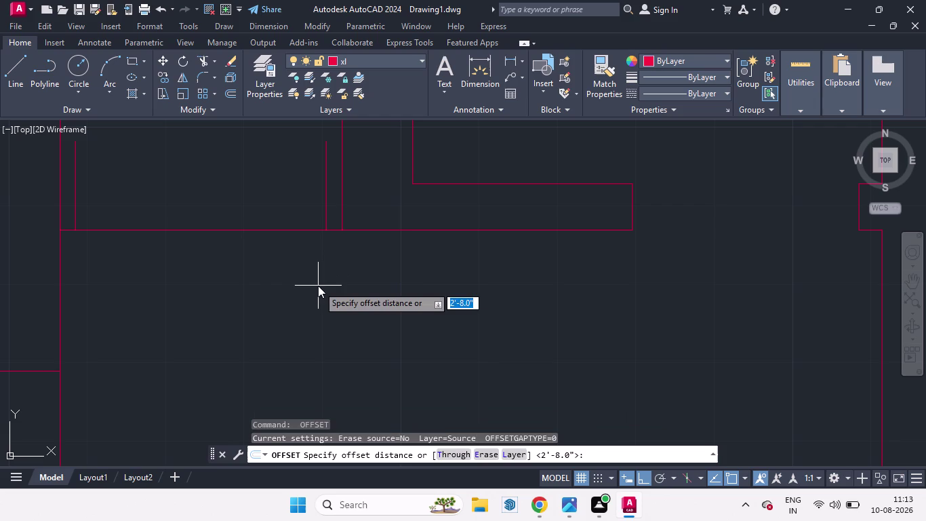
key(period)
key(5)
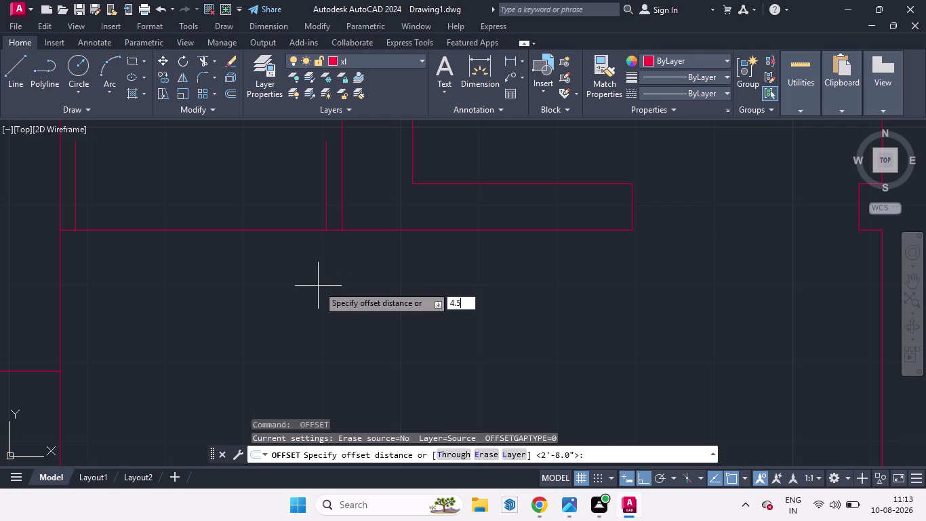
key(Return)
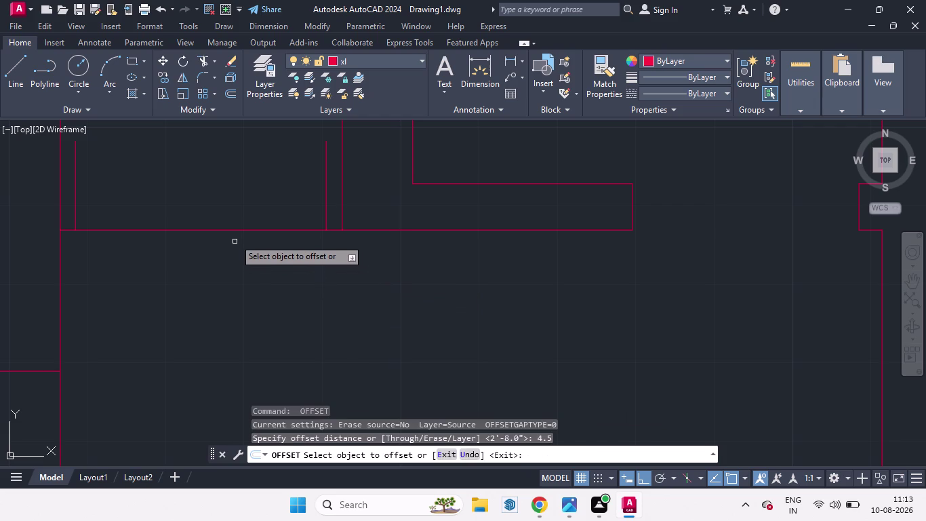
drag(238, 228, 245, 202)
click(246, 203)
key(space)
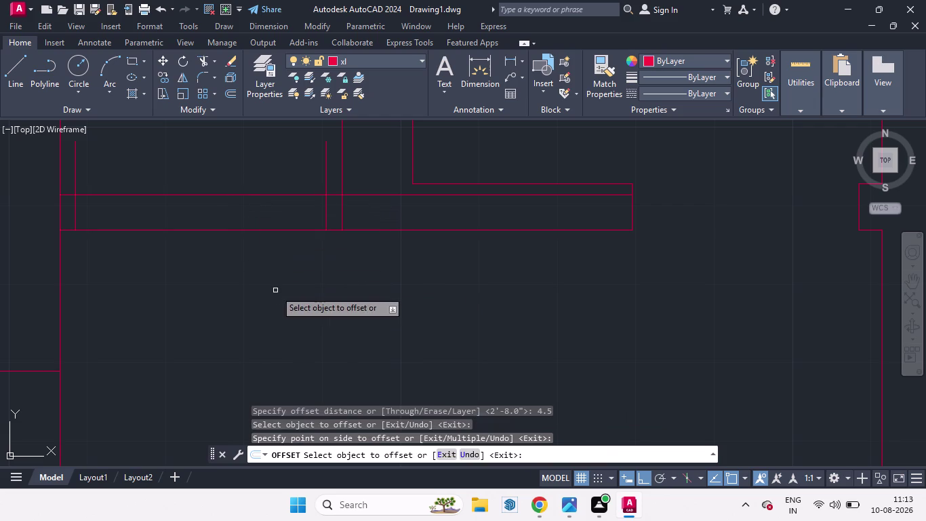
scroll(down, 3)
scroll(up, 3)
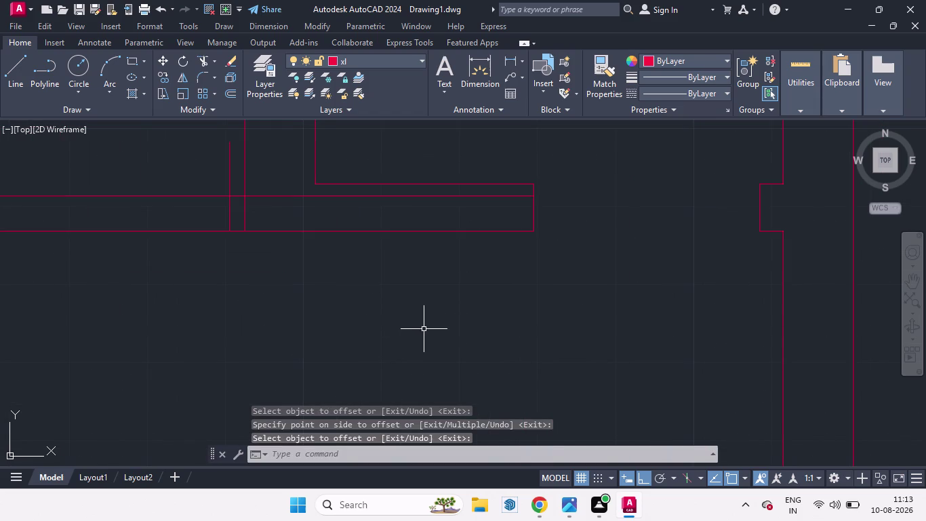
text(tr)
key(Return)
Trim the crossing pieces and wall lines inside the door opening.
key(Return)
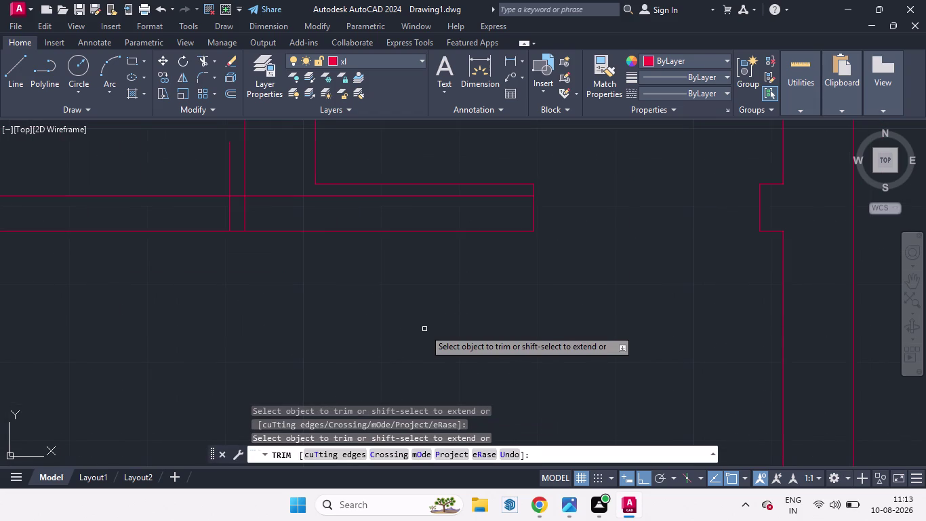
click(270, 193)
click(268, 200)
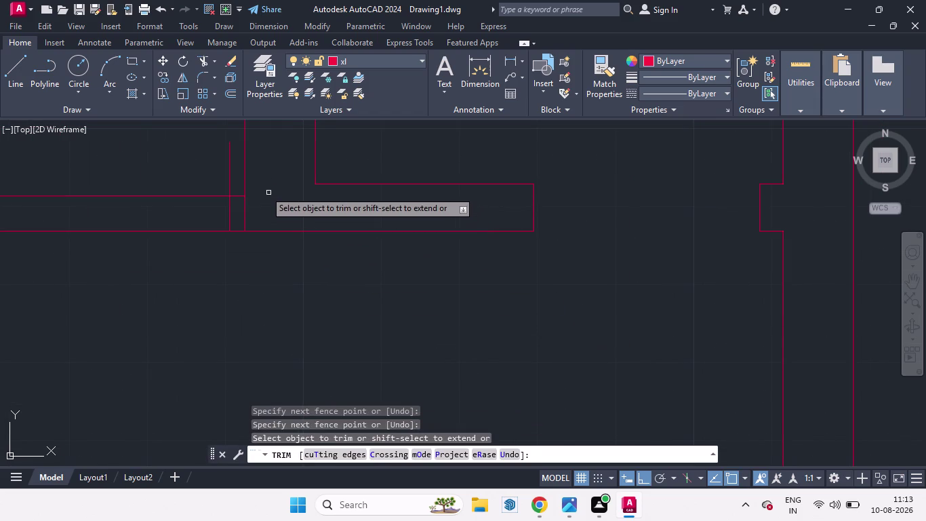
scroll(down, 3)
scroll(down, 3)
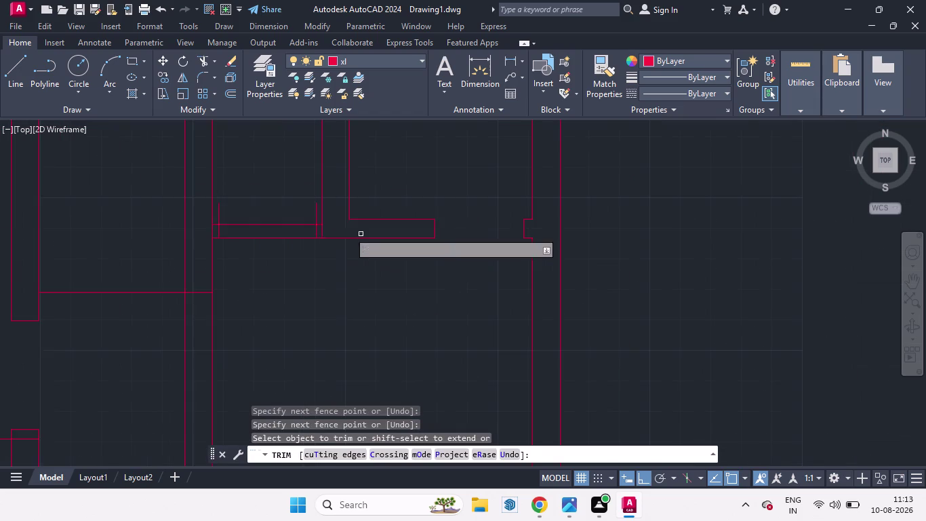
drag(256, 187, 274, 307)
click(317, 209)
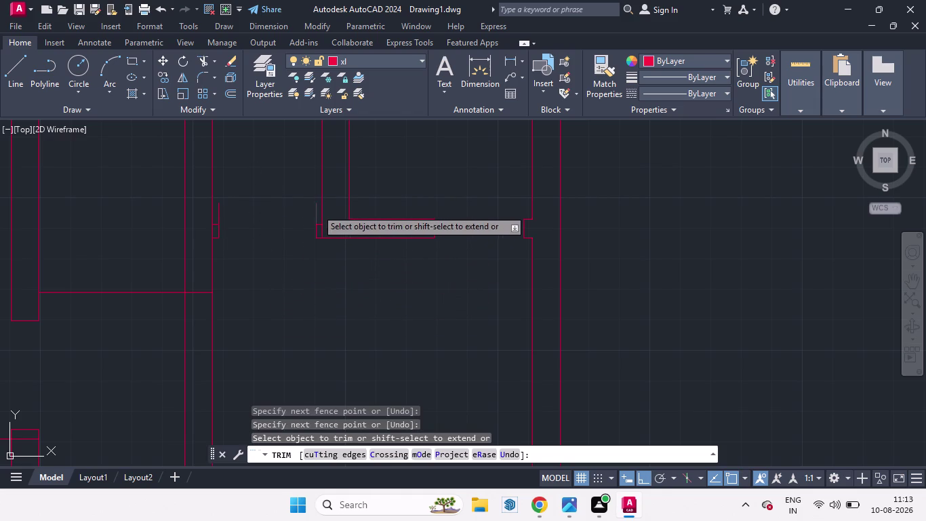
click(219, 210)
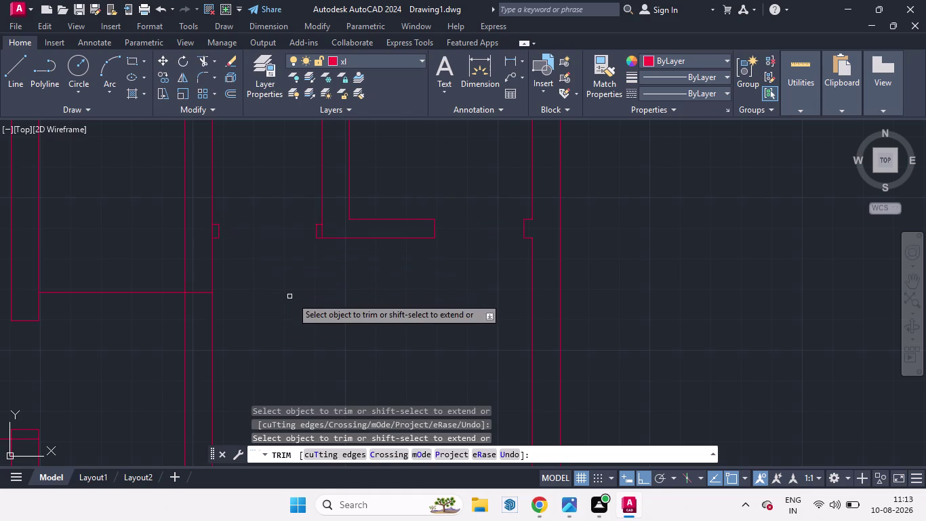
key(space)
Trim the leftover vertical line segment in the opening.
scroll(up, 3)
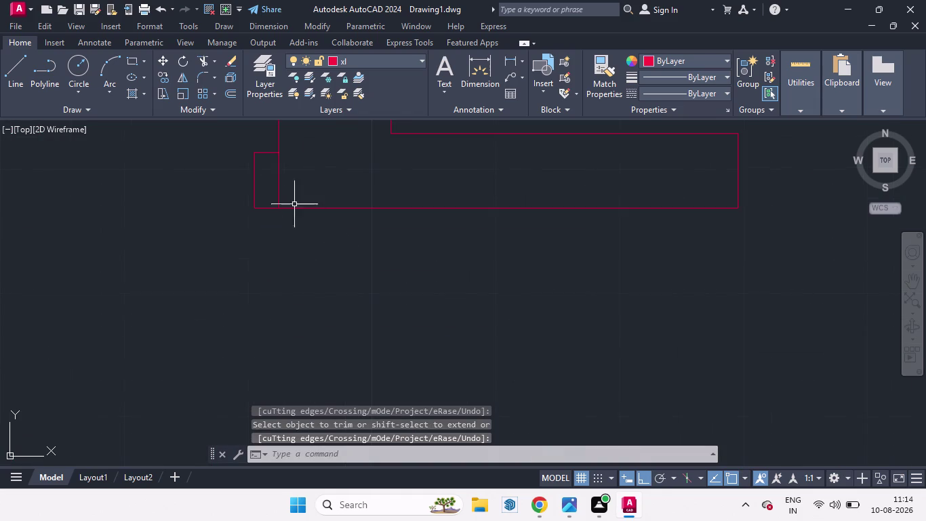
key(t)
key(r)
key(Return)
key(Return)
click(278, 186)
key(Return)
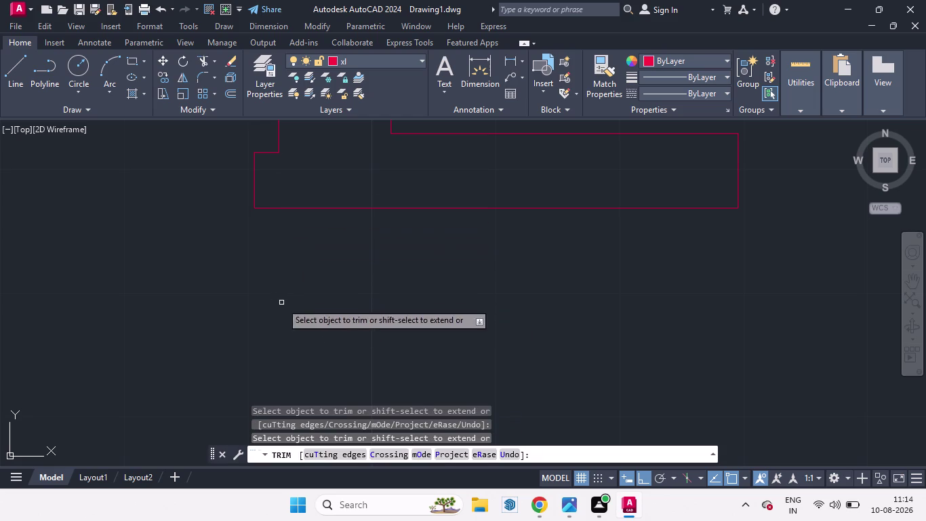
Zoom out to show the full floor plan.
scroll(down, 3)
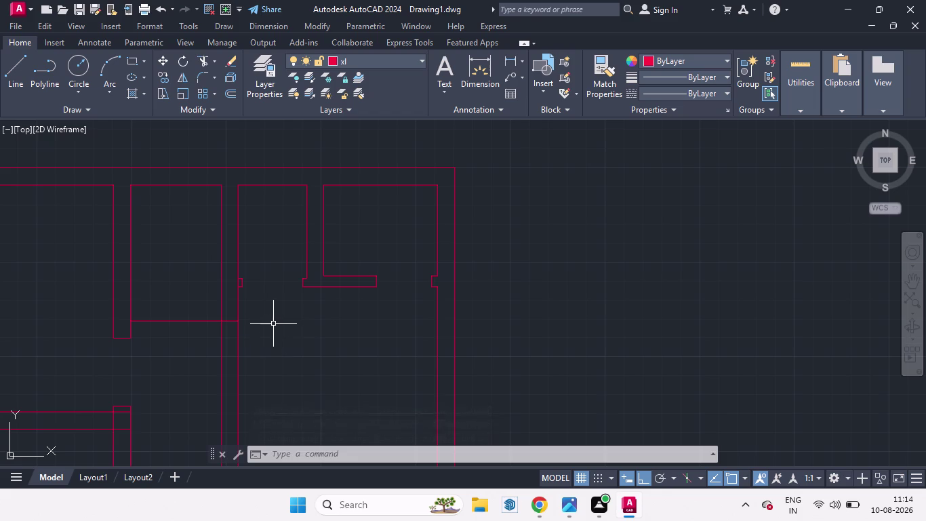
scroll(down, 3)
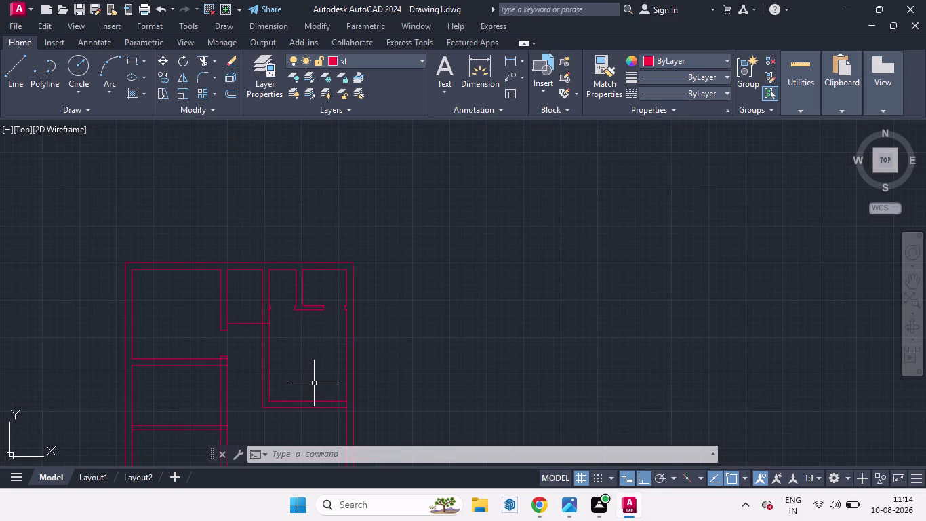
text(l')
key(Return)
scroll(down, 3)
key(space)
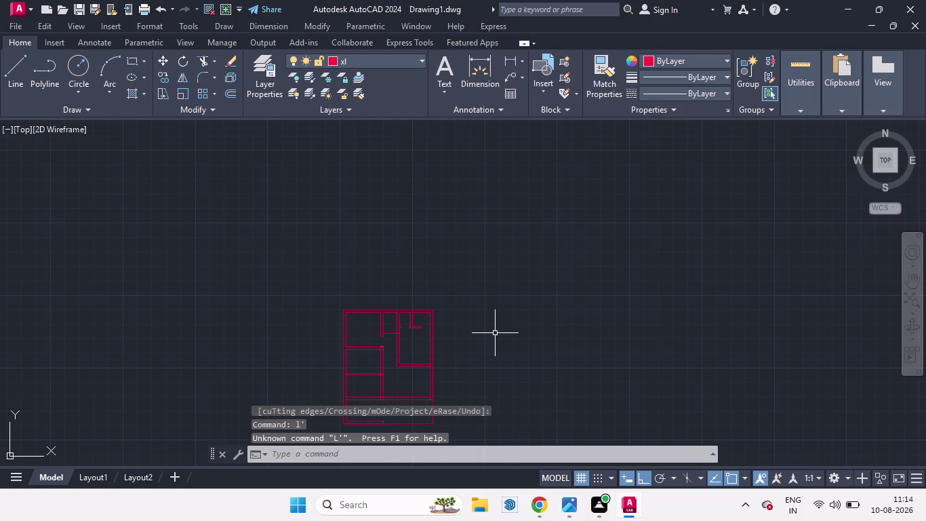
Draw a 3-foot horizontal line leftward from the inner wall corner.
text(l)
key(Return)
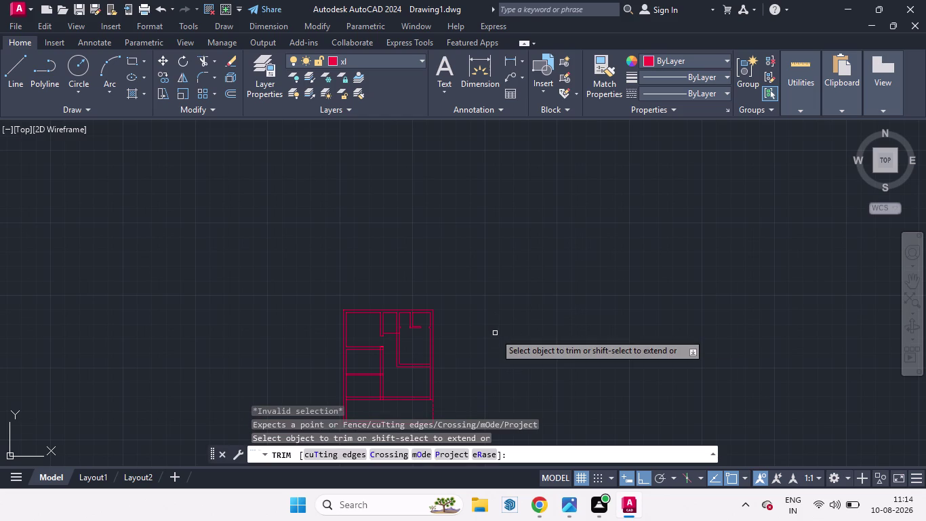
key(Escape)
key(l)
key(Return)
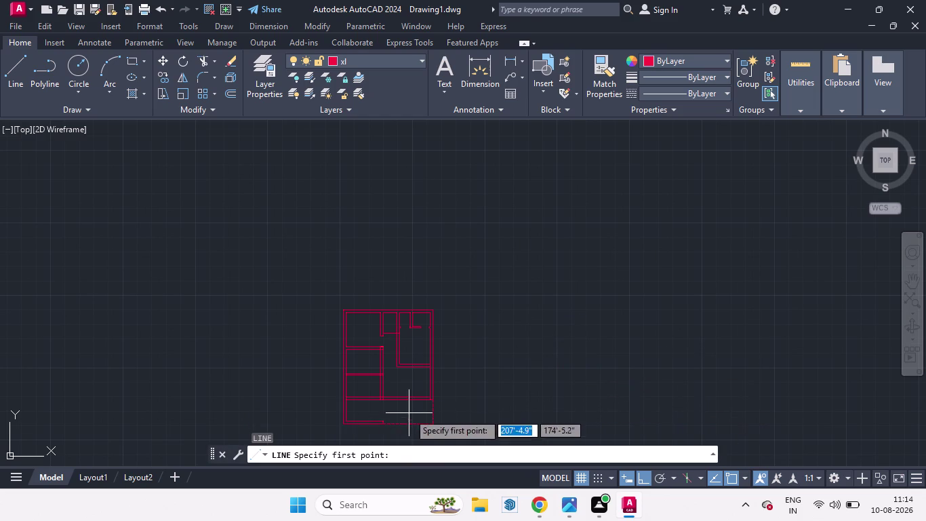
scroll(up, 3)
scroll(up, 3)
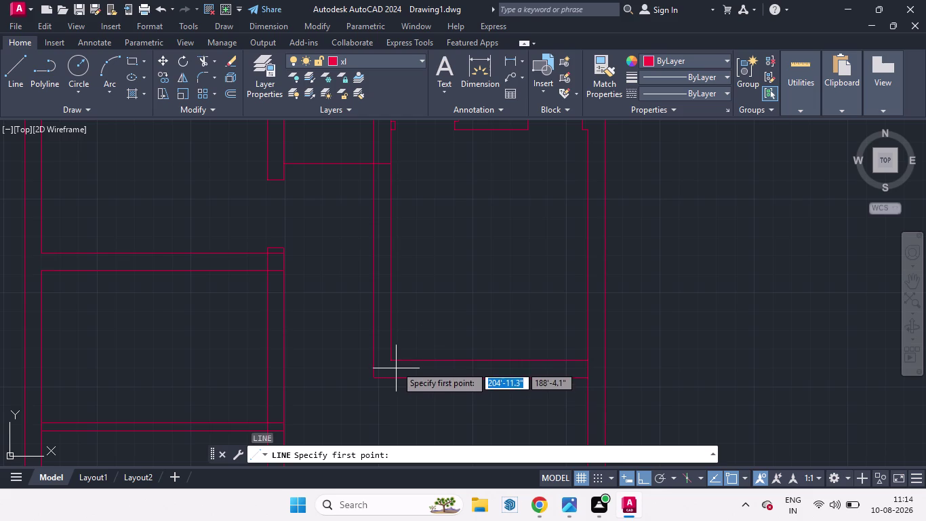
click(390, 359)
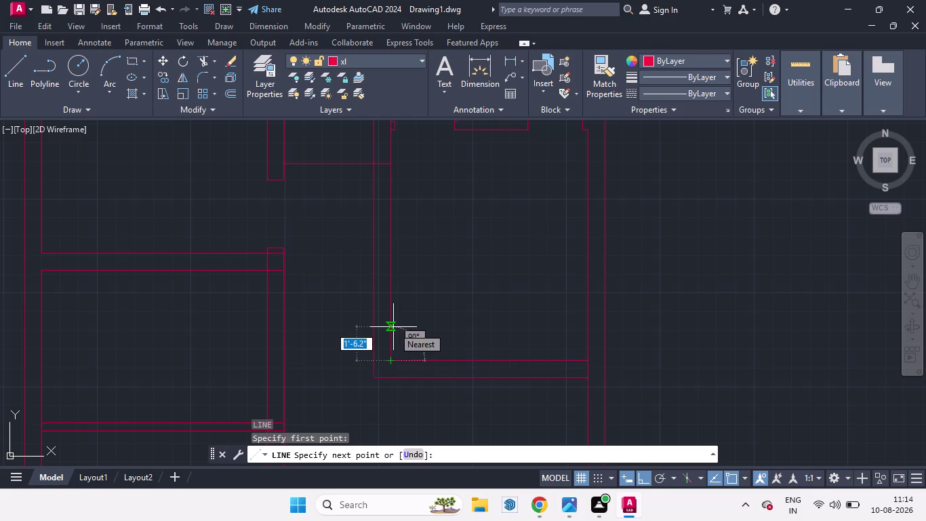
key(3)
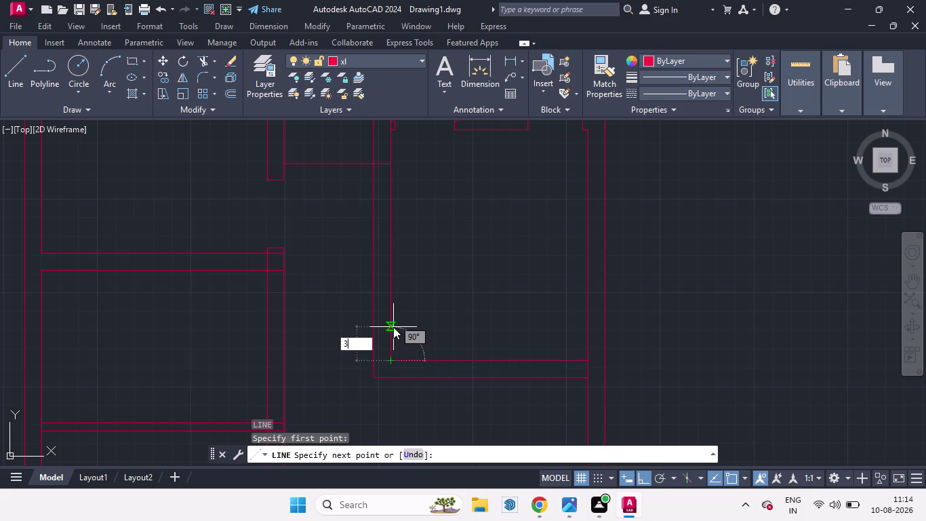
key(Return)
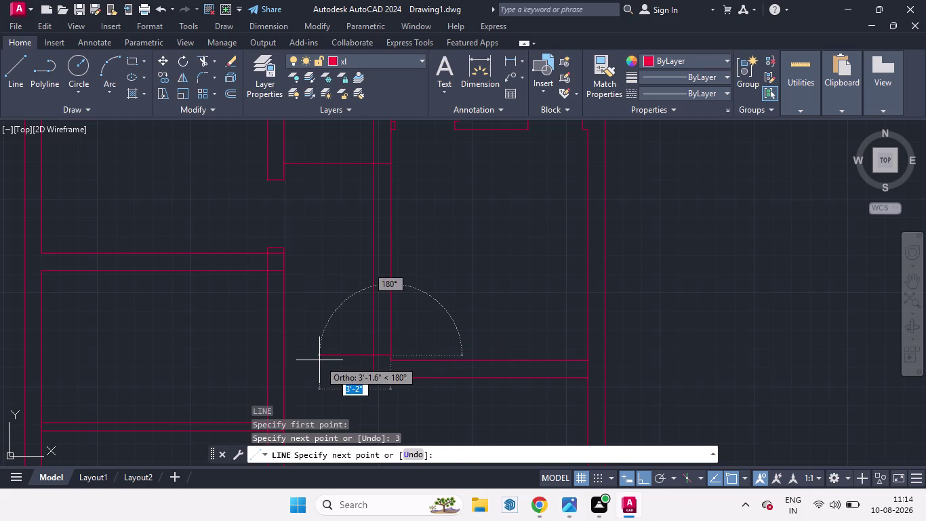
click(320, 360)
key(space)
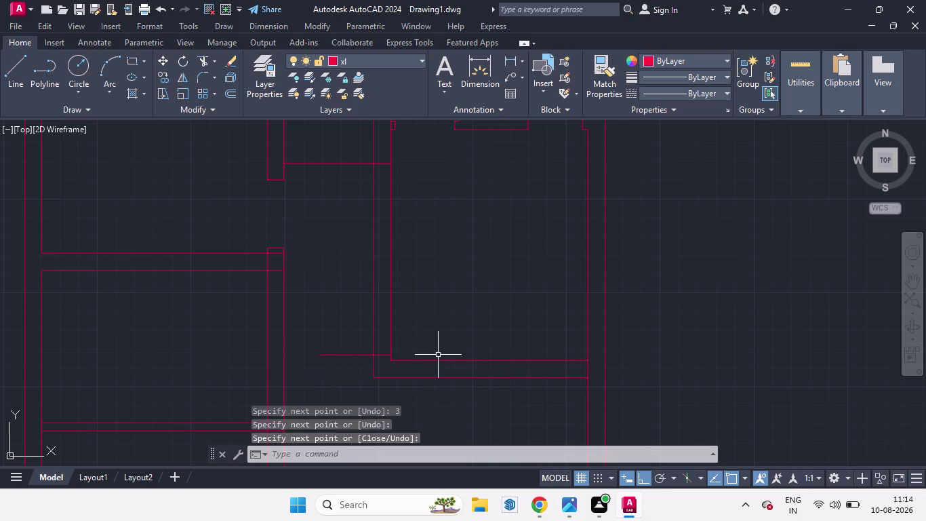
Select the new short line and begin an offset copy.
click(362, 354)
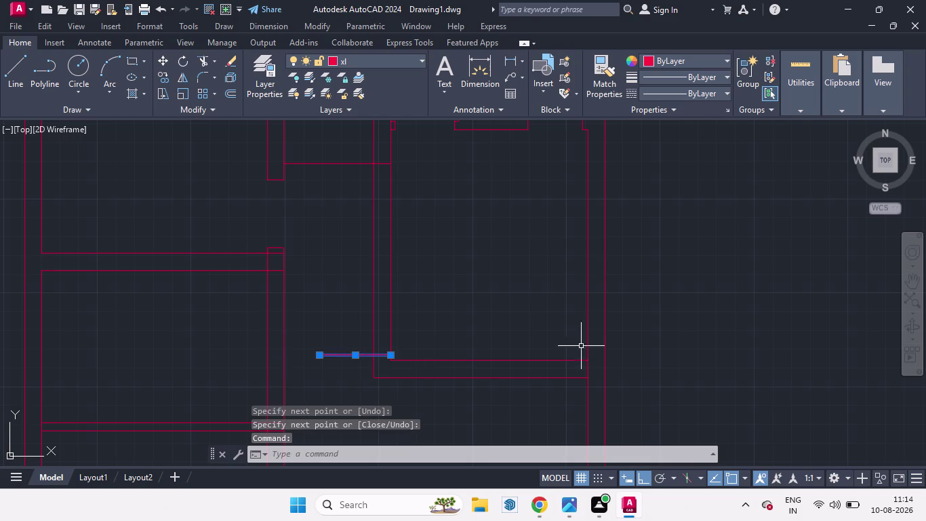
key(o)
key(Return)
Offset the short line 3 feet upward to mark the doorway's second edge.
key(3)
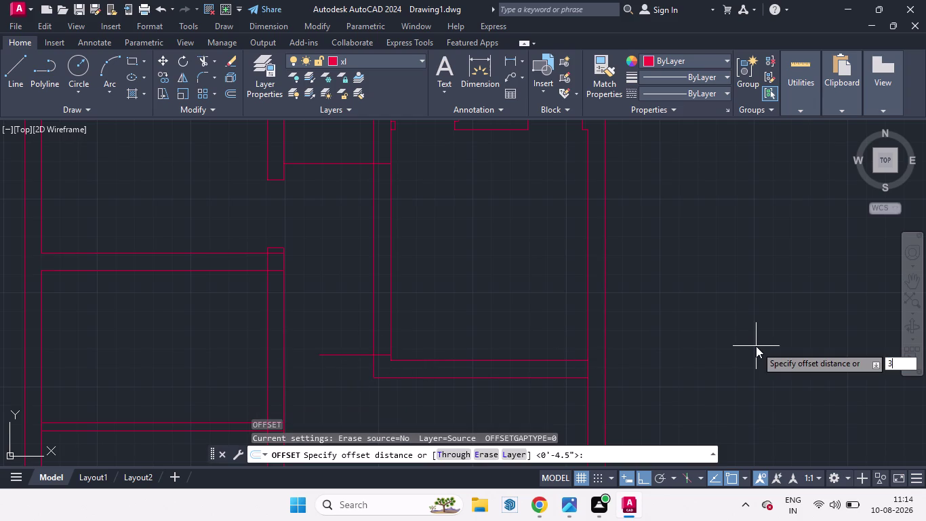
key(apostrophe)
key(Return)
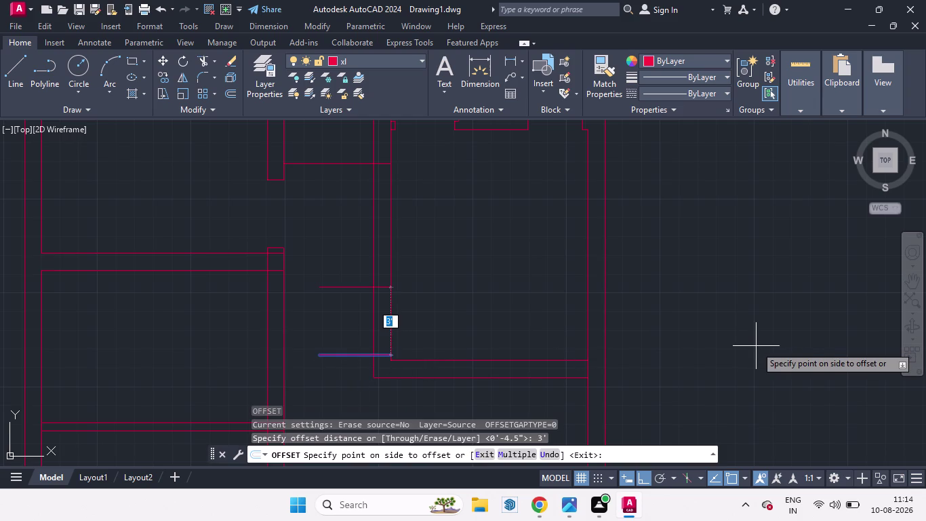
click(719, 307)
key(space)
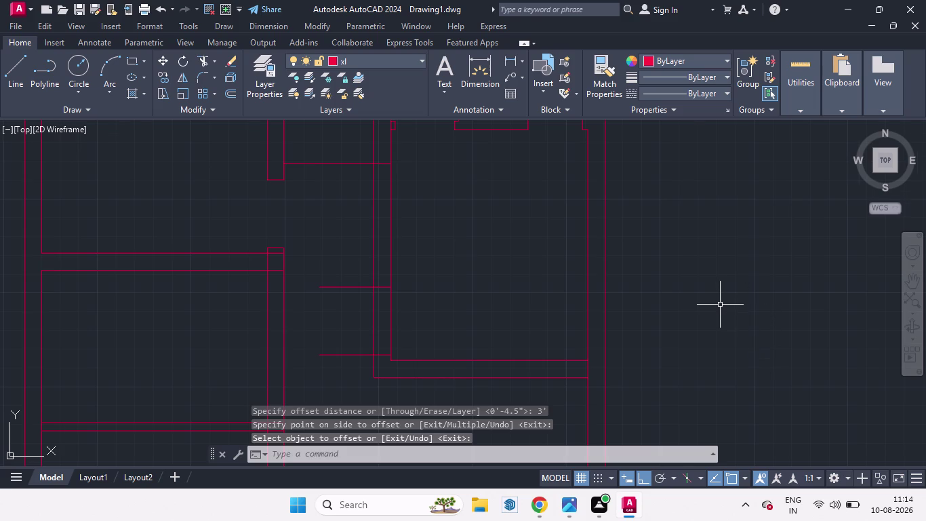
scroll(down, 3)
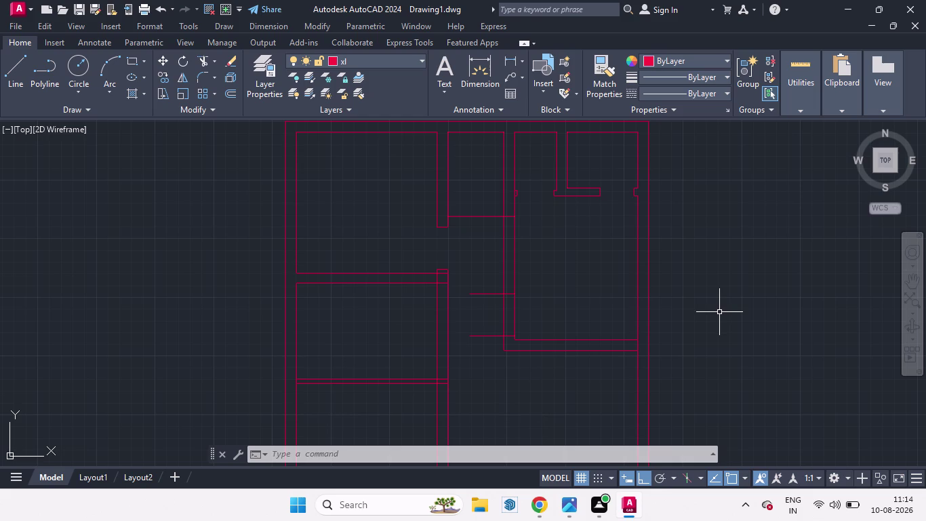
Trim the interior wall lines between the two 3-foot guide lines.
text(tr)
key(Return)
key(Return)
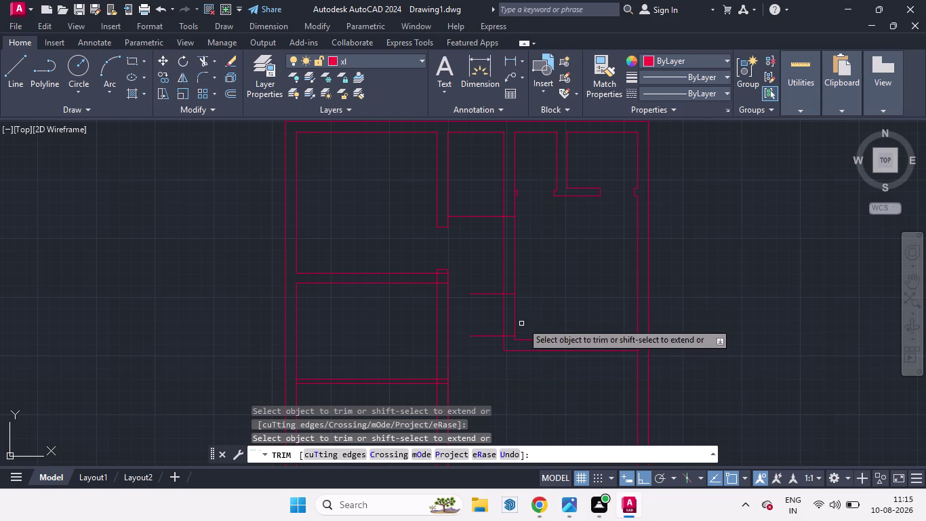
drag(532, 315, 479, 278)
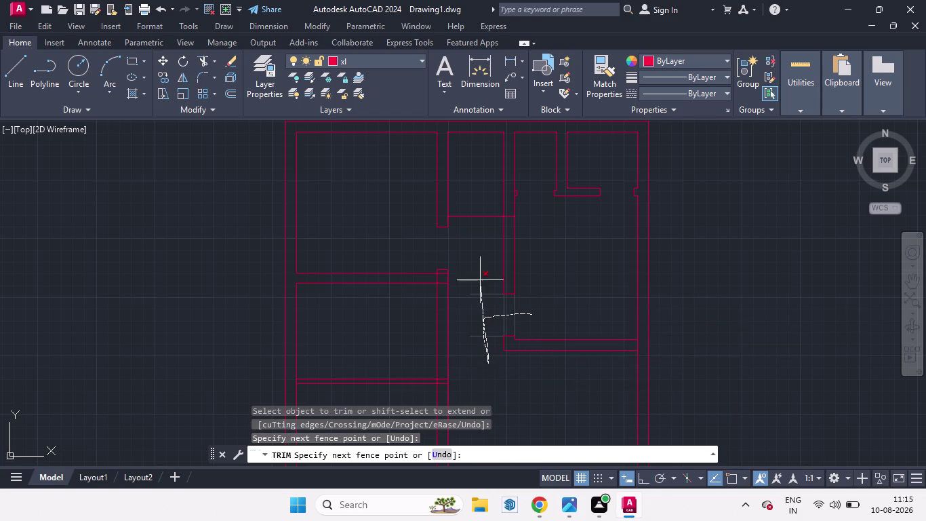
drag(479, 279, 480, 278)
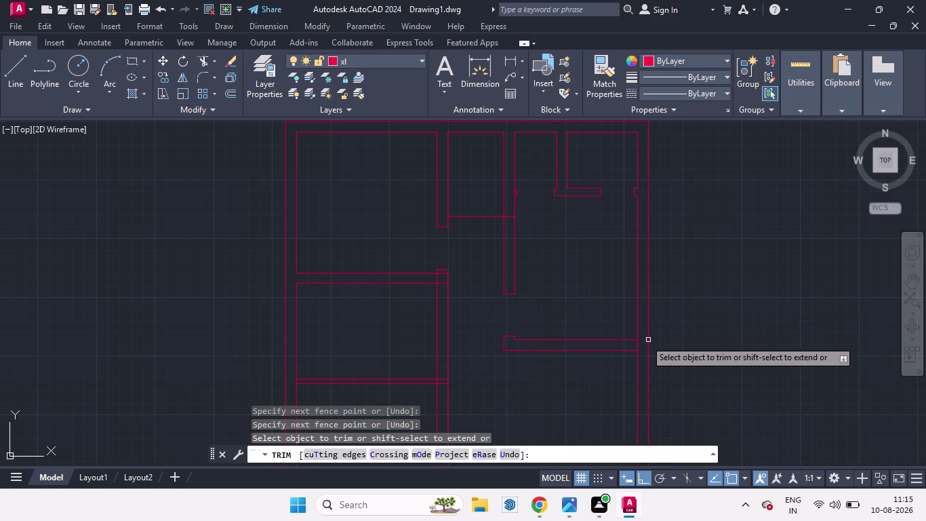
click(637, 346)
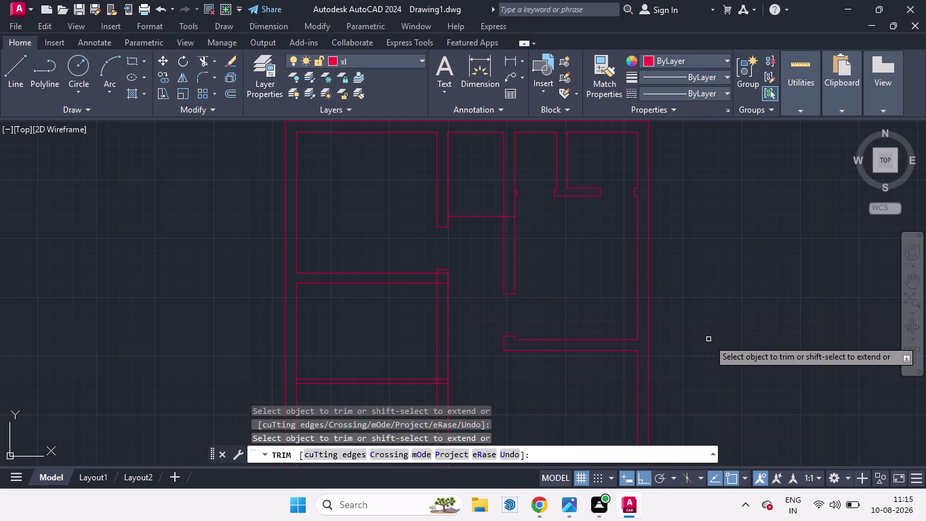
key(space)
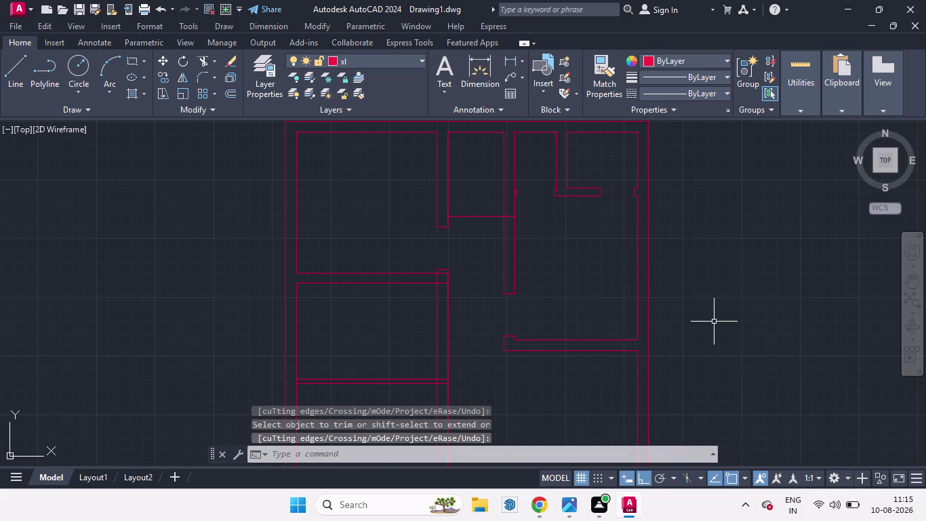
scroll(up, 3)
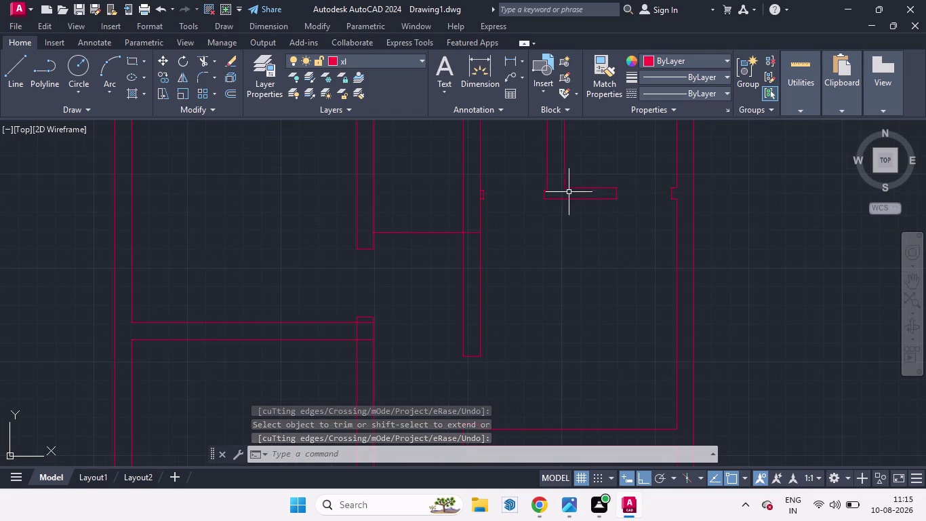
scroll(up, 3)
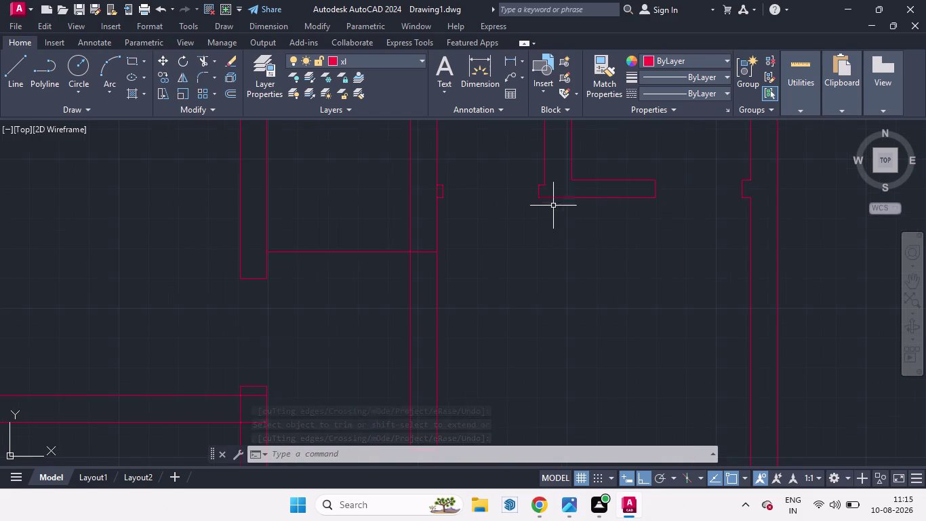
Extend the upper horizontal line and the short vertical wall line to the neighbouring walls.
text(ex)
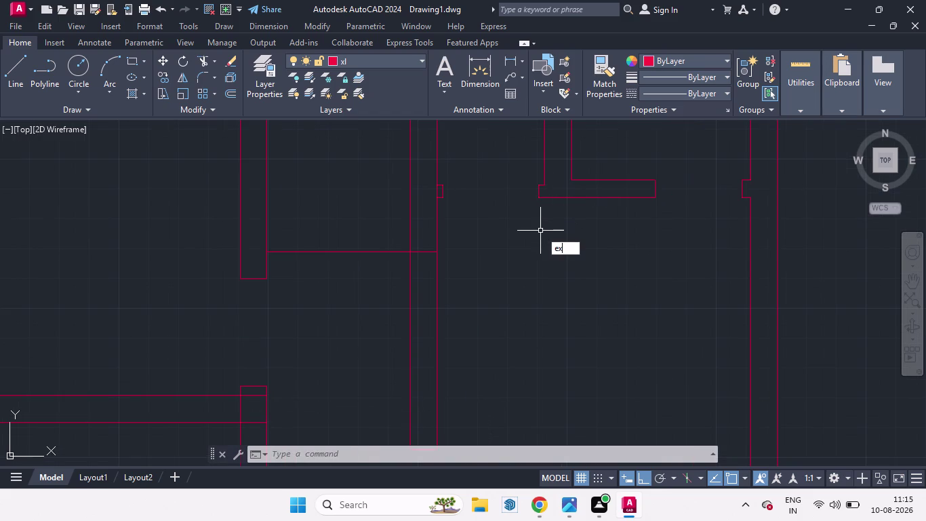
key(Return)
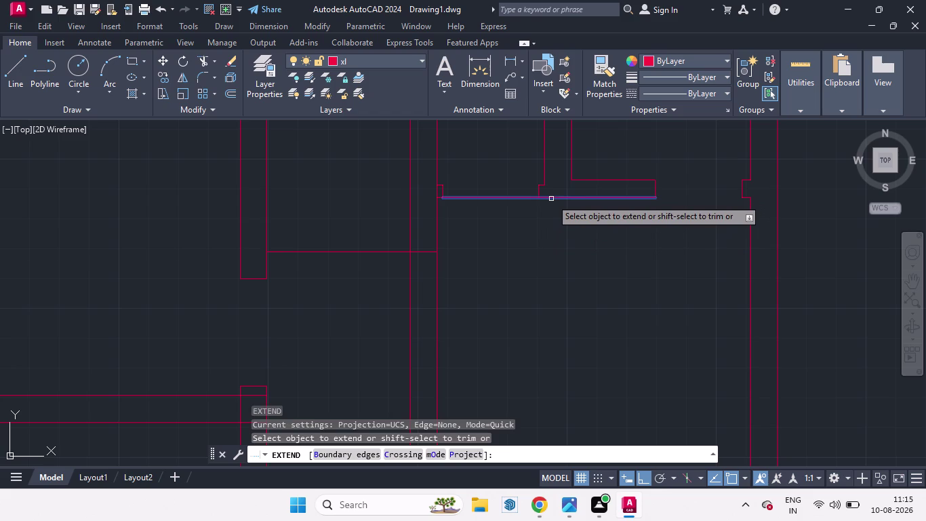
click(551, 199)
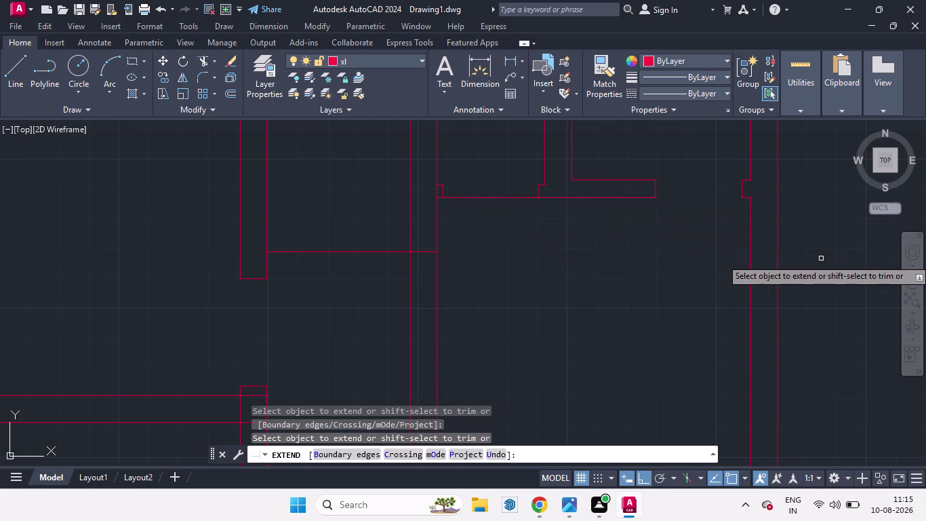
key(space)
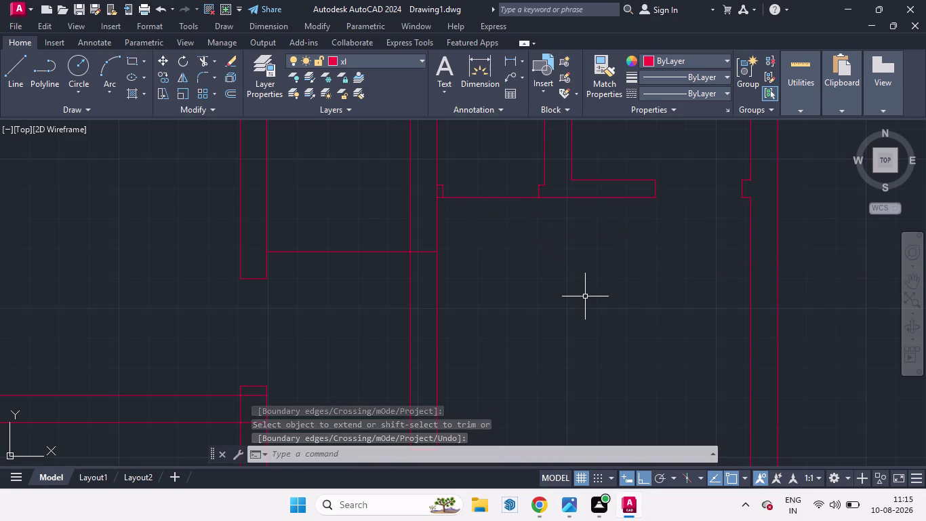
text(ex)
key(Return)
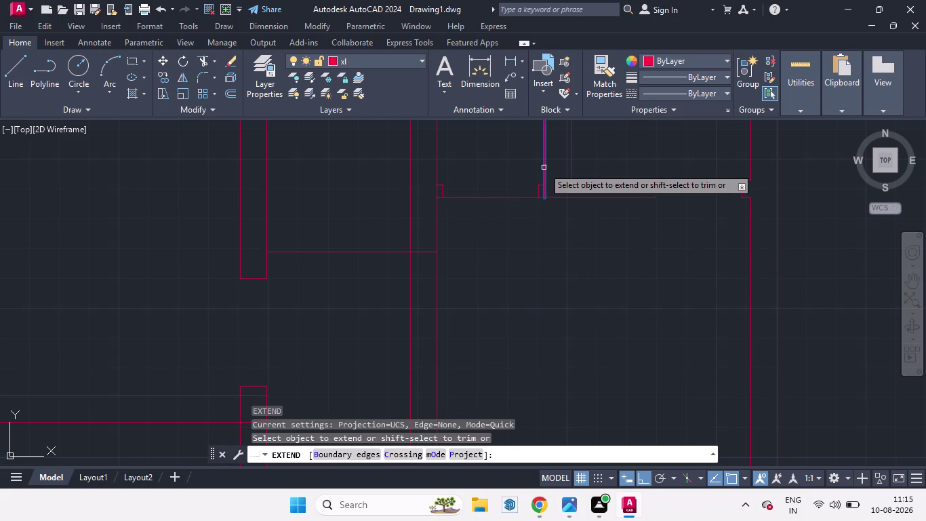
click(543, 168)
key(space)
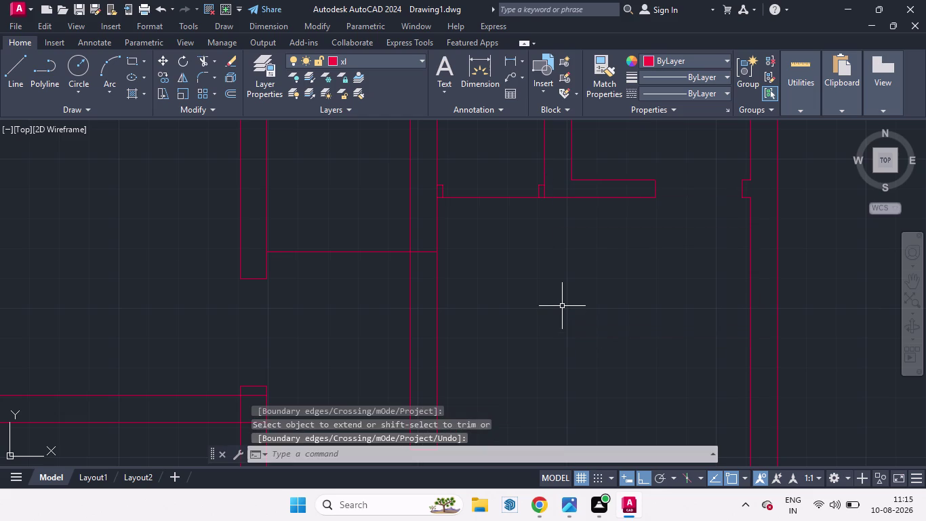
Trim the overhanging ends and small stub at the wall junction.
text(tr)
key(Return)
key(Return)
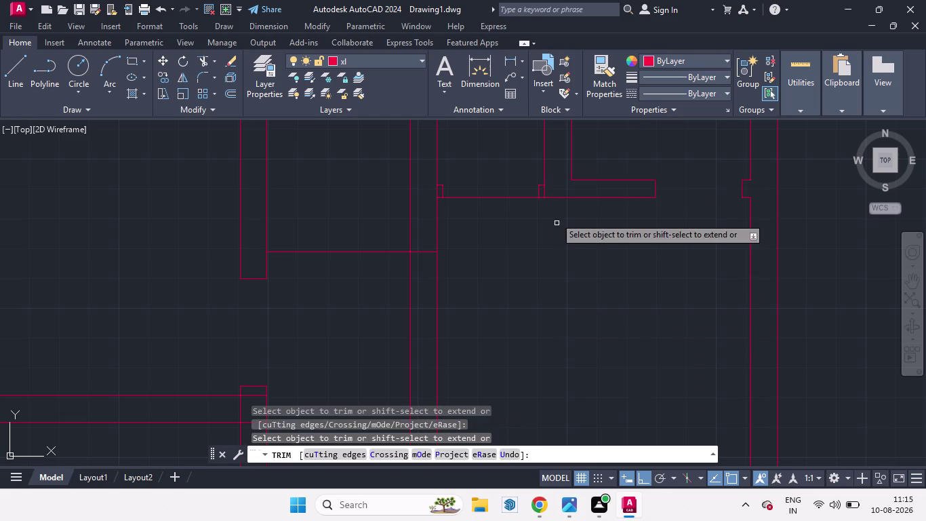
click(539, 184)
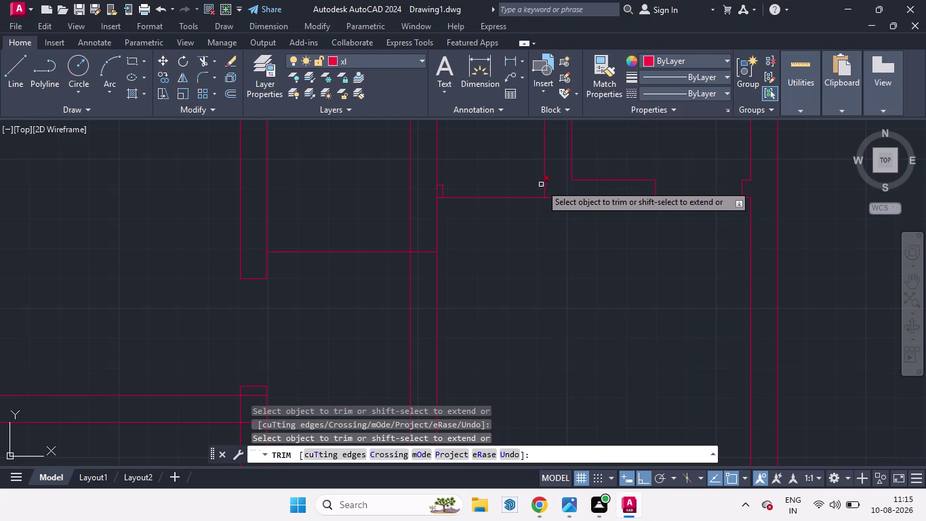
click(541, 185)
click(442, 189)
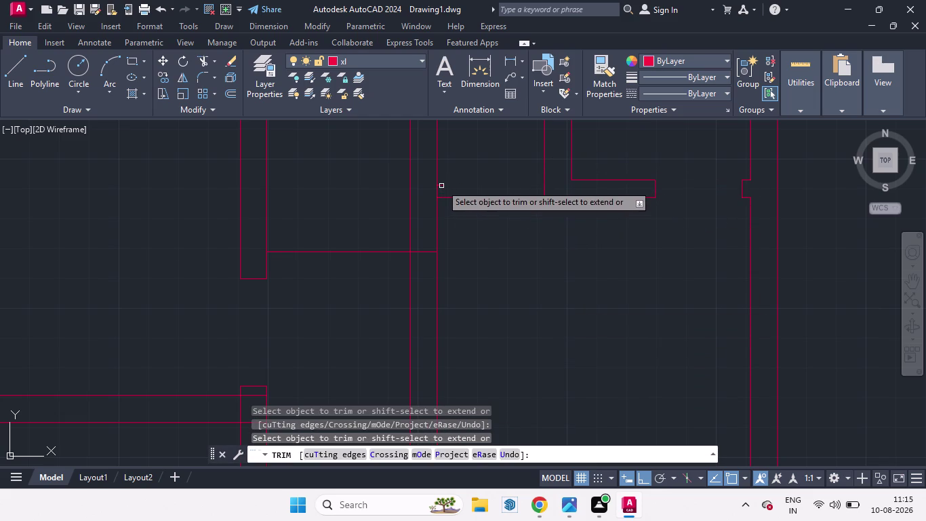
click(441, 184)
key(space)
scroll(down, 3)
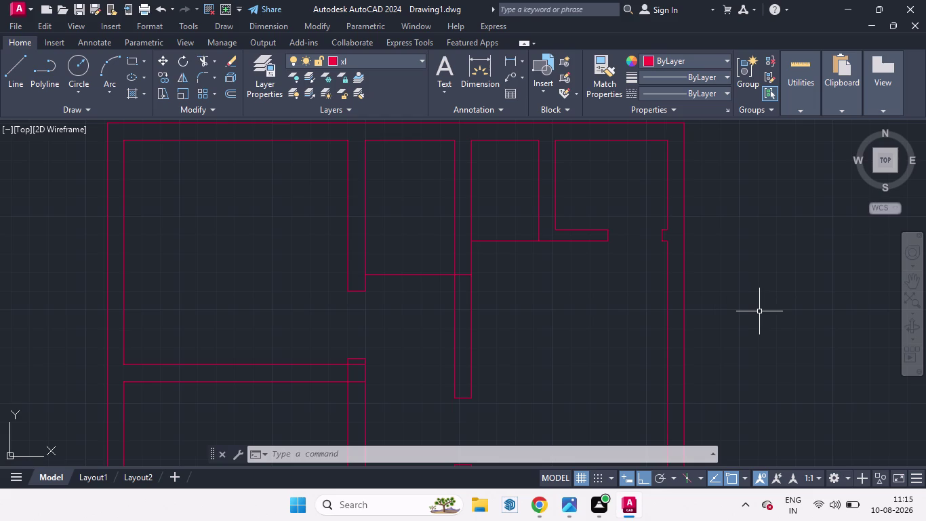
Offset the short horizontal interior wall line 6 inches downward.
key(o)
key(Return)
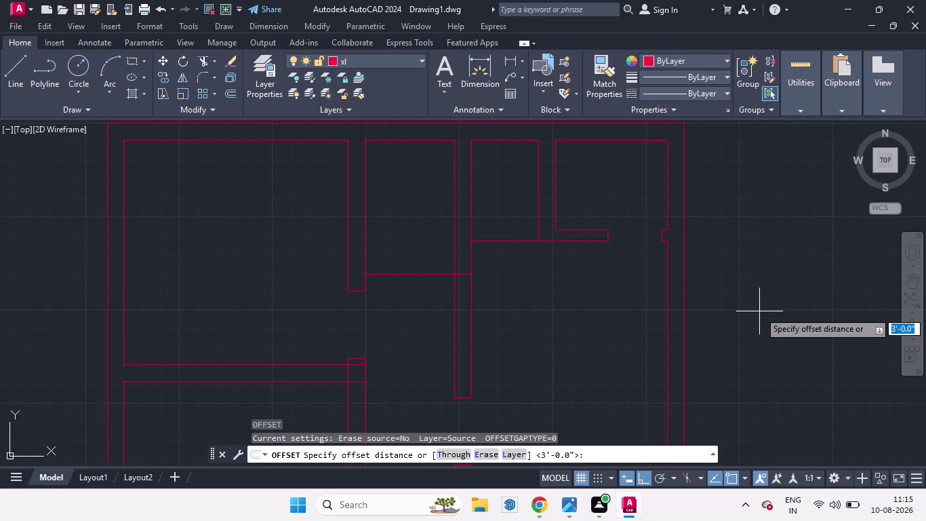
key(6)
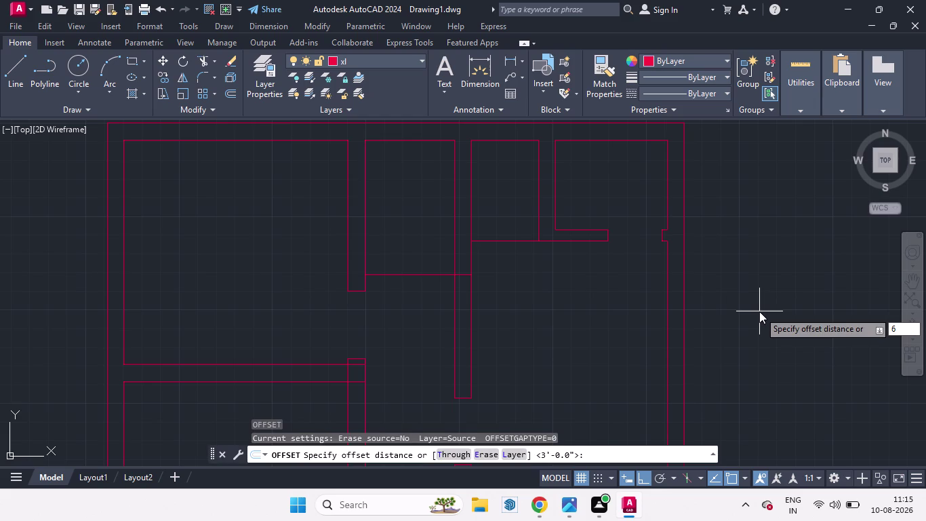
key(Return)
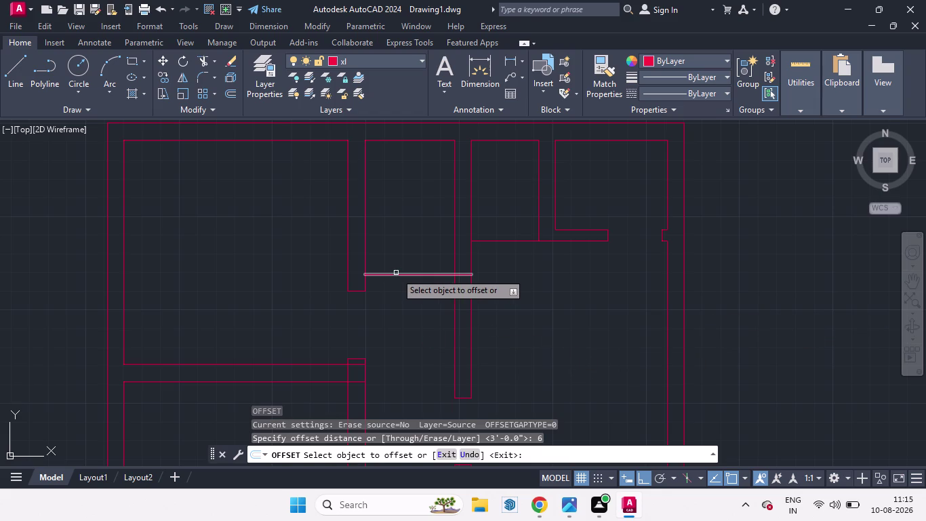
drag(396, 273, 396, 293)
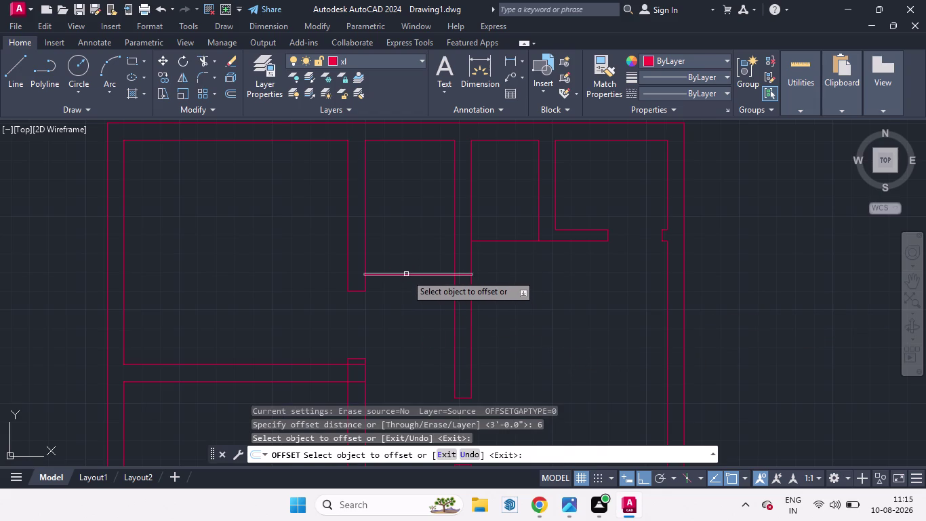
drag(406, 274, 407, 305)
click(407, 304)
key(space)
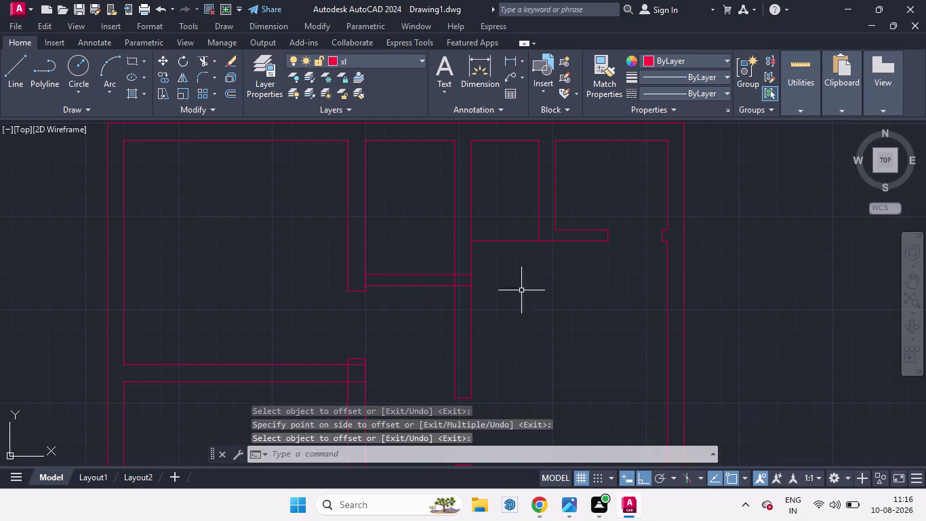
key(l)
key(Return)
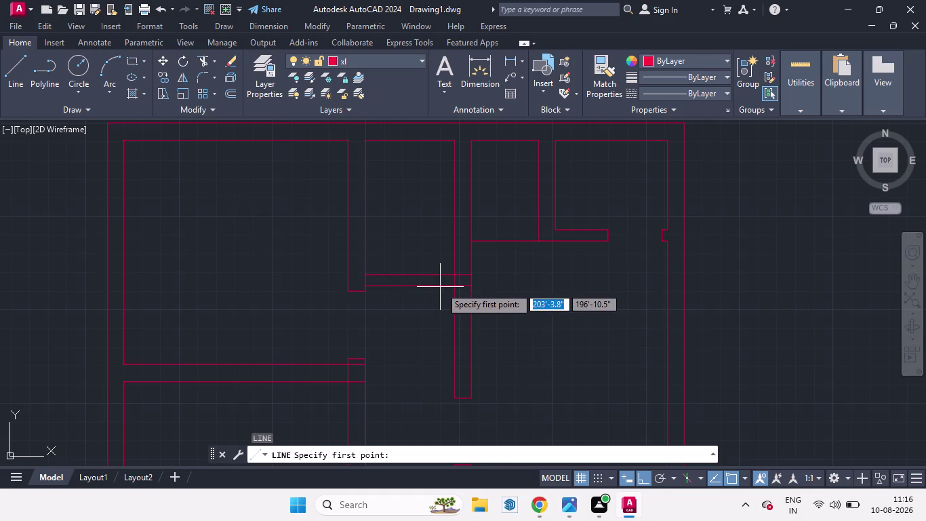
Draw a vertical guide line from the new double wall up into the room above.
click(451, 289)
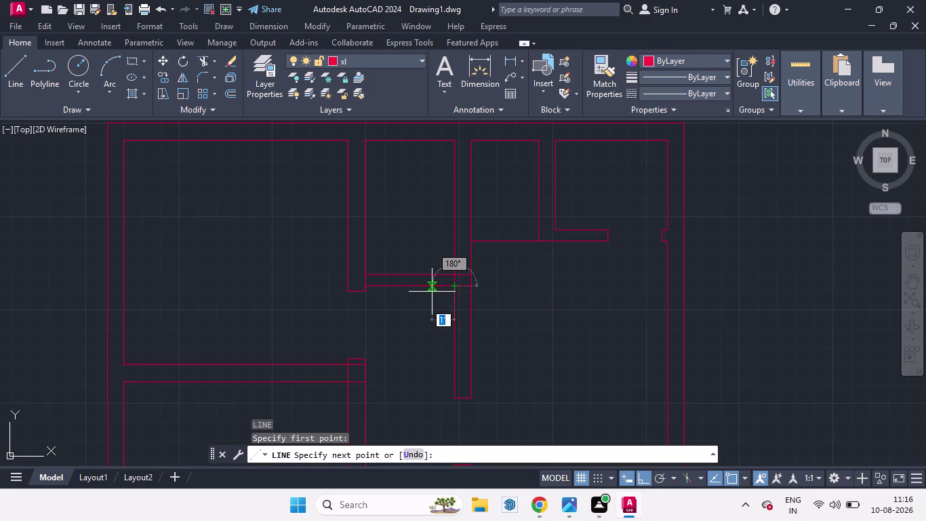
key(2)
key(Return)
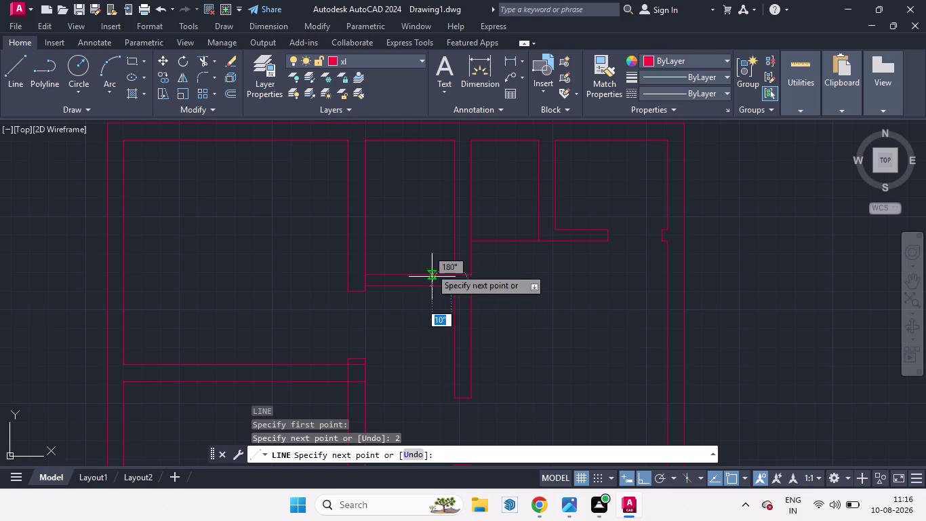
click(423, 191)
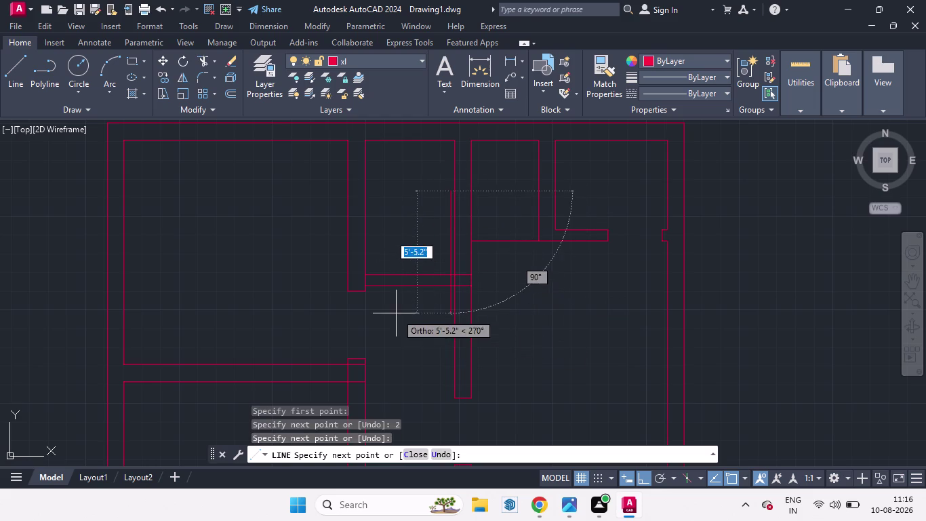
key(space)
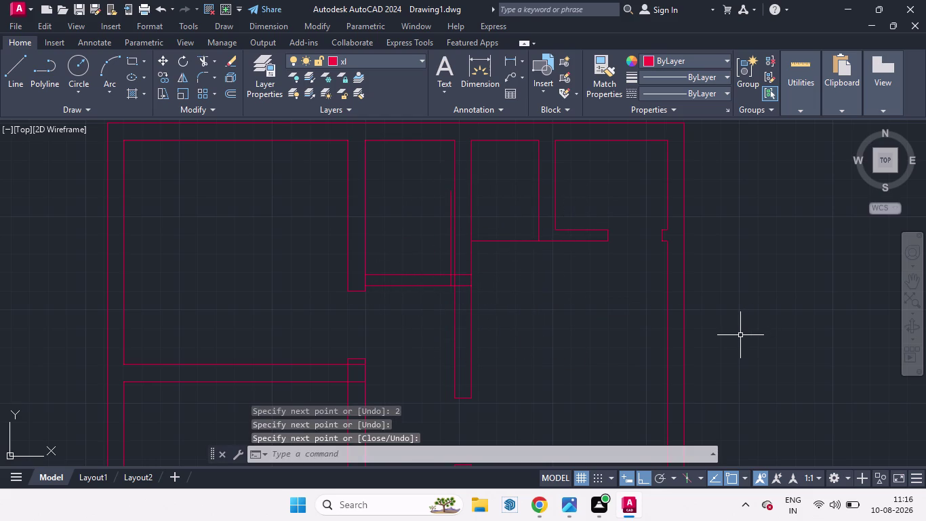
key(o)
key(Return)
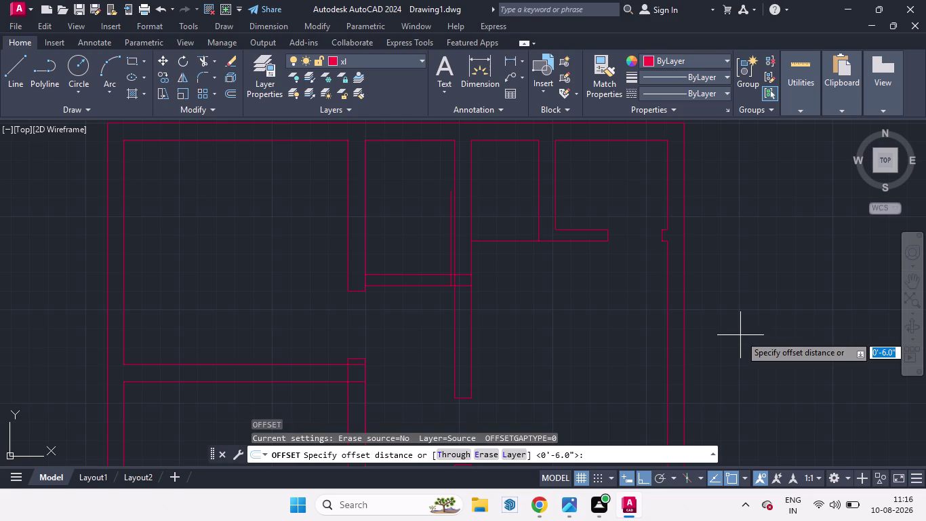
Try a 4-foot offset of the vertical guide line, then abandon it.
text(4)
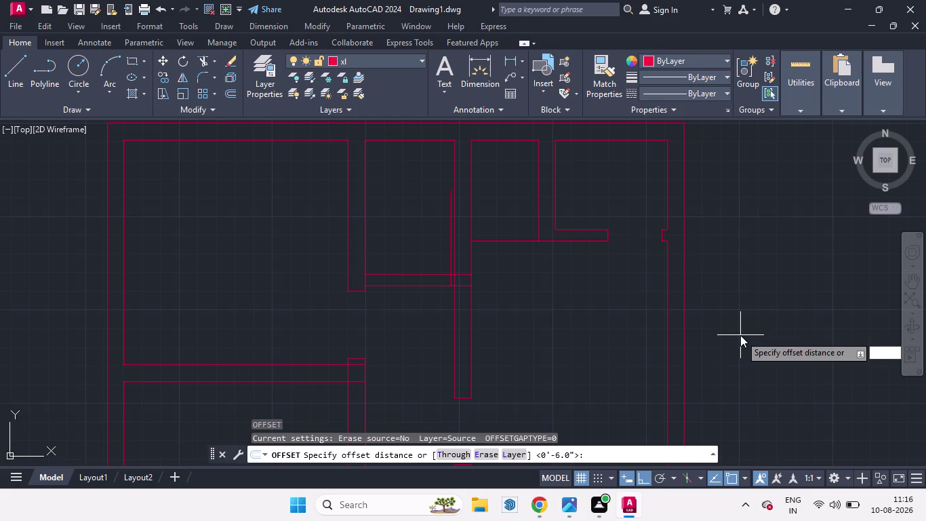
text(')
key(Return)
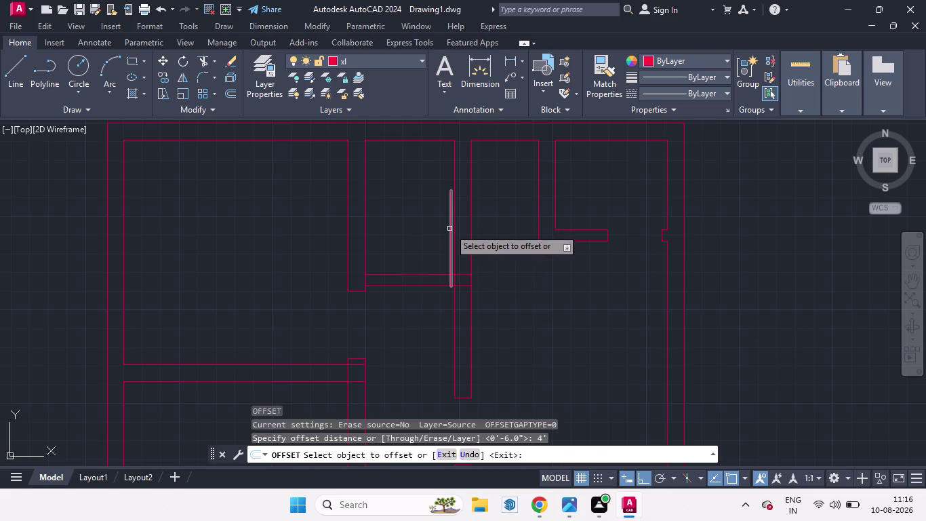
drag(450, 228, 443, 230)
key(space)
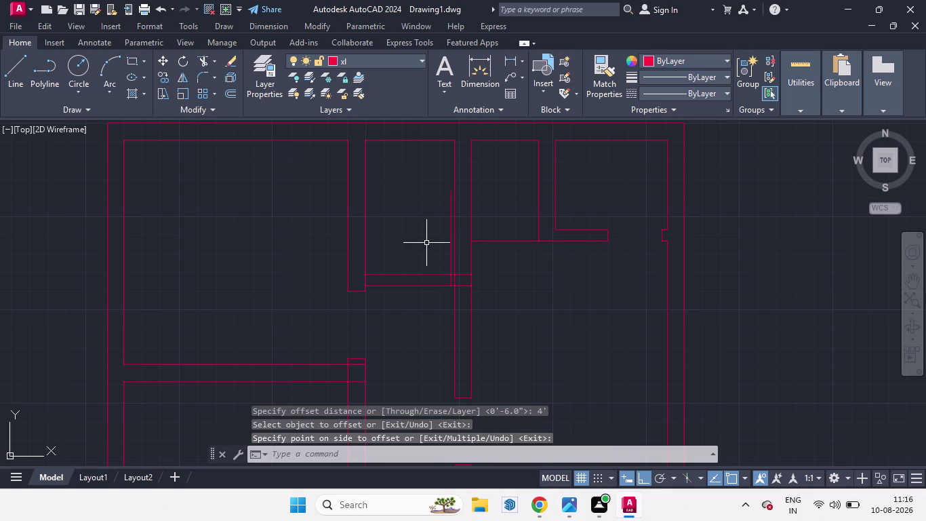
key(0)
key(backslash)
key(space)
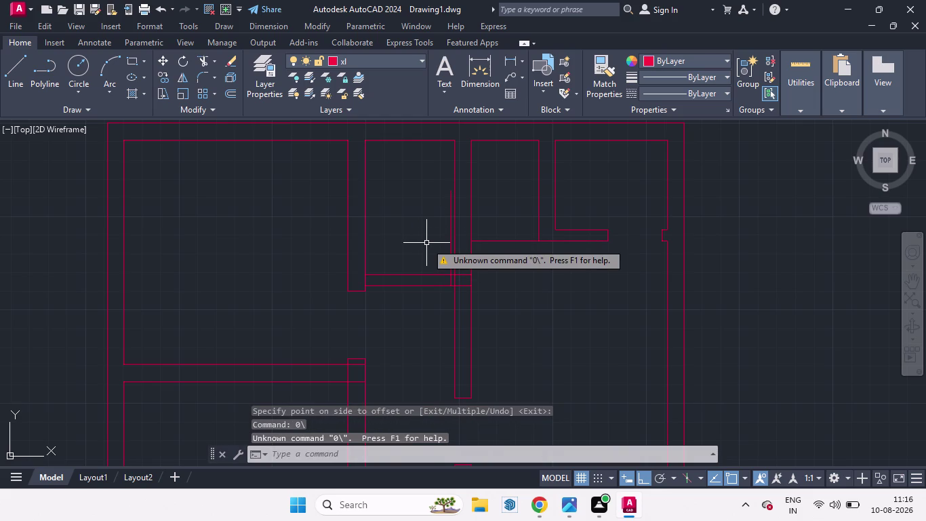
key(space)
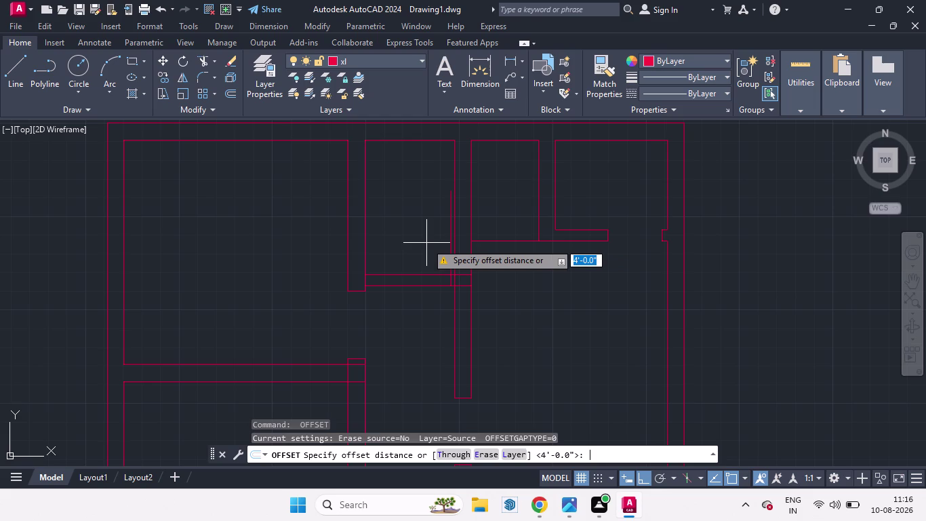
Offset the vertical guide line 3'6" to the left.
key(3)
text('6)
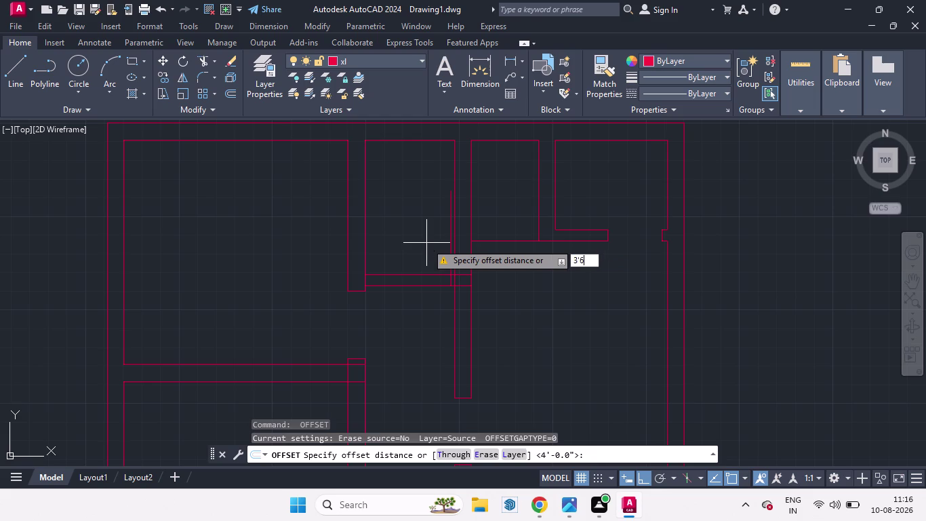
key(Return)
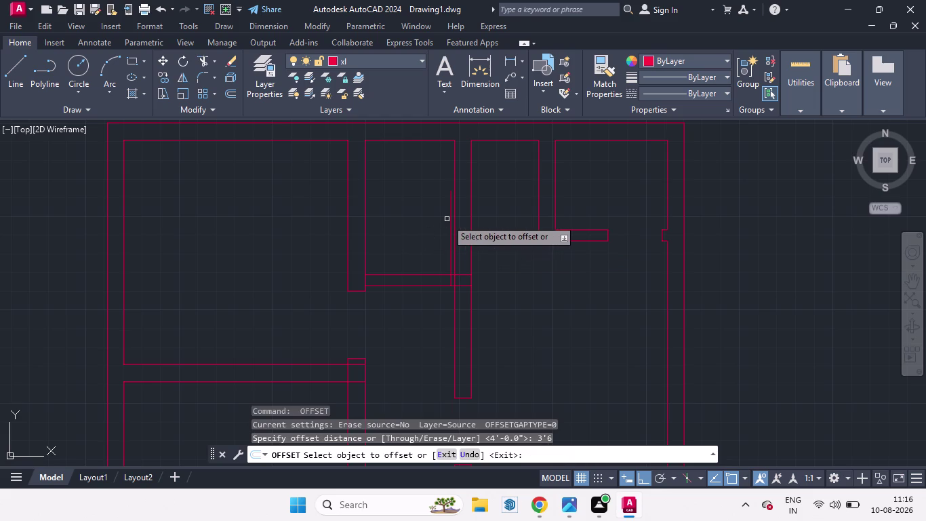
drag(451, 220, 432, 225)
click(432, 226)
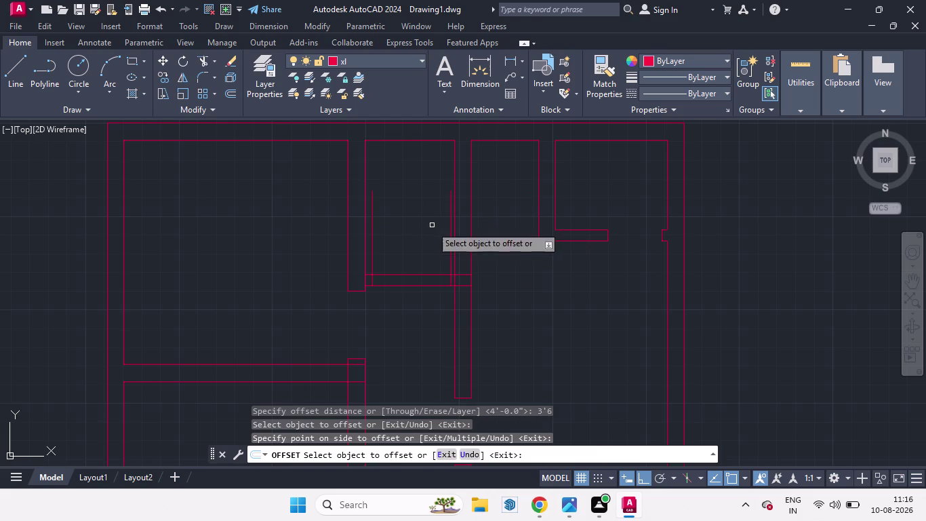
key(space)
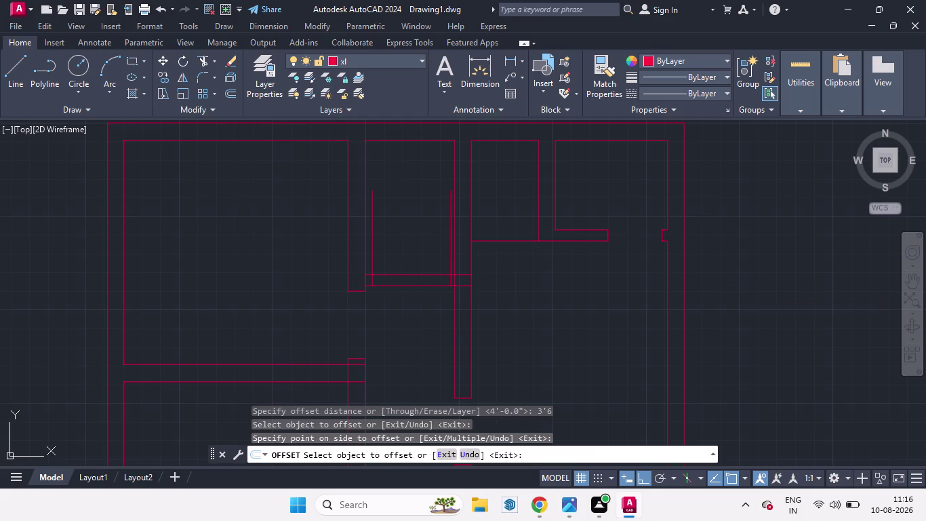
text(tr)
key(Return)
key(Return)
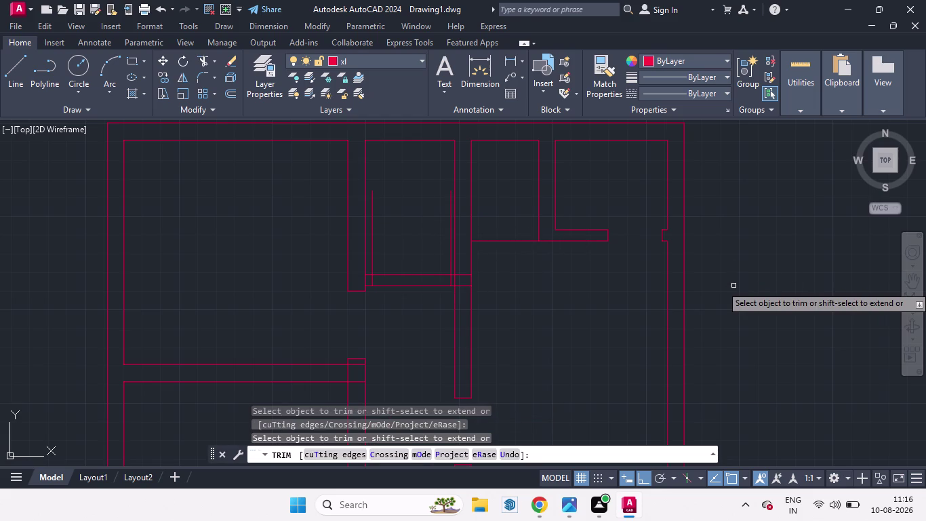
Trim the wall lines and leftover guide segments inside the short double-wall opening.
drag(415, 204, 425, 344)
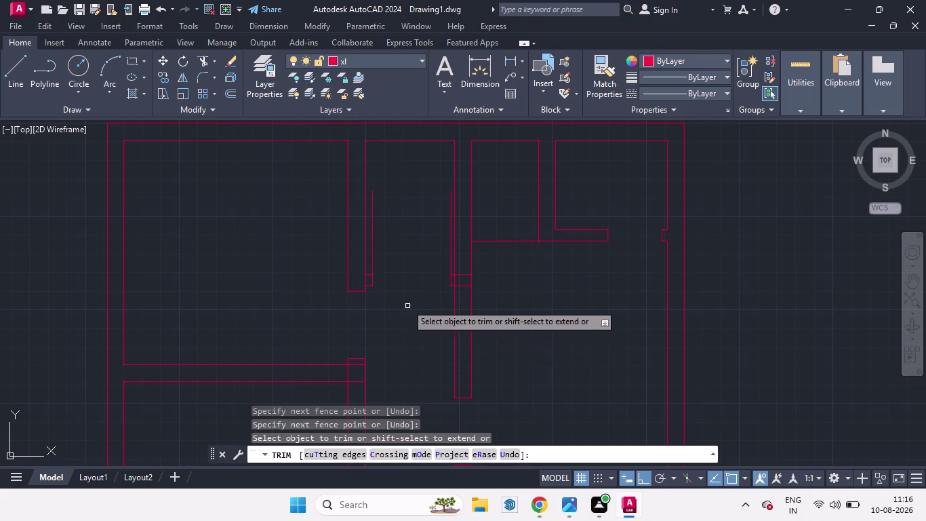
click(373, 242)
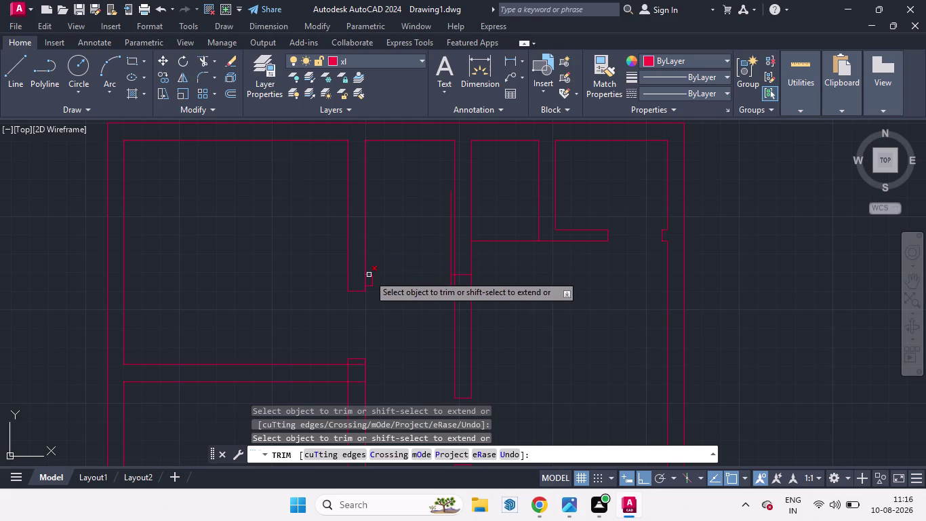
click(365, 278)
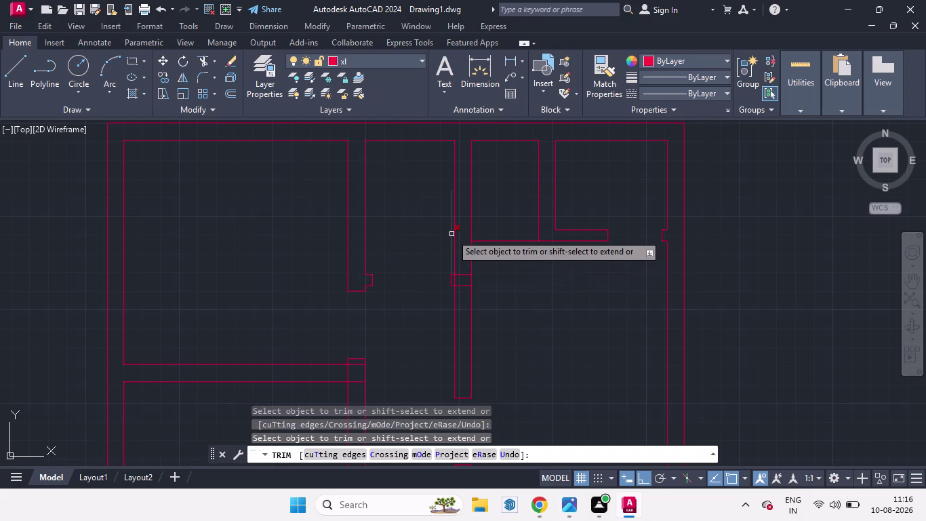
click(451, 234)
click(460, 276)
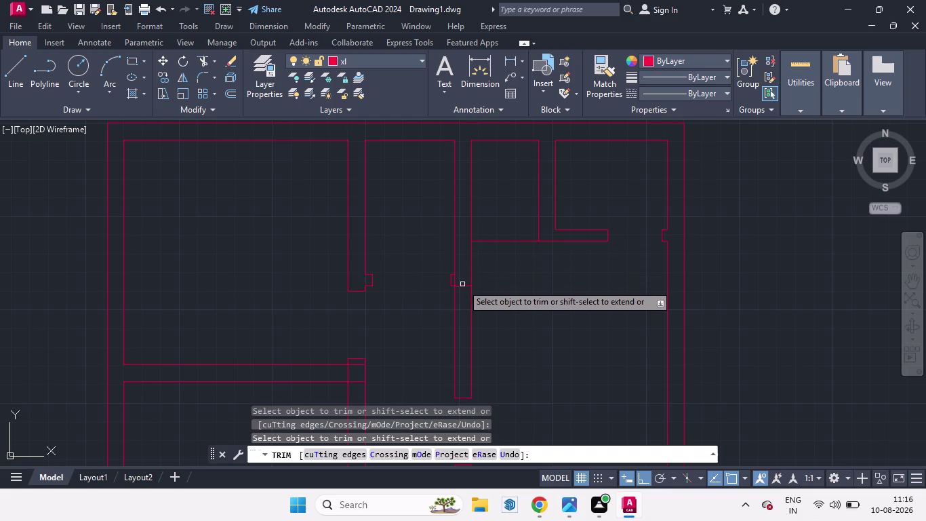
click(463, 285)
click(455, 280)
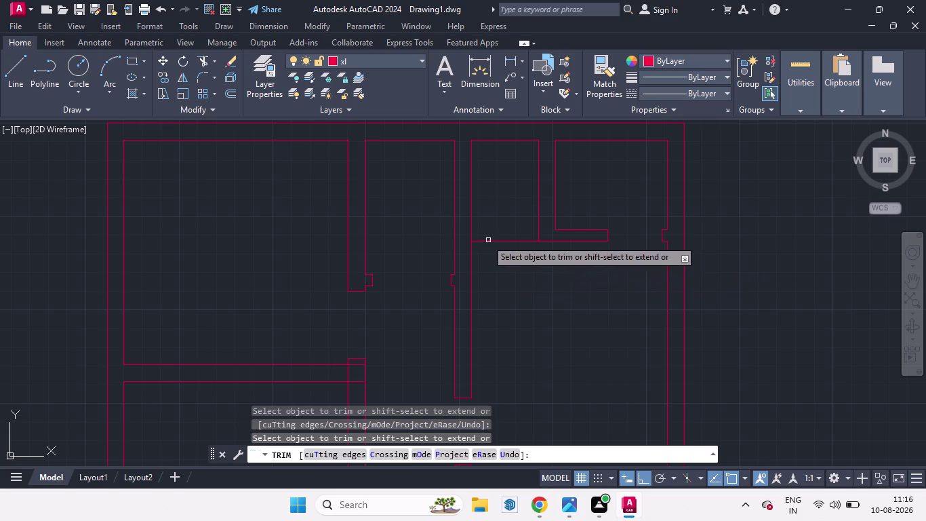
scroll(down, 3)
scroll(up, 3)
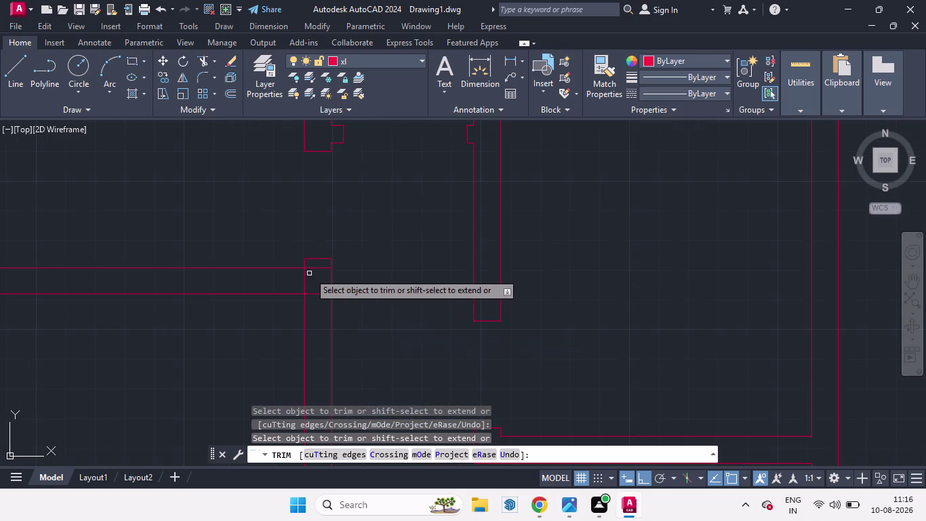
Trim the upper and lower wall lines to cut another door gap.
click(313, 269)
click(306, 279)
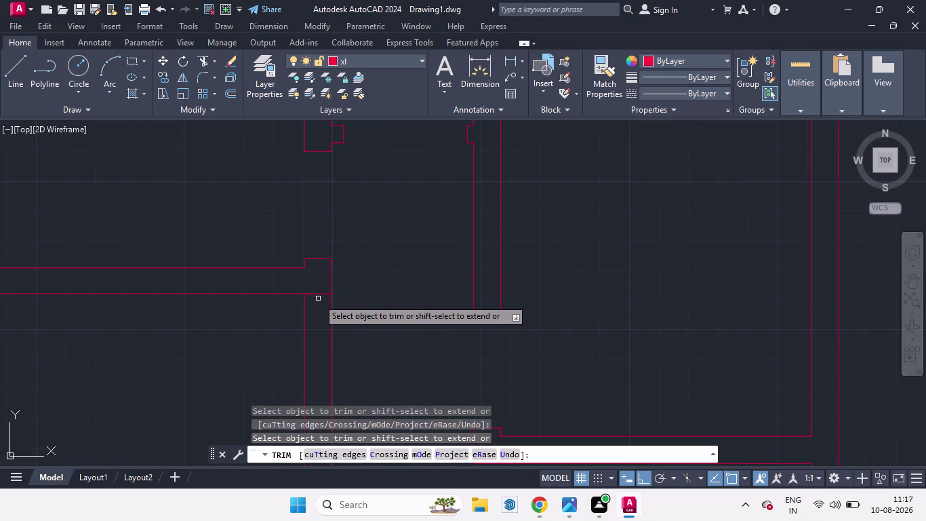
click(317, 295)
scroll(down, 3)
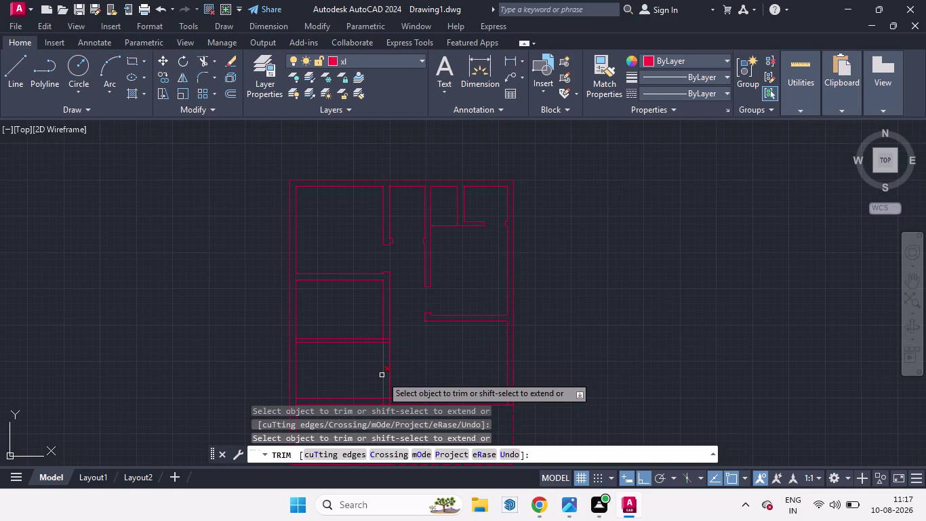
scroll(up, 3)
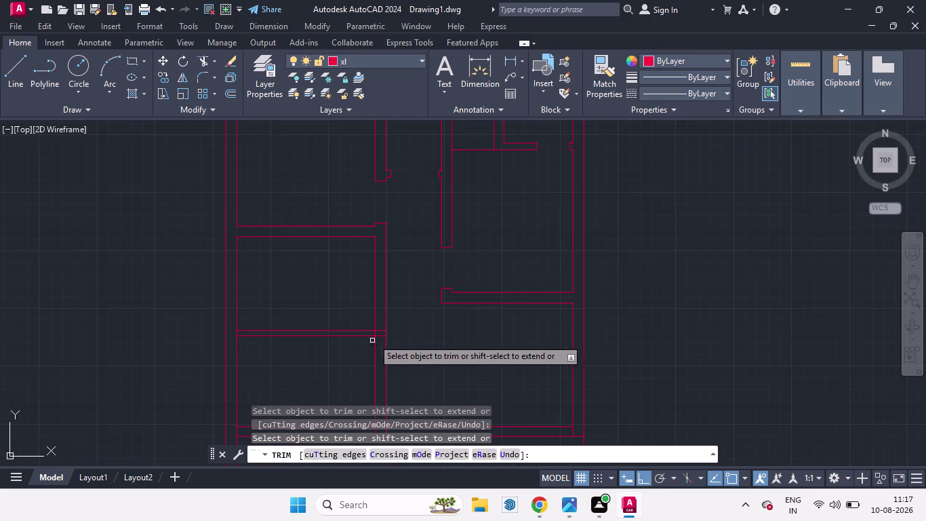
Trim wall segments at the remaining openings near the lower rooms.
click(382, 331)
click(381, 336)
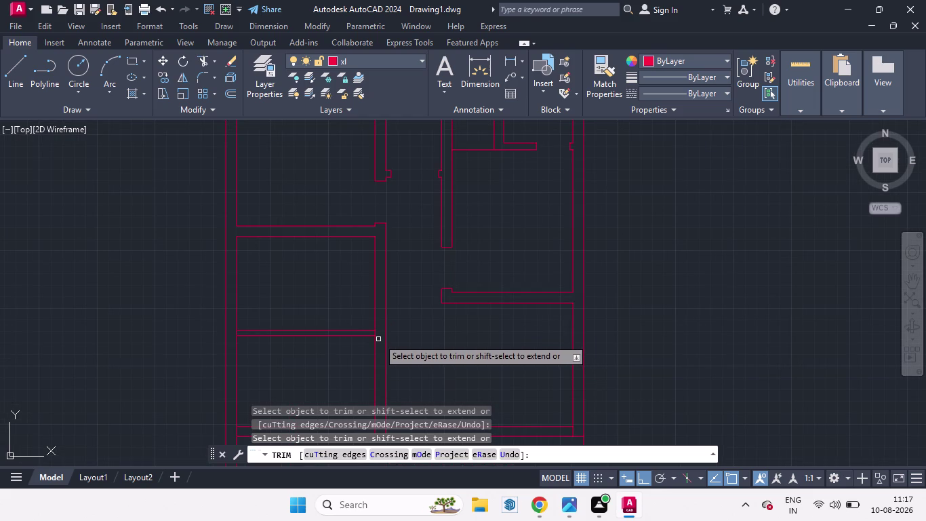
scroll(up, 3)
click(370, 332)
scroll(down, 3)
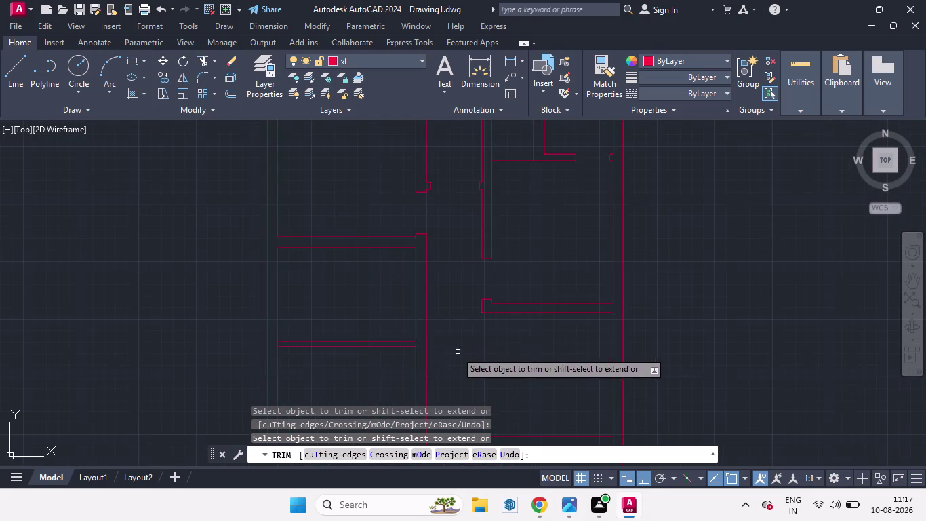
scroll(up, 3)
click(287, 350)
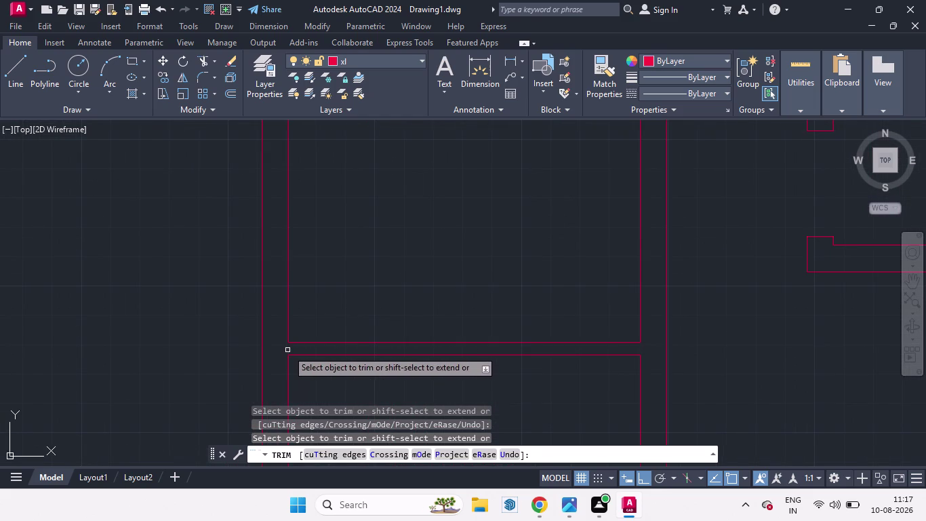
key(space)
scroll(down, 3)
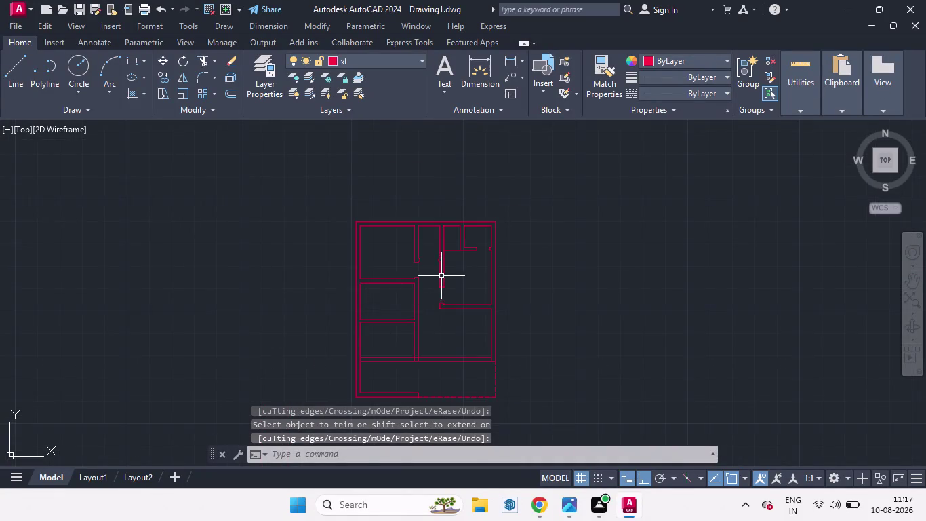
scroll(up, 3)
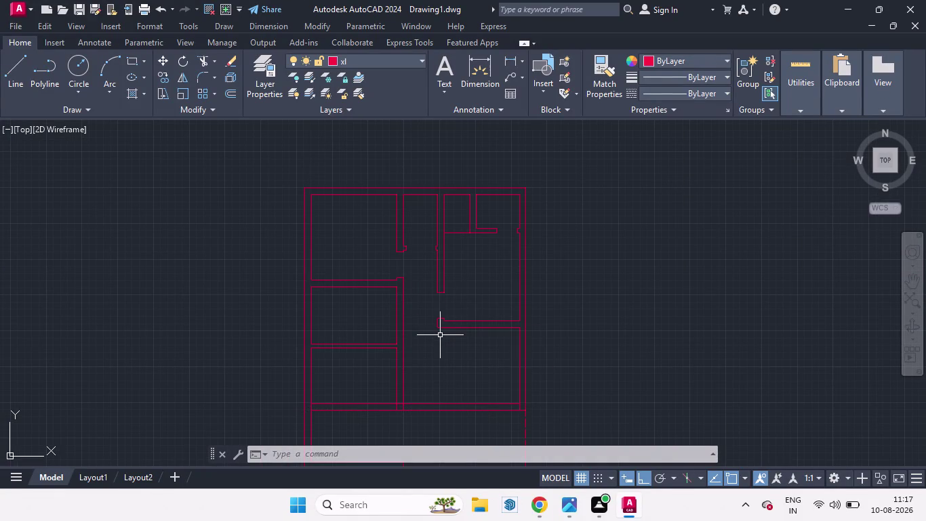
Draw a 3-foot guide line from the central interior wall.
key(l)
key(Return)
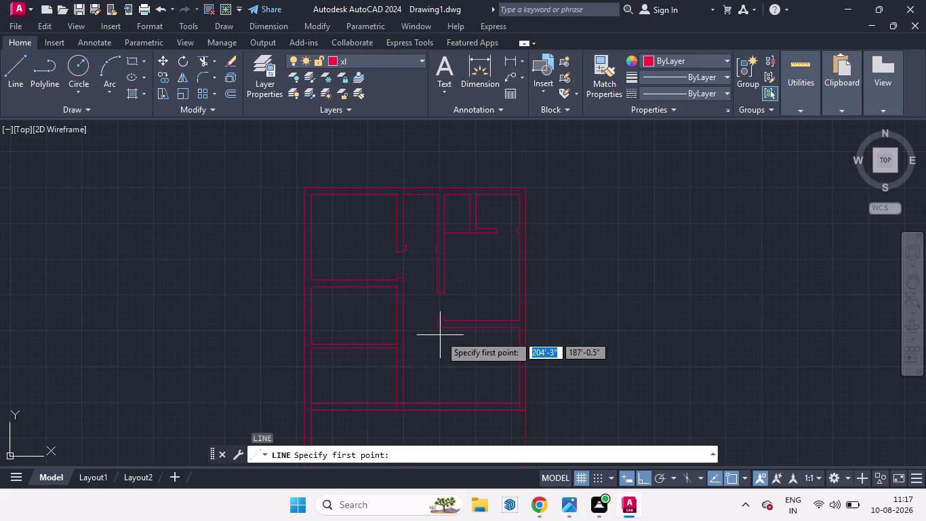
click(394, 288)
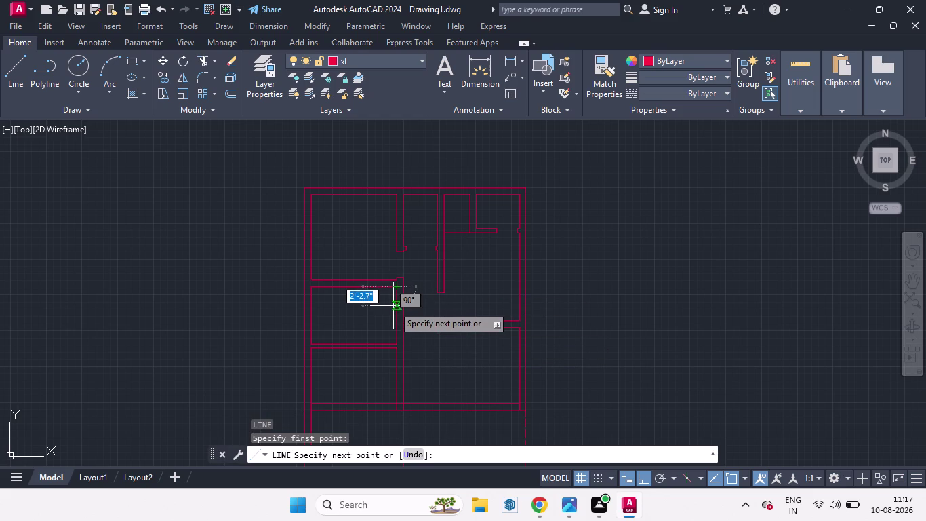
key(3)
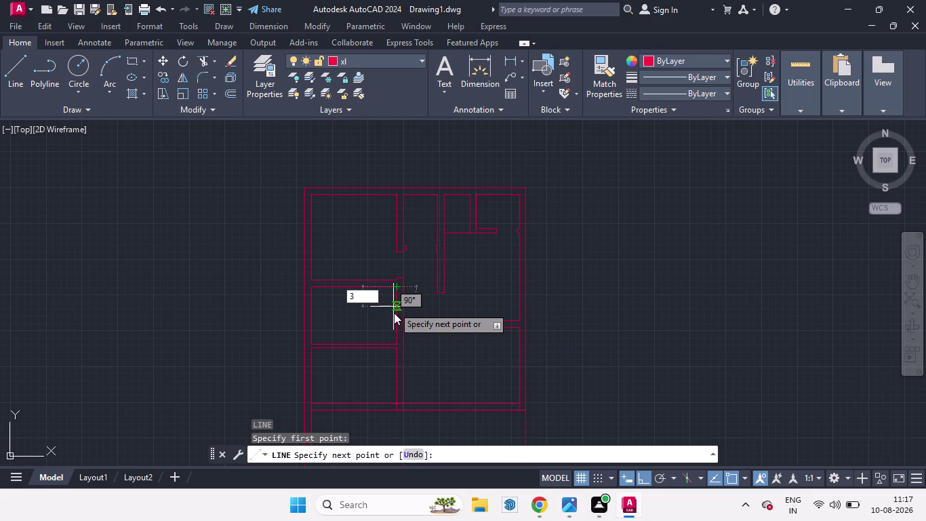
key(Return)
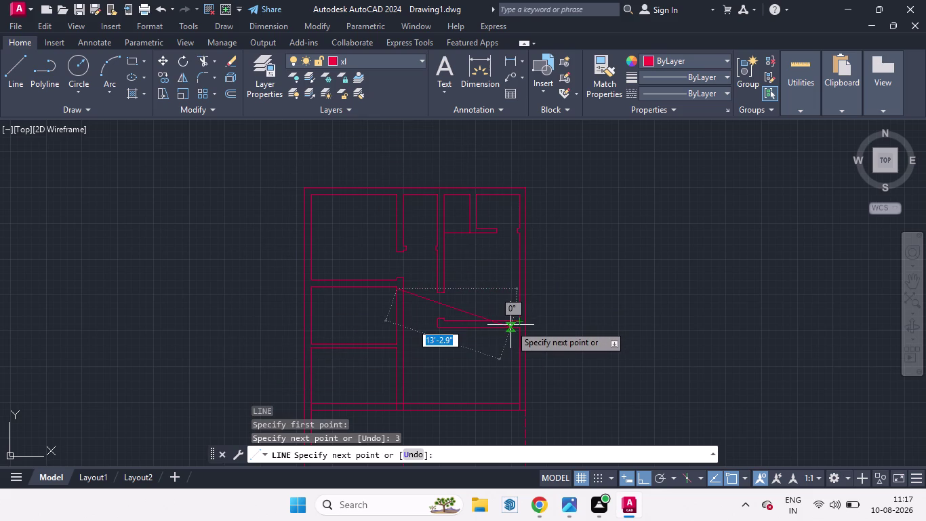
key(space)
Draw a second guide line from the wall with a 6-foot length.
key(l)
key(shift+Return)
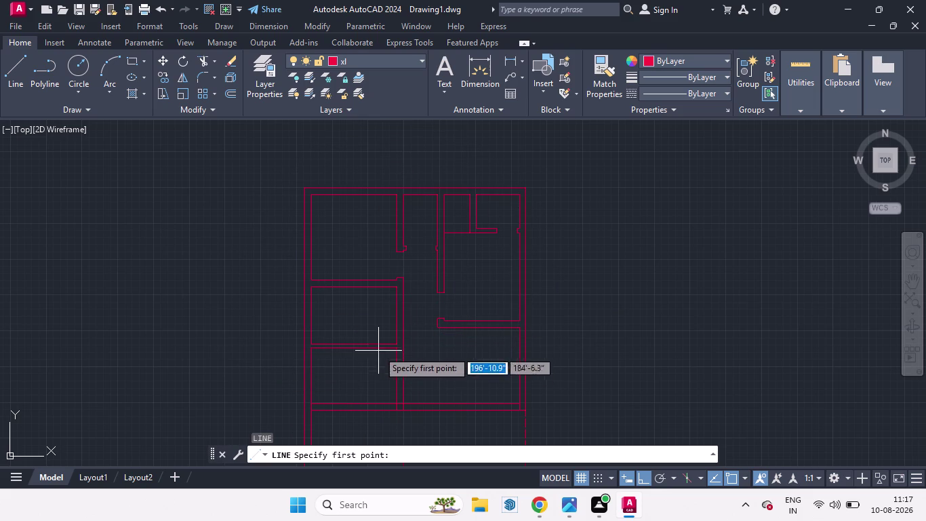
click(398, 291)
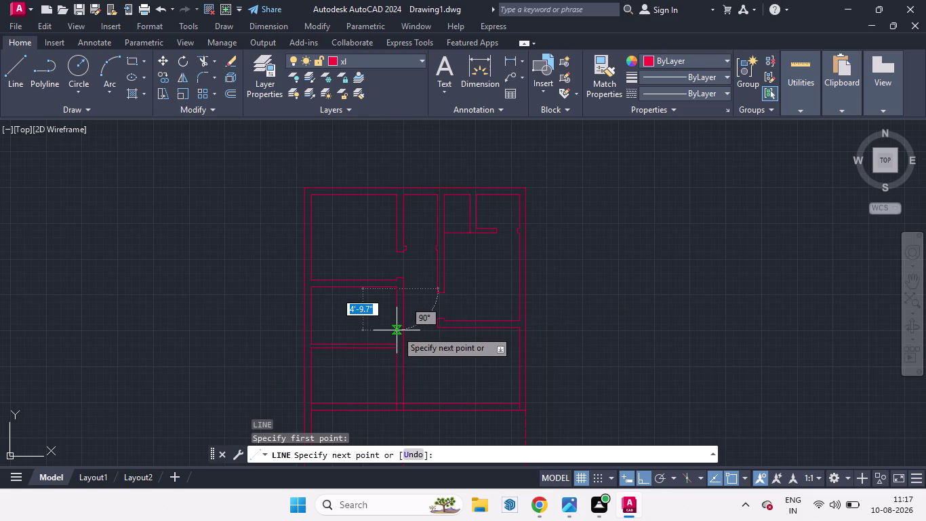
key(6)
key(Return)
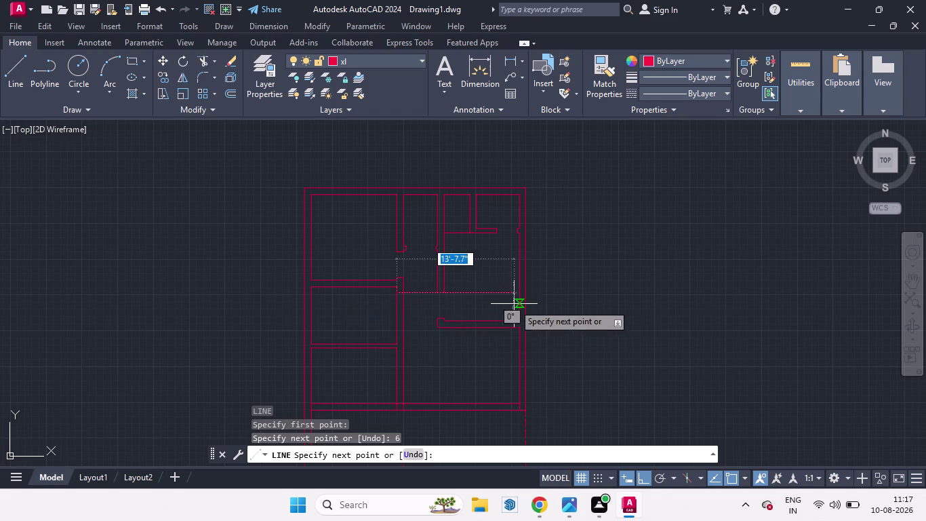
click(425, 305)
key(space)
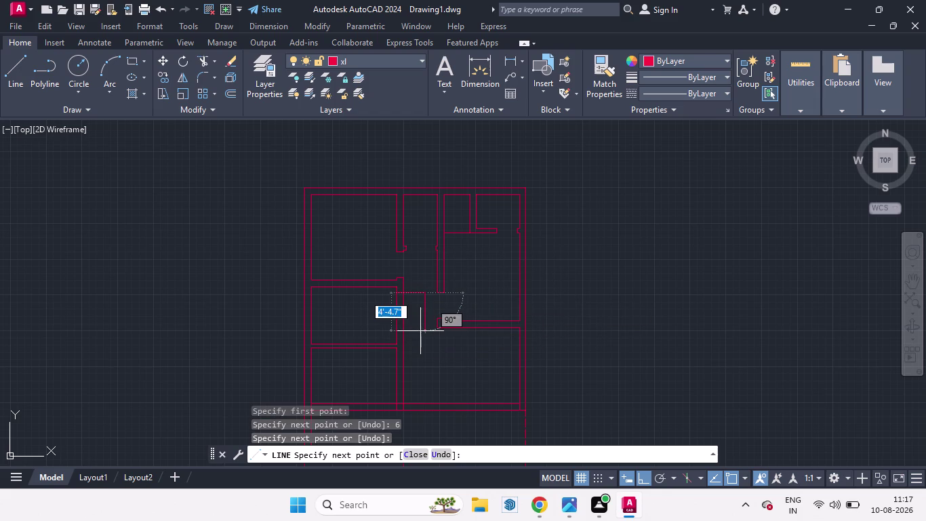
key(o)
key(Return)
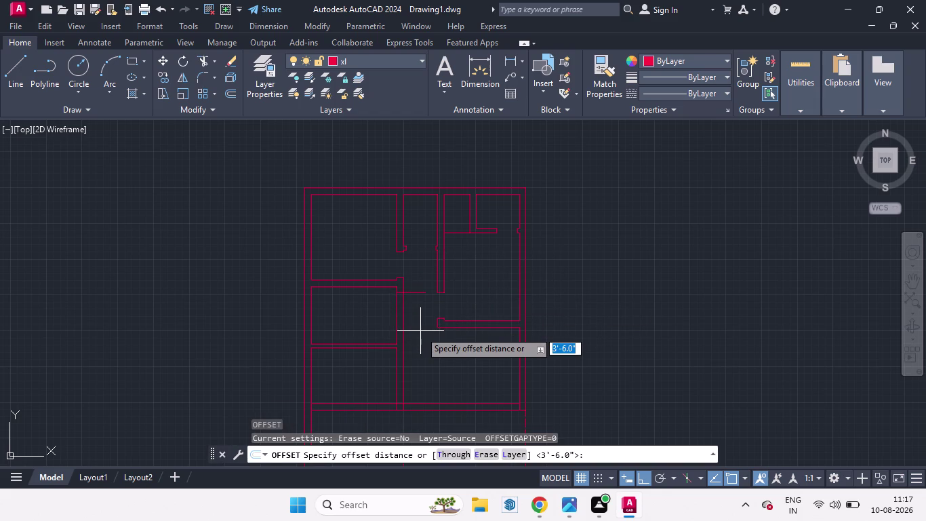
Offset the short guide line 4 feet downward.
text(4')
key(Return)
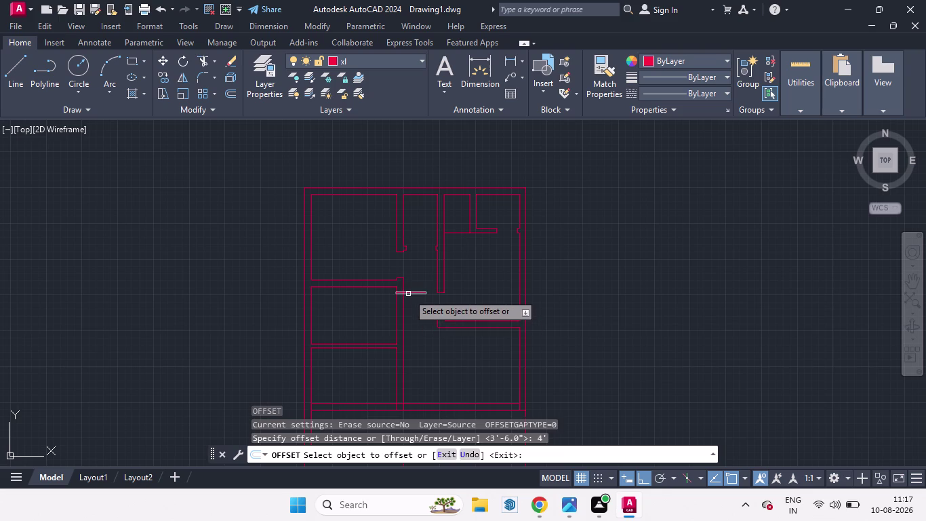
drag(408, 293, 409, 309)
click(409, 309)
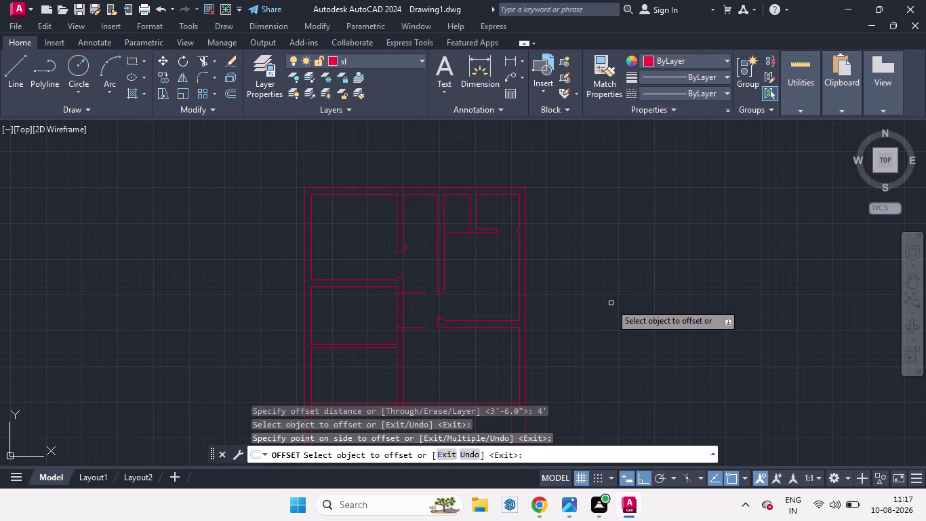
key(space)
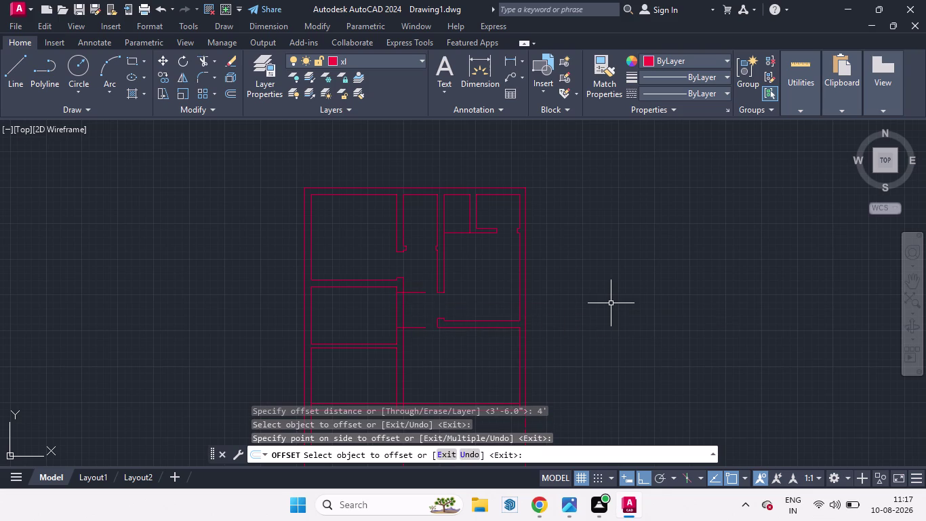
Trim the central wall between the two 4-foot-apart guide lines.
text(tr)
key(Return)
key(Return)
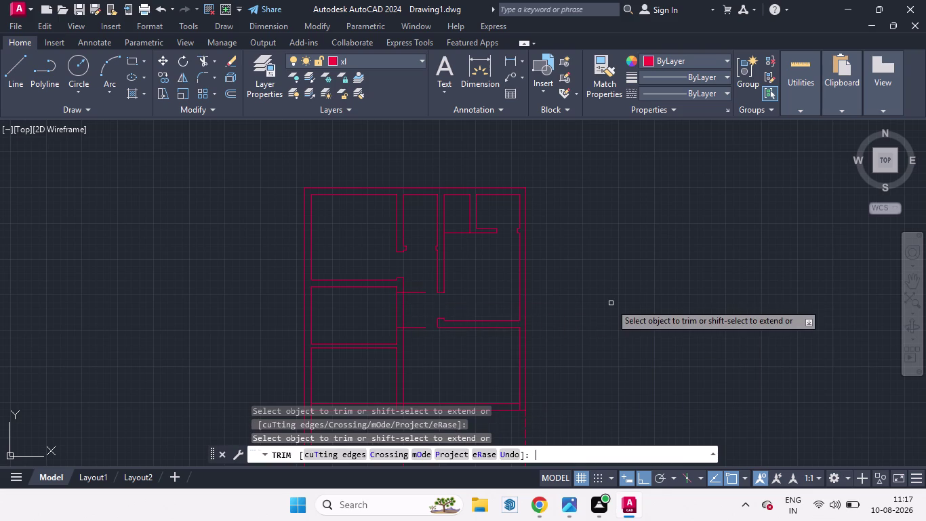
click(413, 293)
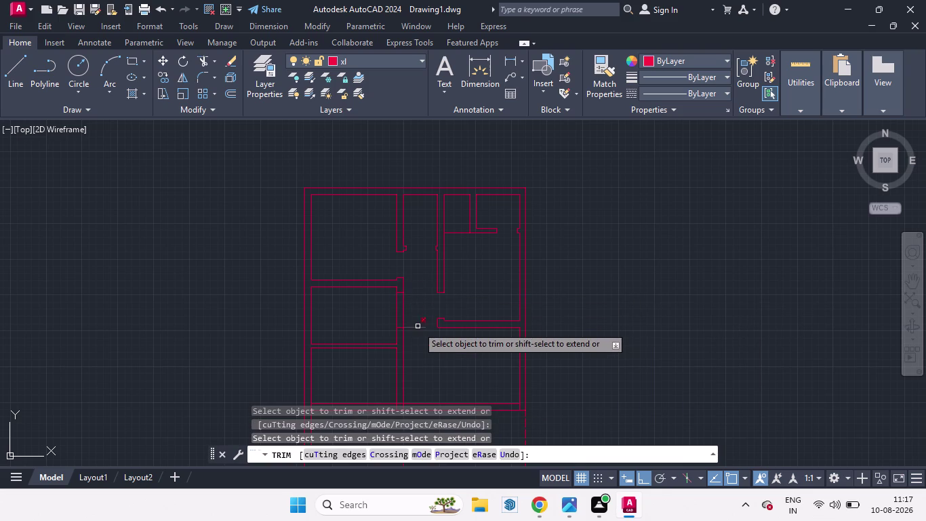
click(418, 326)
drag(420, 311, 374, 309)
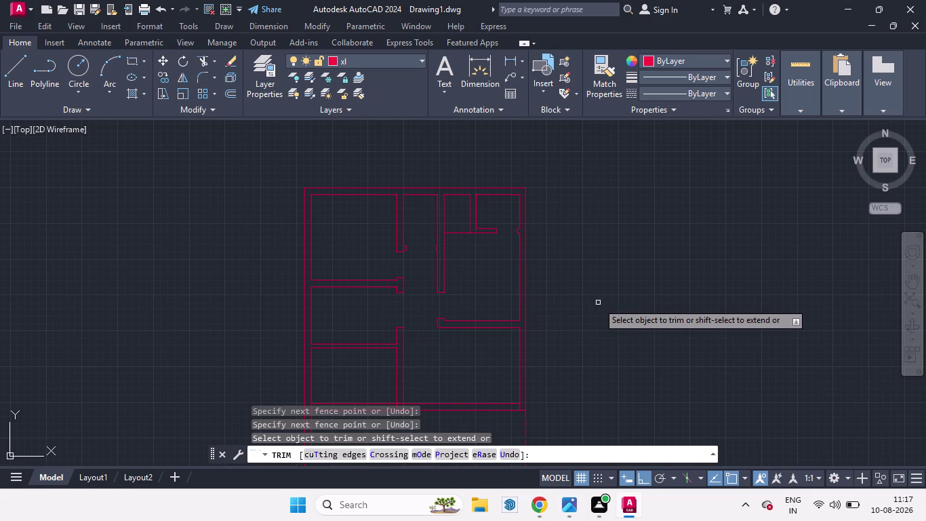
key(space)
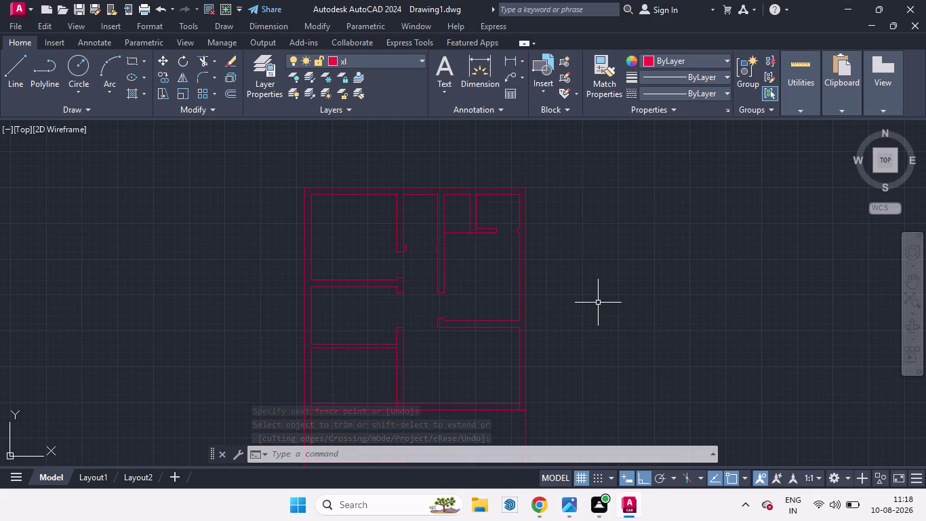
key(l)
key(Return)
Draw a 3-unit guide line across the wall at the top of the lower-left room.
scroll(up, 3)
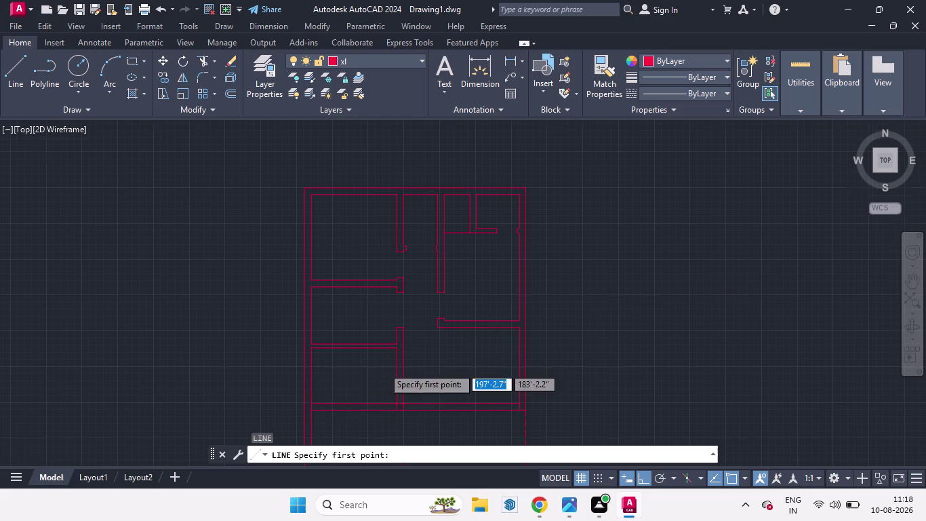
scroll(up, 3)
click(410, 323)
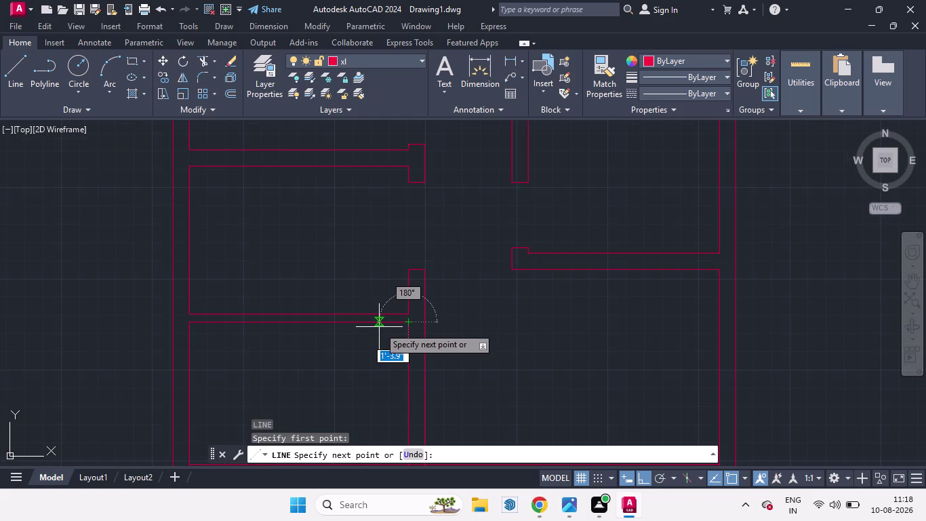
key(3)
key(Return)
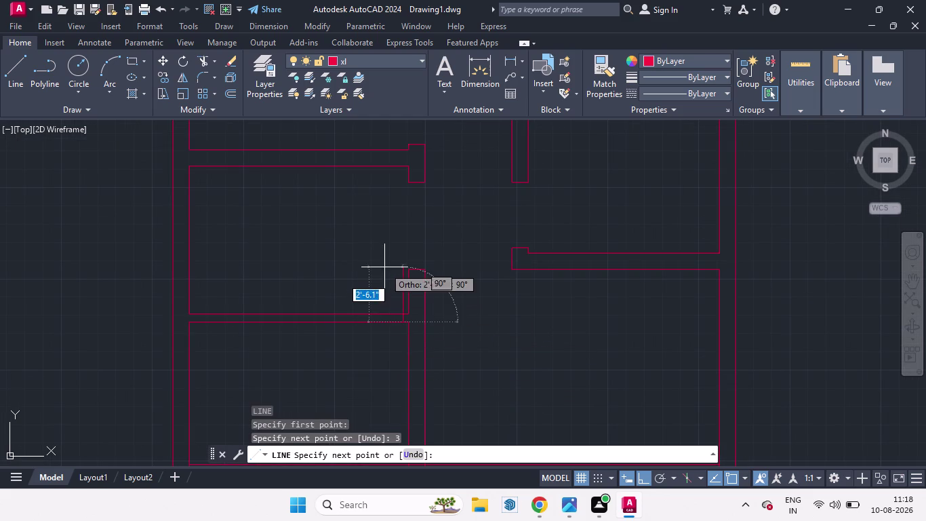
click(380, 264)
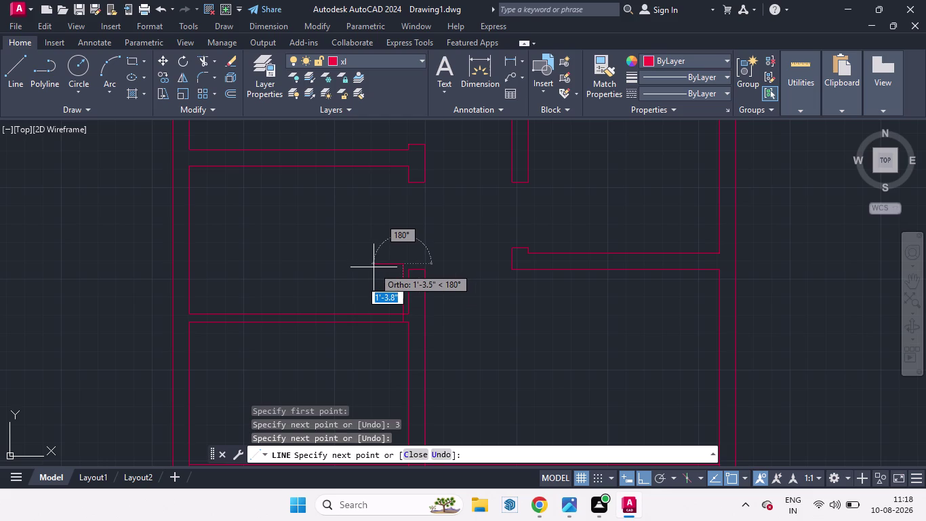
key(space)
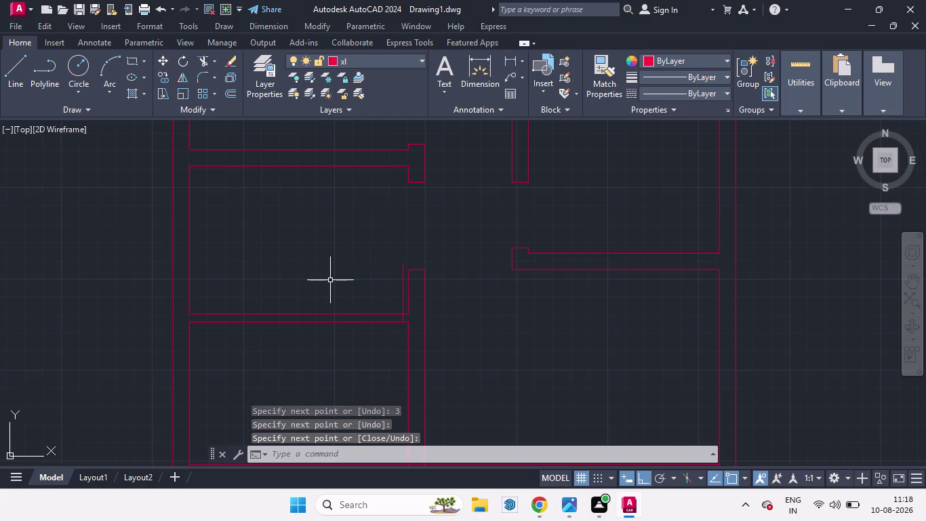
Offset the guide line 3' to the left.
key(o)
key(Return)
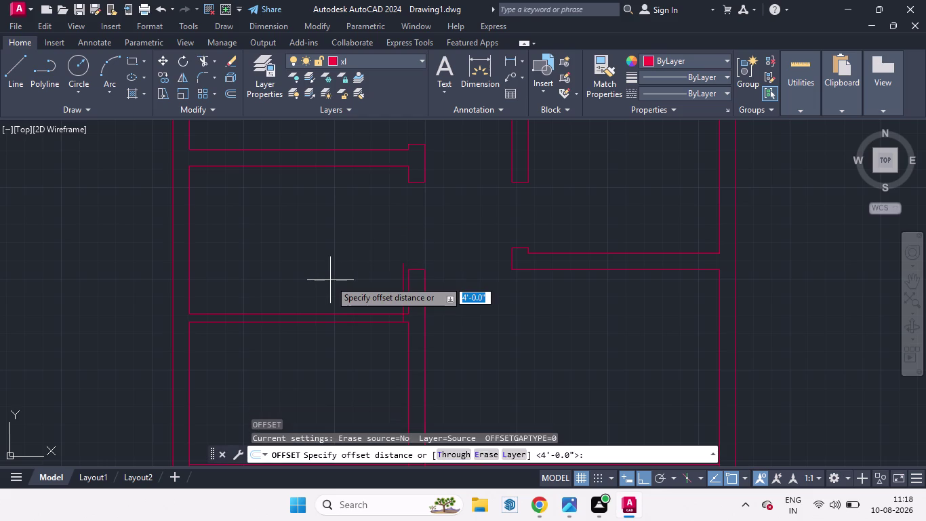
text(3)
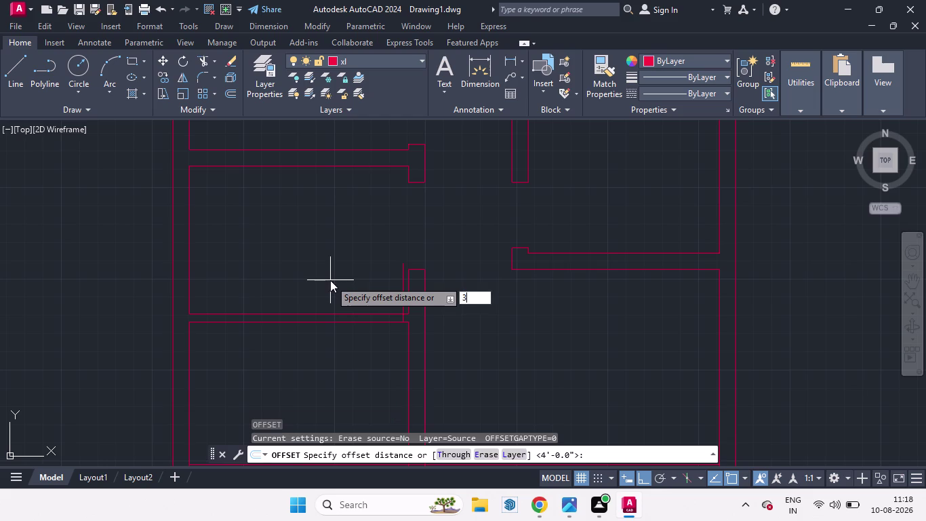
text(')
key(Return)
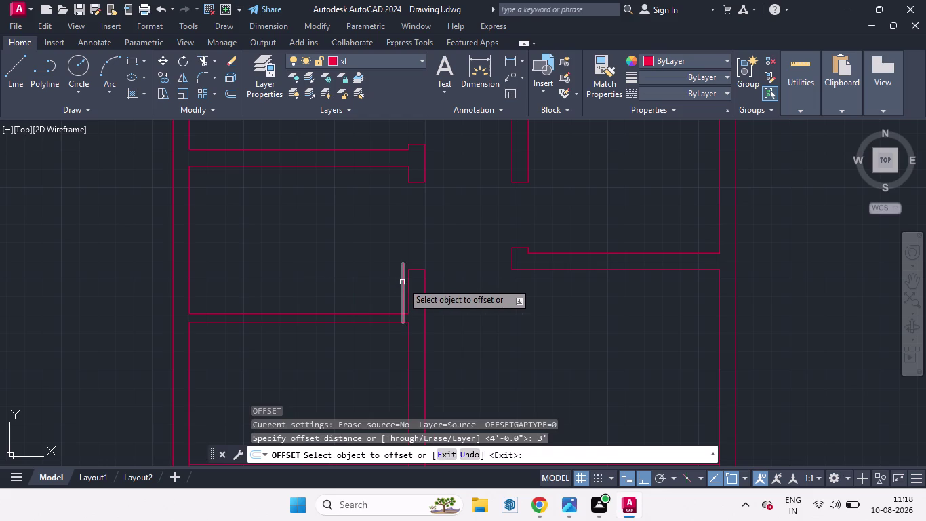
drag(402, 282, 370, 286)
click(371, 287)
key(space)
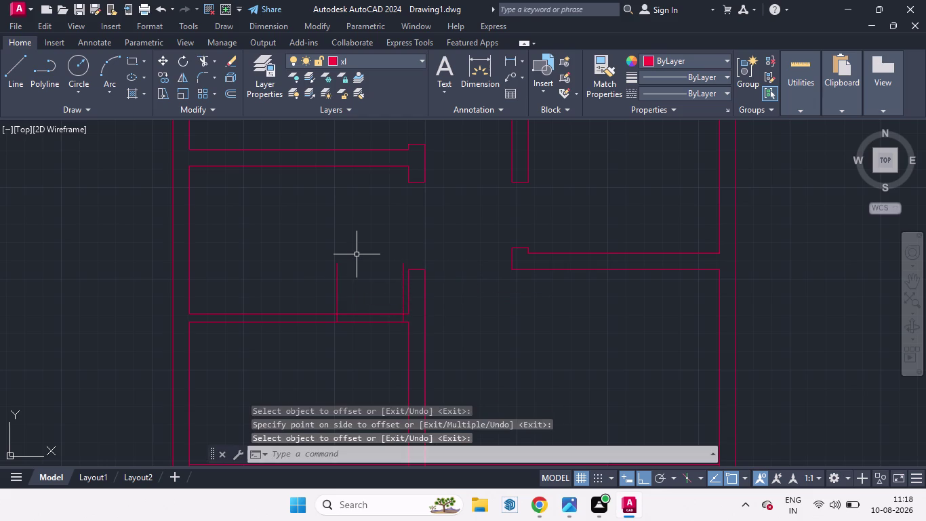
Fence-trim the wall between the two guide lines and remove the leftover guides.
text(tr)
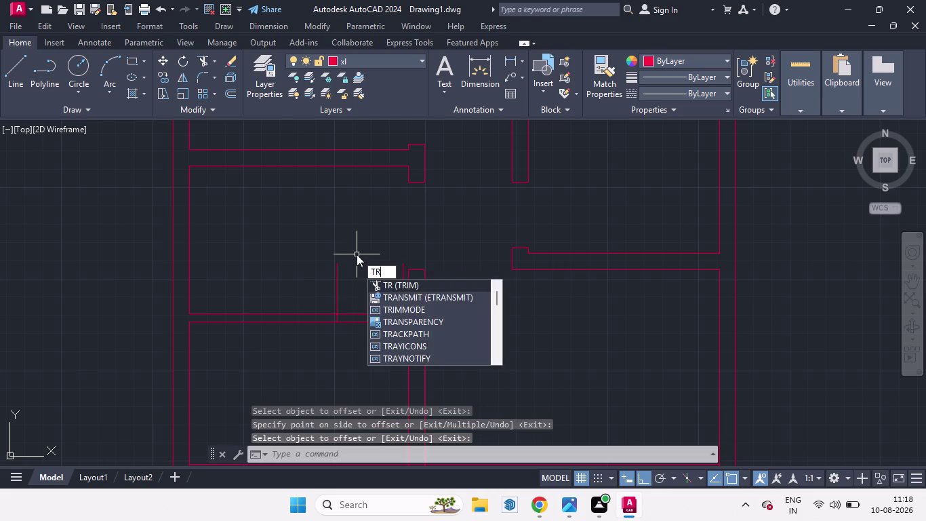
key(Return)
key(Return)
drag(373, 250, 362, 364)
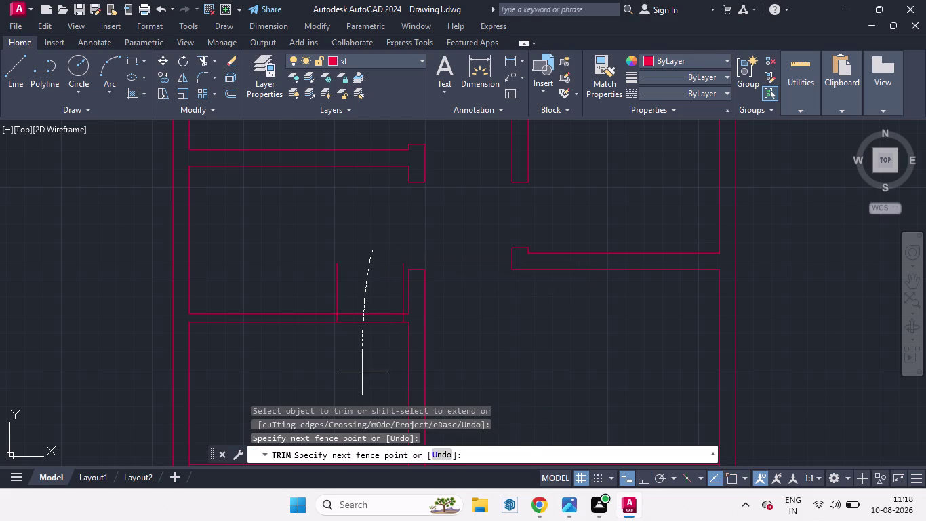
drag(362, 365, 362, 415)
click(338, 270)
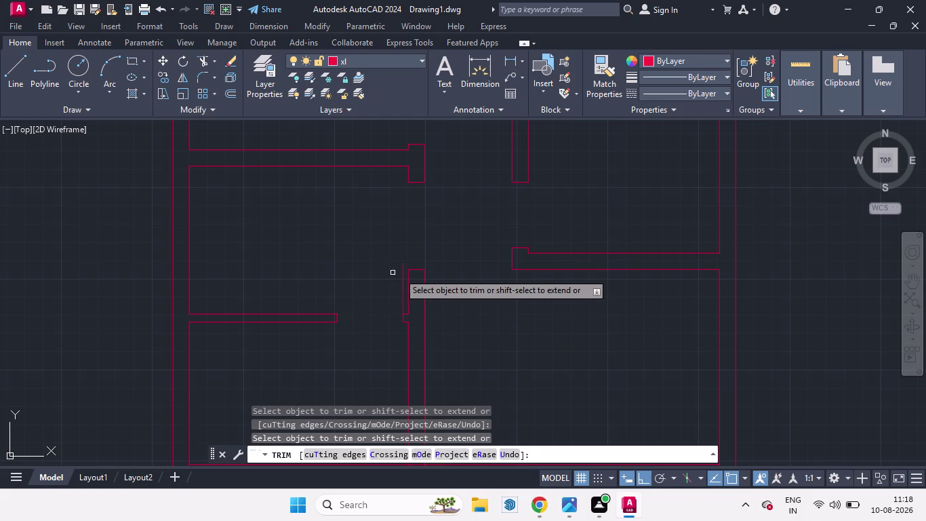
click(402, 270)
scroll(down, 3)
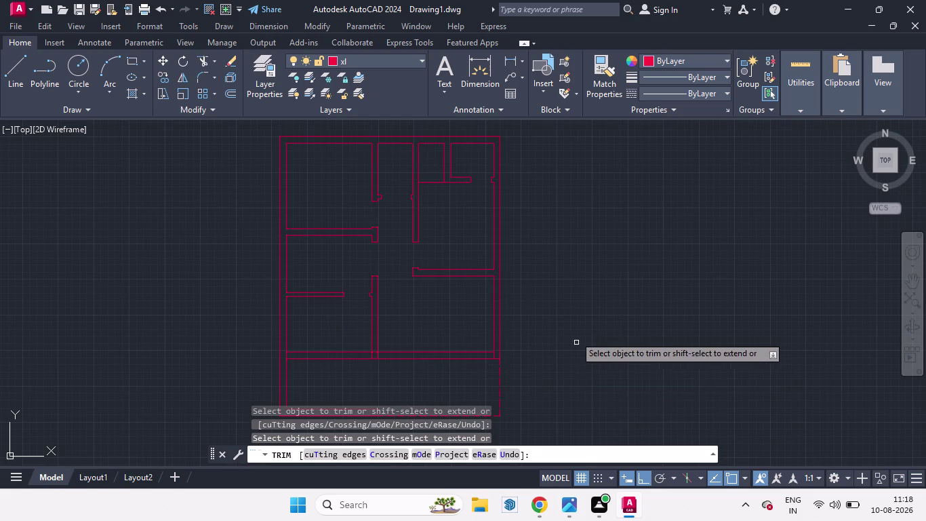
key(space)
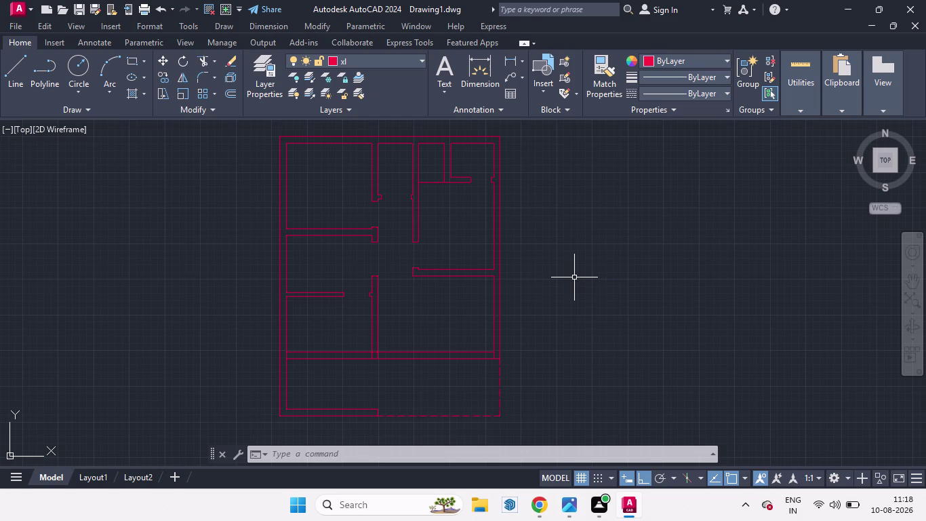
text(t)
text(p)
Insert Door - Imperial from the Tool Palettes, then close the palettes.
key(Return)
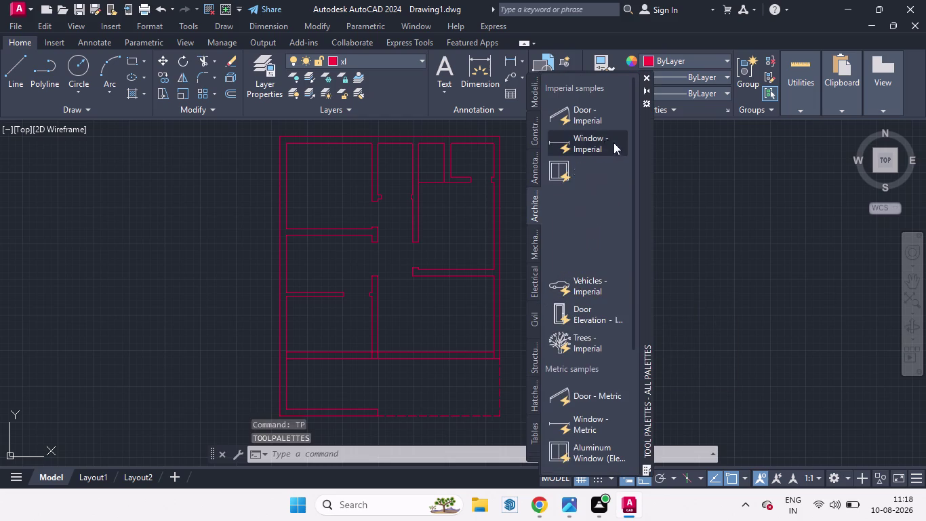
drag(582, 123, 726, 228)
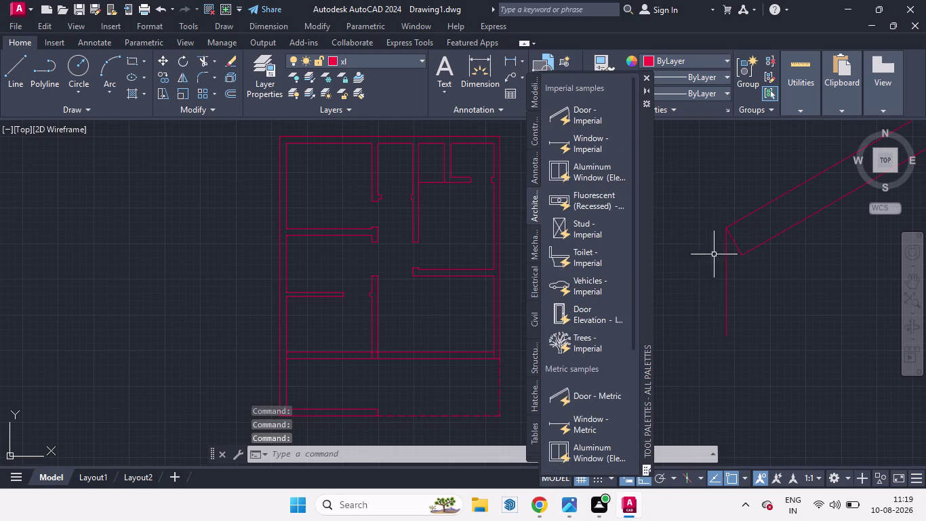
click(645, 77)
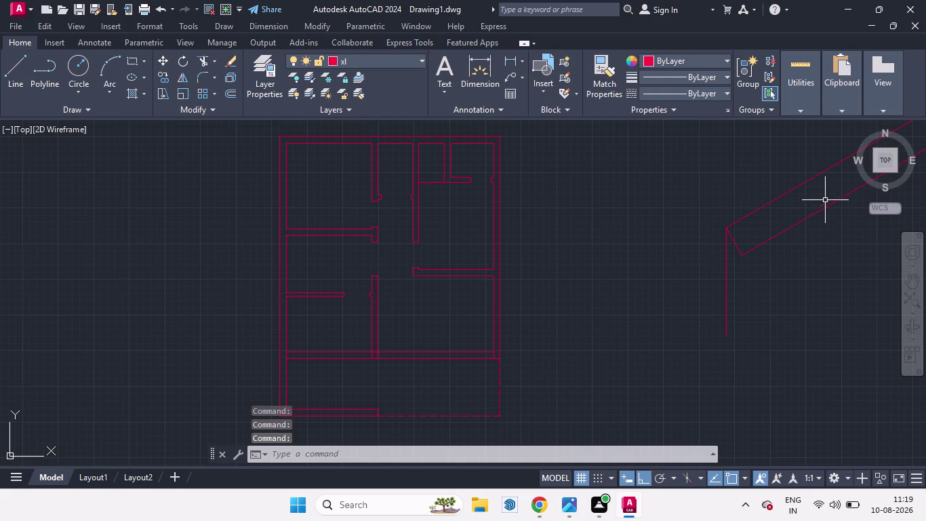
Select the door and grip-move it closer to the floor plan.
drag(831, 205, 685, 260)
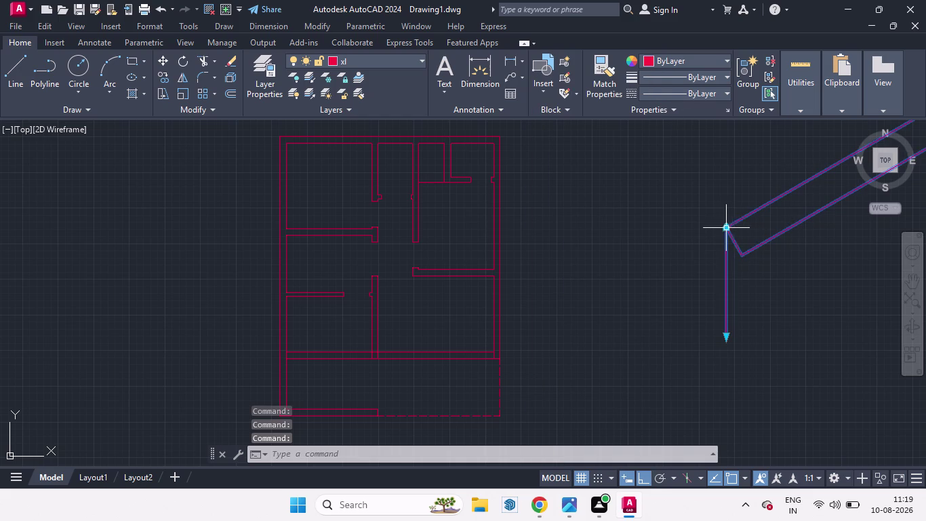
drag(759, 207, 681, 242)
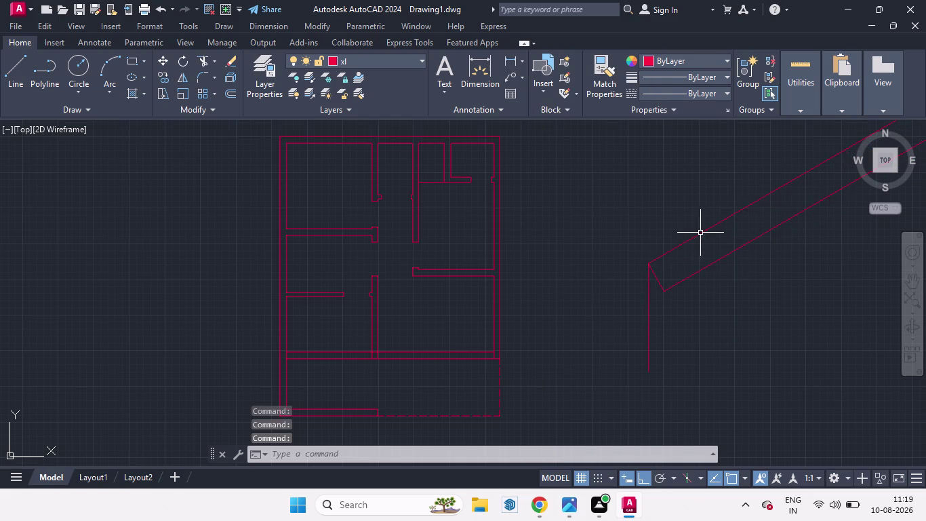
drag(705, 231, 614, 263)
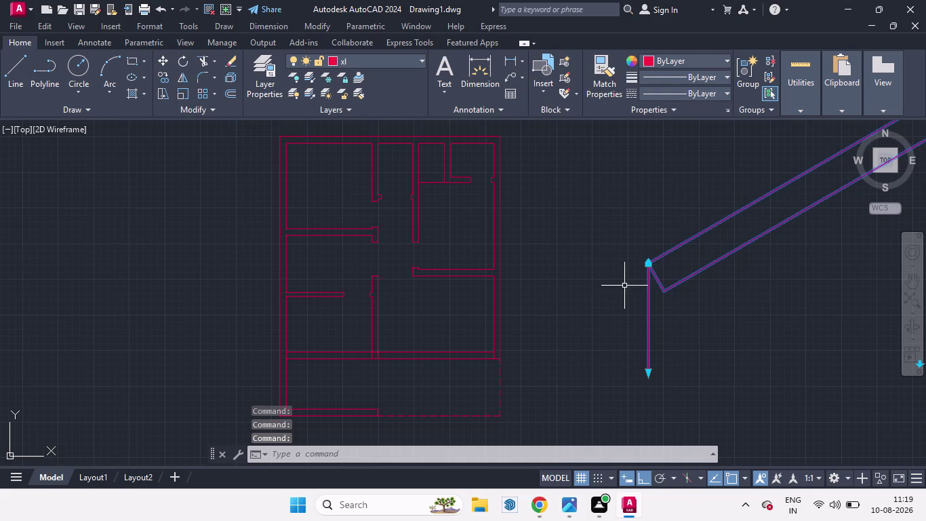
drag(646, 262, 599, 281)
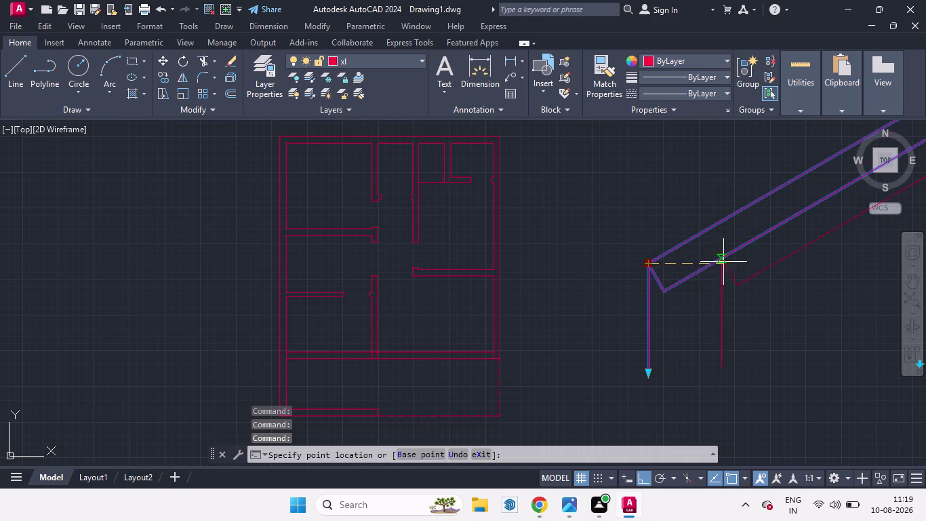
key(space)
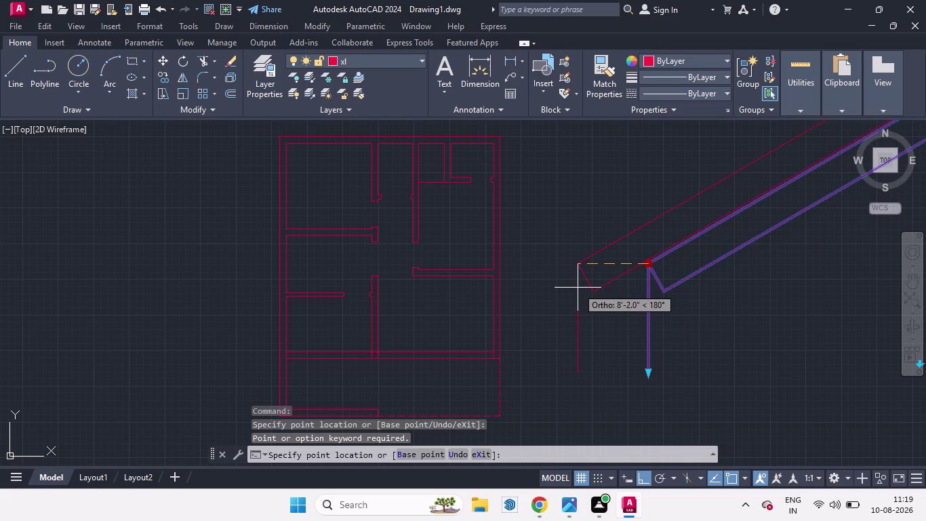
key(Escape)
scroll(down, 3)
scroll(up, 3)
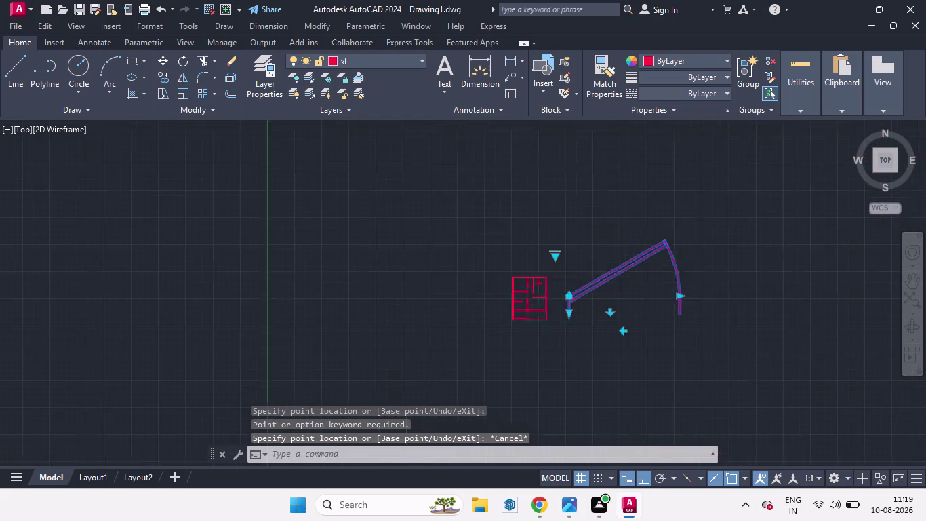
scroll(up, 3)
Set the door's swing angle to Open 90°.
click(426, 180)
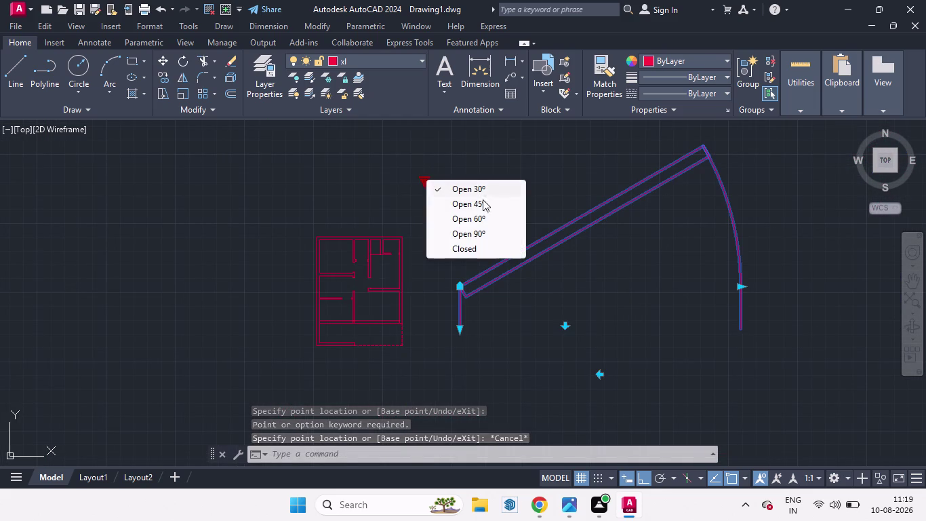
click(477, 230)
scroll(down, 3)
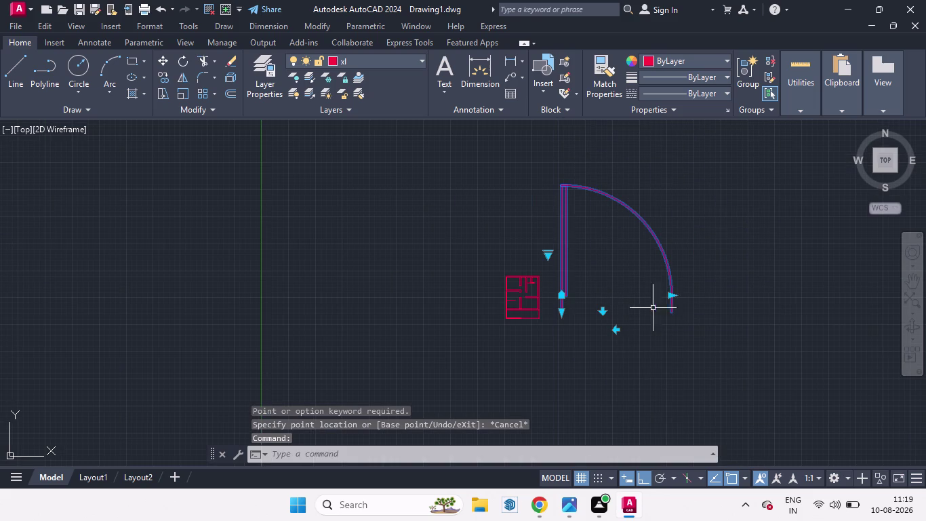
Stretch the door from its hinge with zero displacement.
key(s)
key(Return)
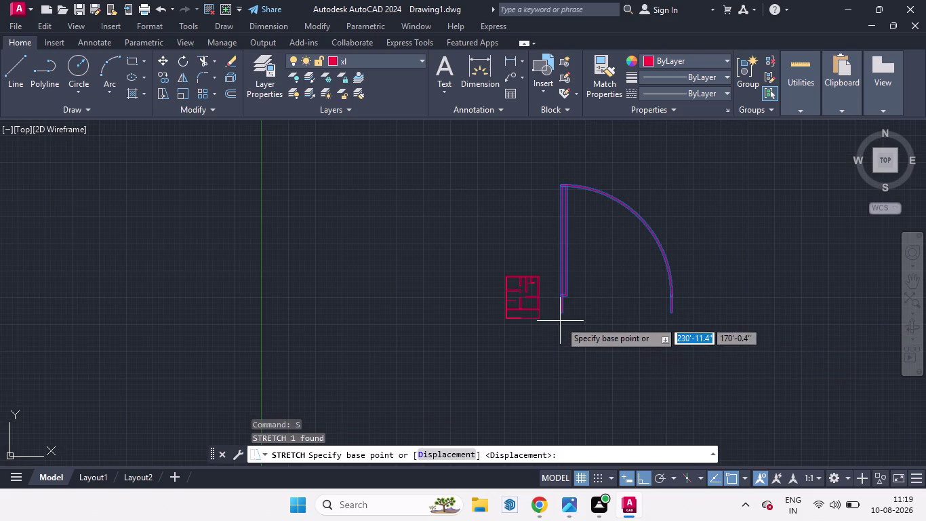
click(563, 314)
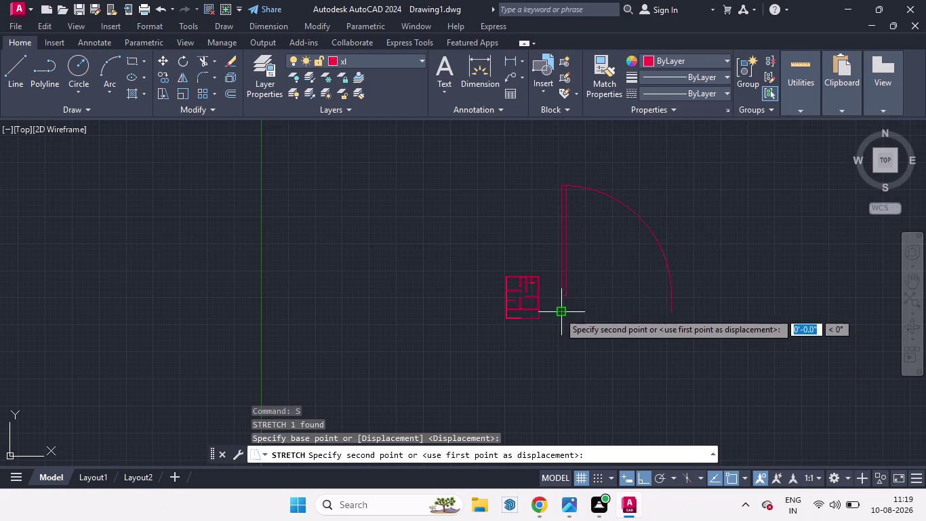
click(560, 312)
click(671, 313)
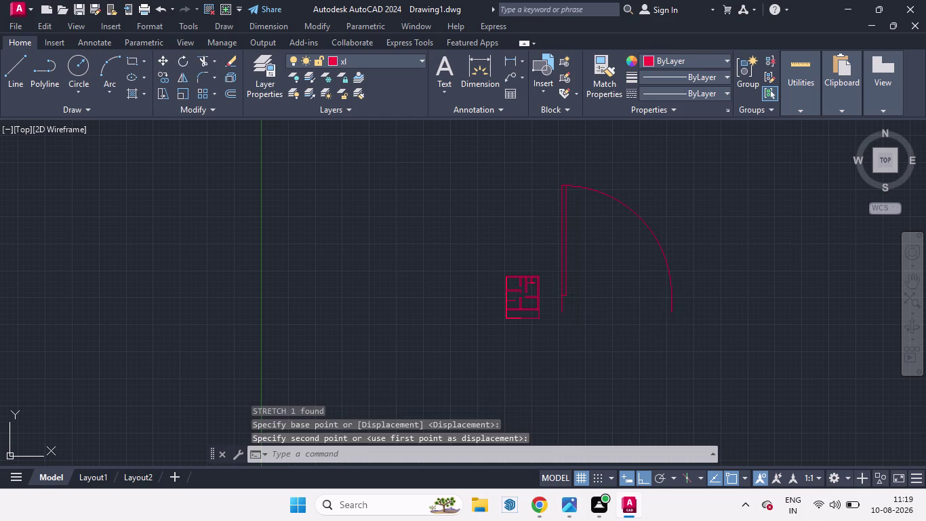
text(sc)
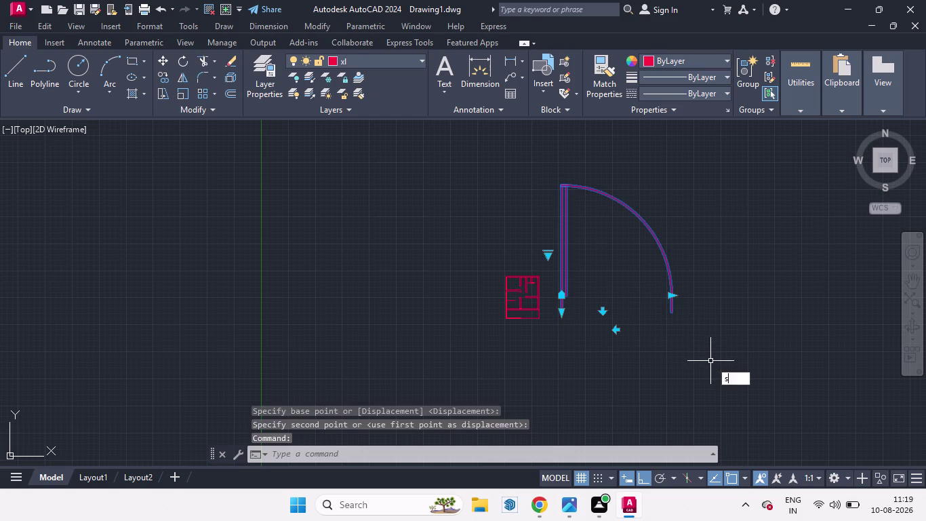
key(Return)
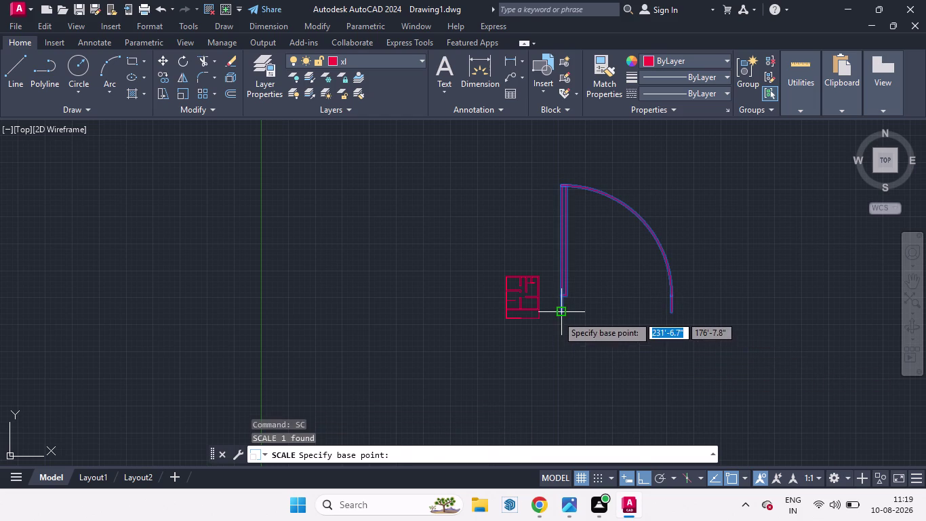
Scale the door down from its hinge by a small factor.
click(558, 314)
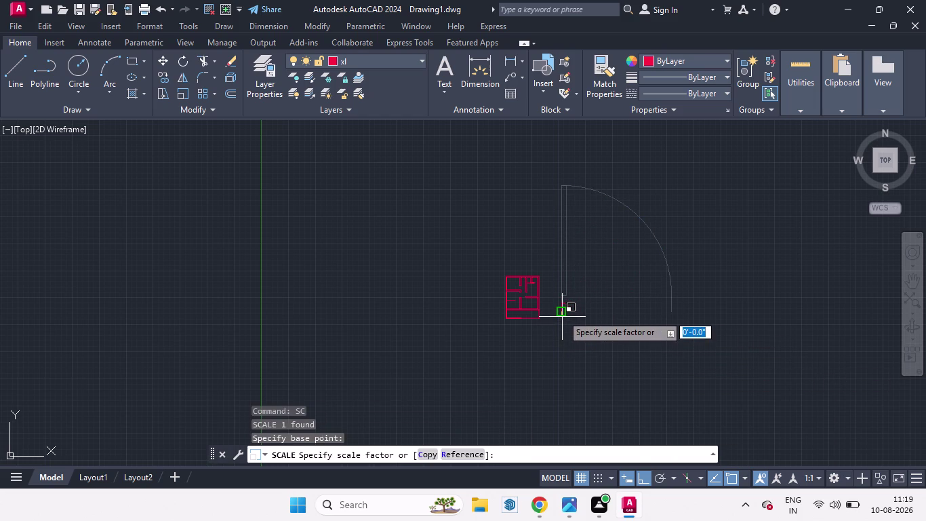
click(562, 309)
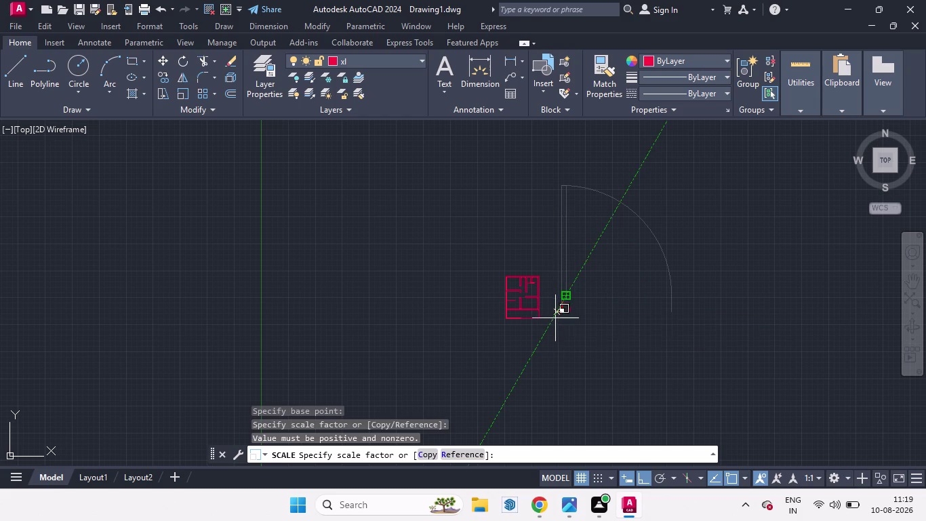
click(555, 319)
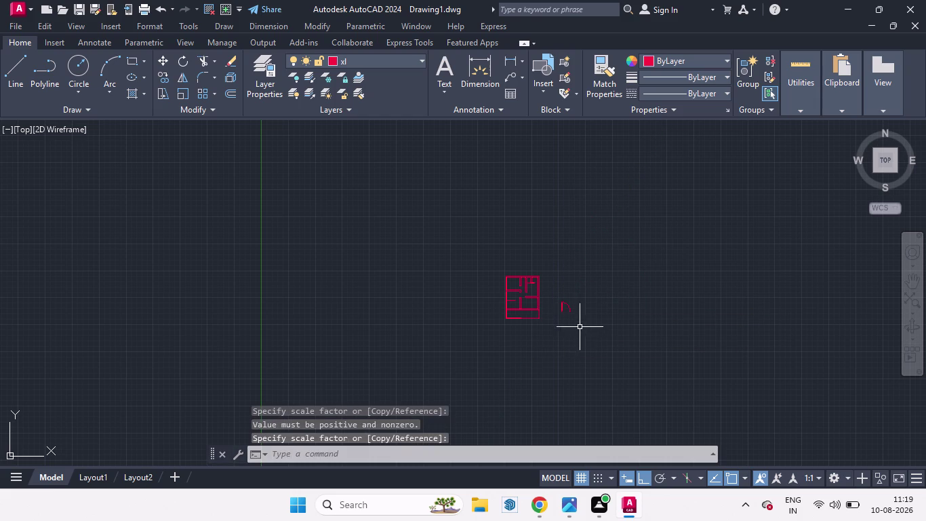
scroll(up, 3)
click(566, 304)
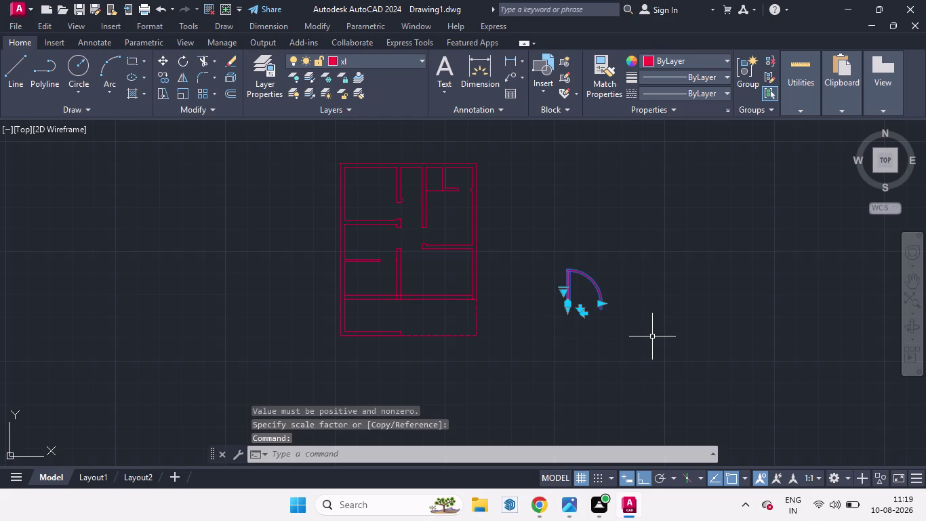
Scale the door again from its hinge to shrink it further.
text(sc)
key(Return)
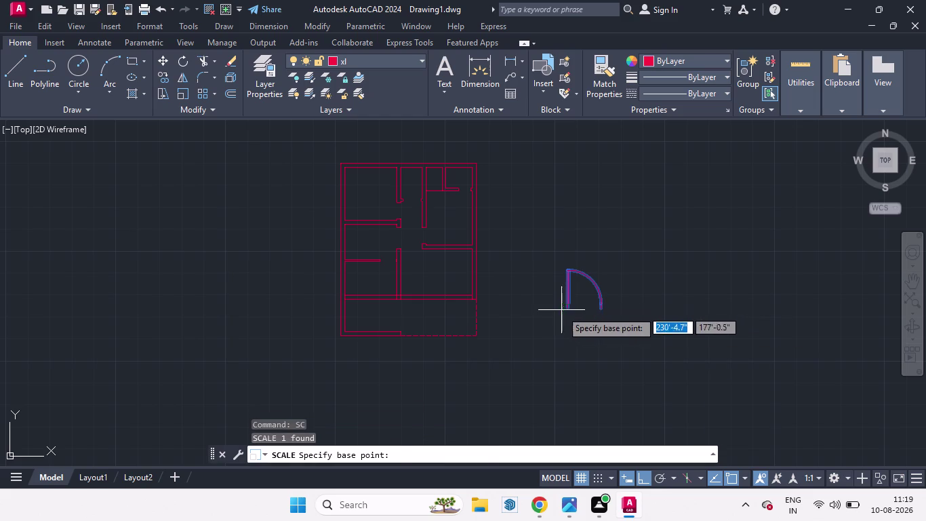
click(565, 308)
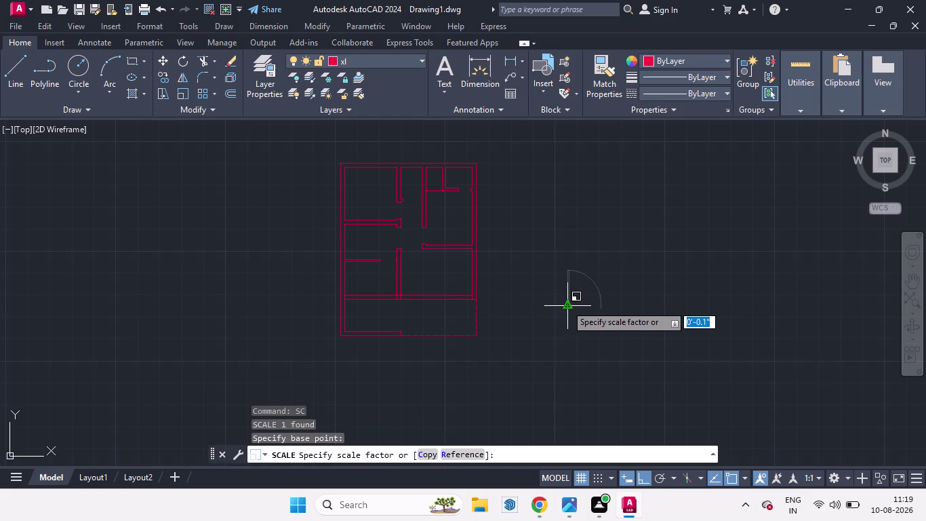
click(569, 301)
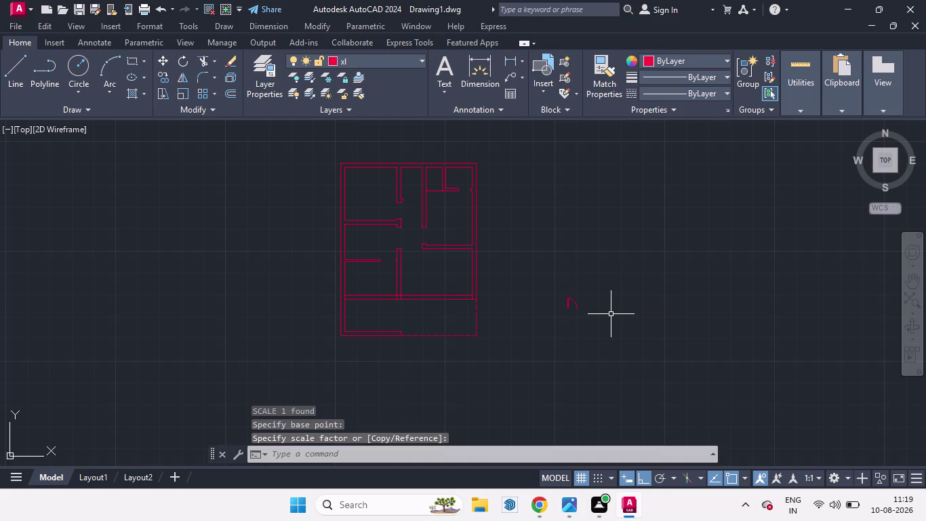
key(space)
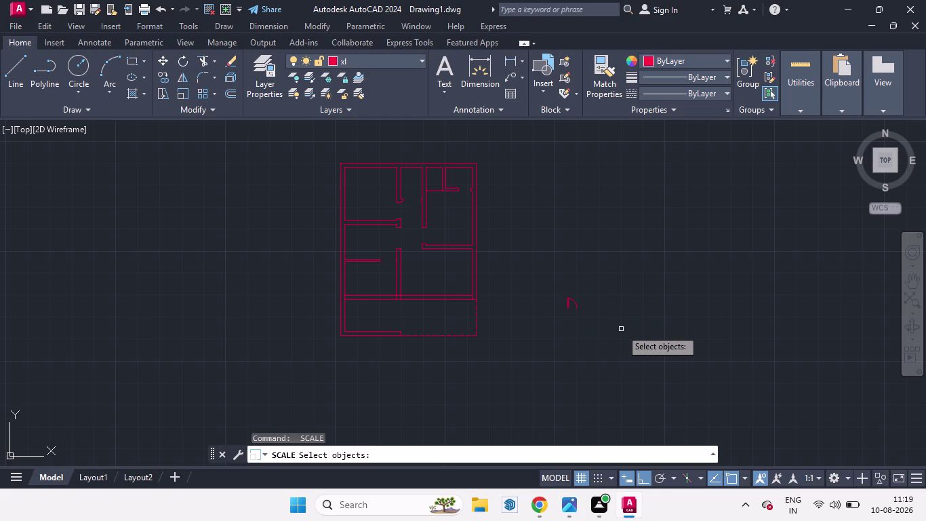
key(space)
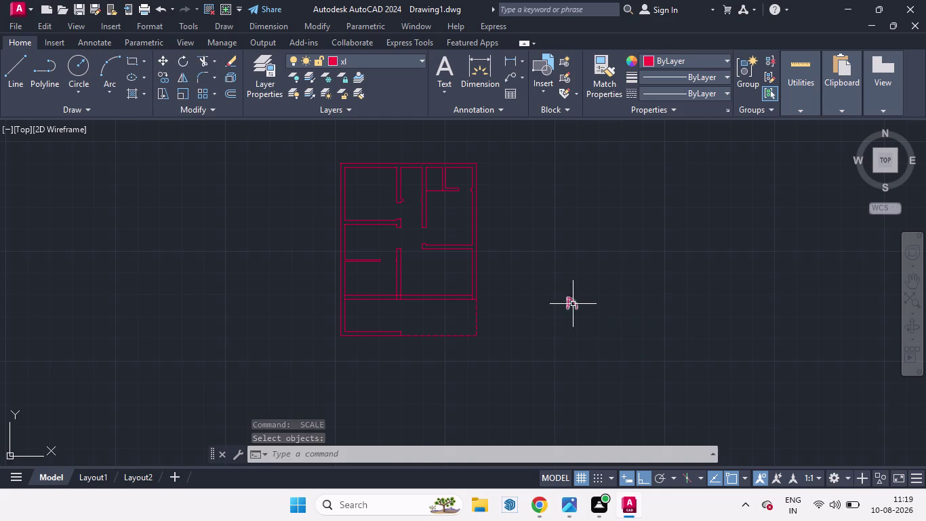
click(569, 305)
scroll(up, 3)
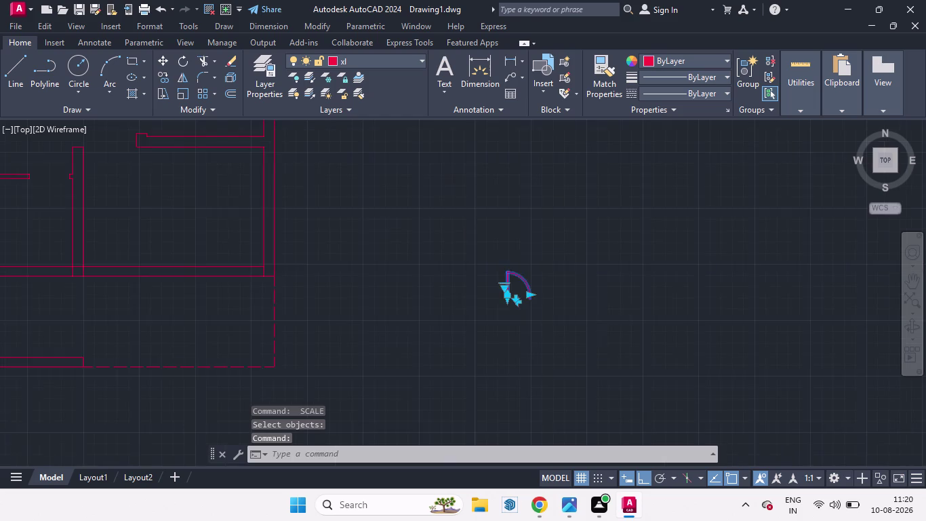
scroll(up, 3)
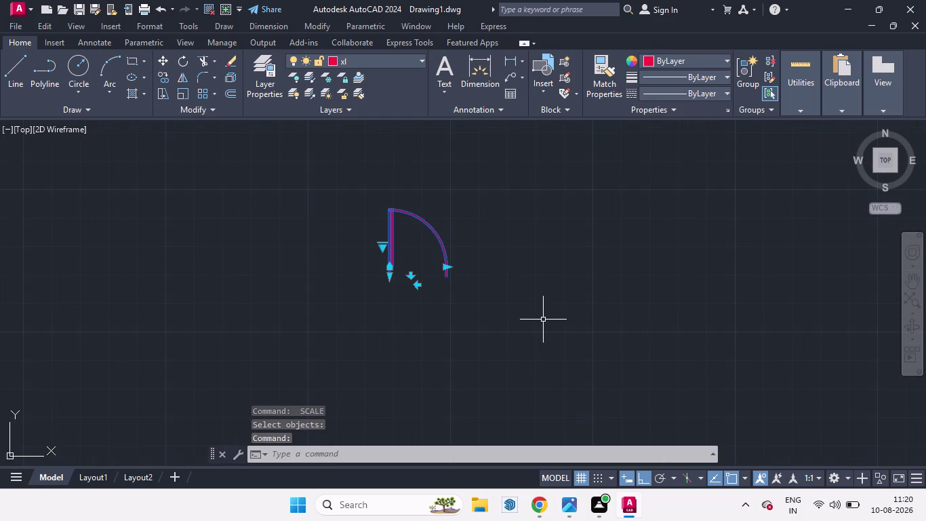
Mirror the door about a vertical line through its hinge, keeping the original.
text(mi)
key(Return)
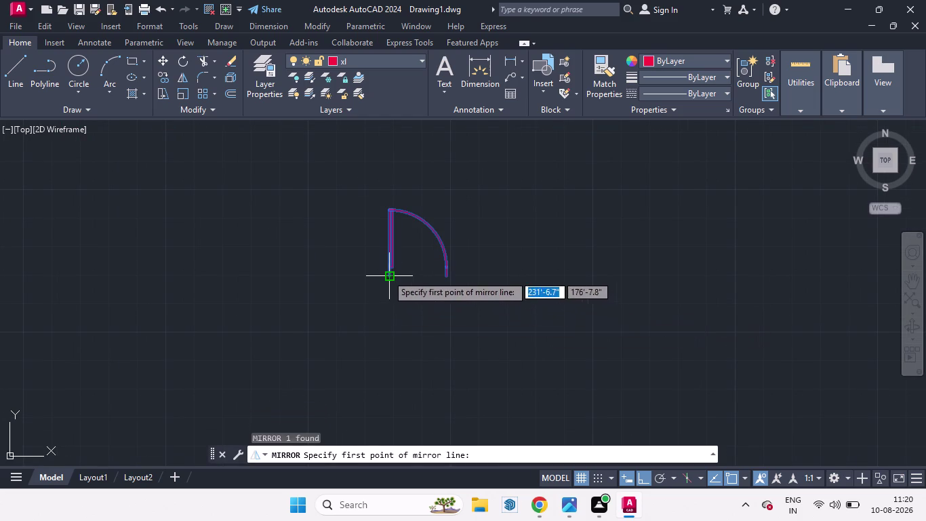
click(387, 275)
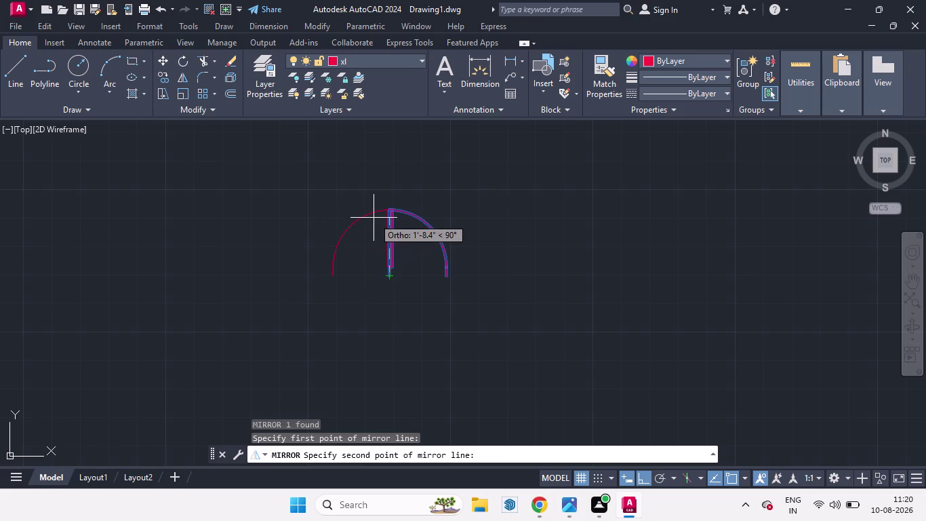
click(373, 217)
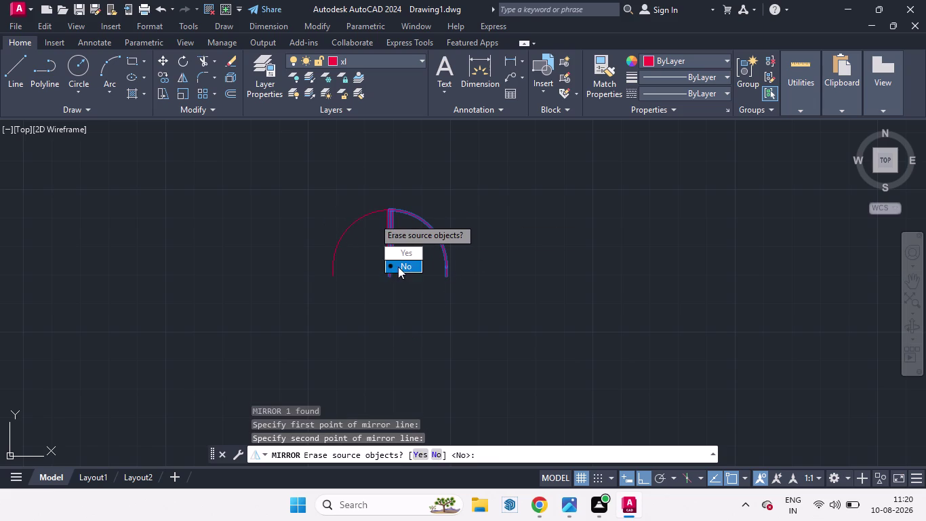
drag(398, 266, 374, 218)
click(410, 213)
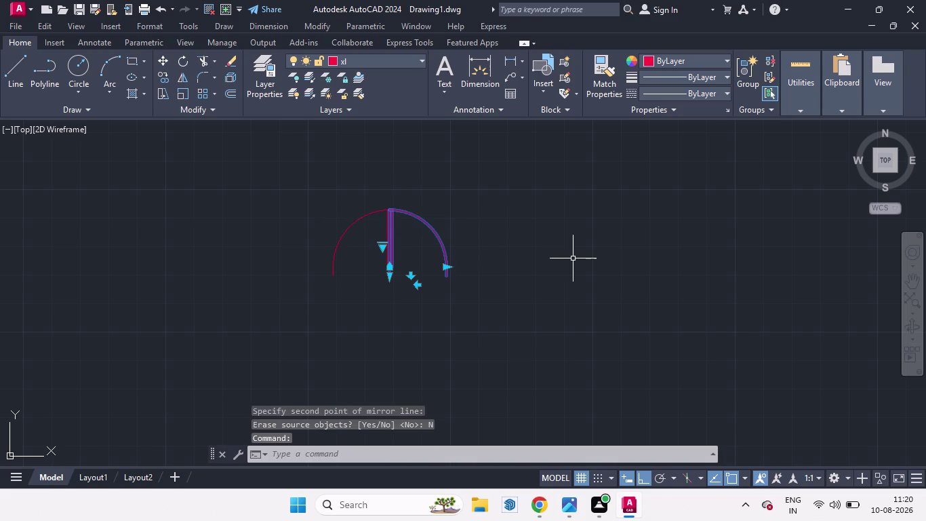
Move the mirrored door beside the original and turn off Ortho.
key(m)
key(Return)
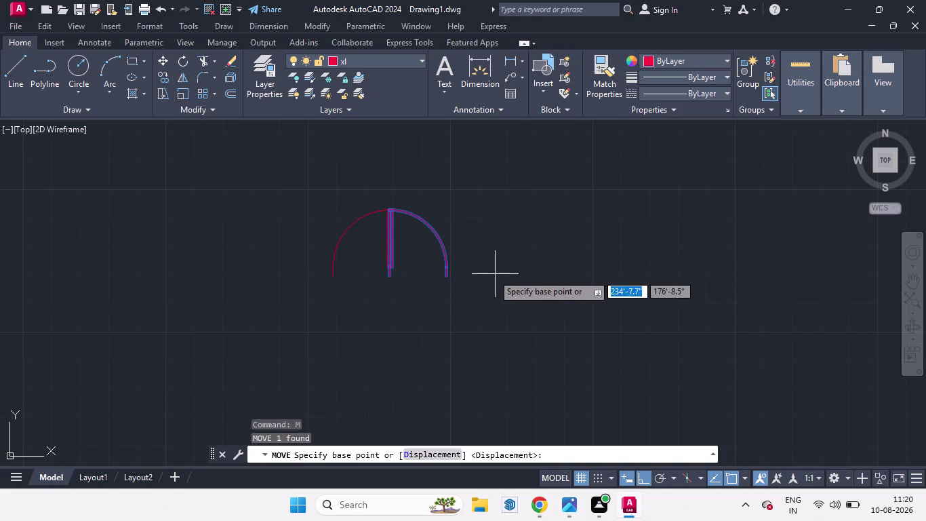
click(446, 278)
click(518, 275)
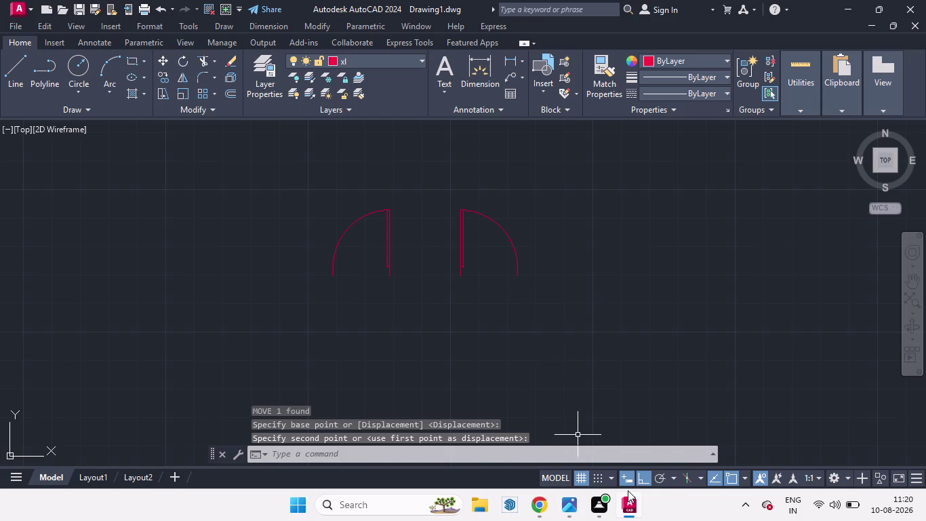
click(648, 477)
click(387, 274)
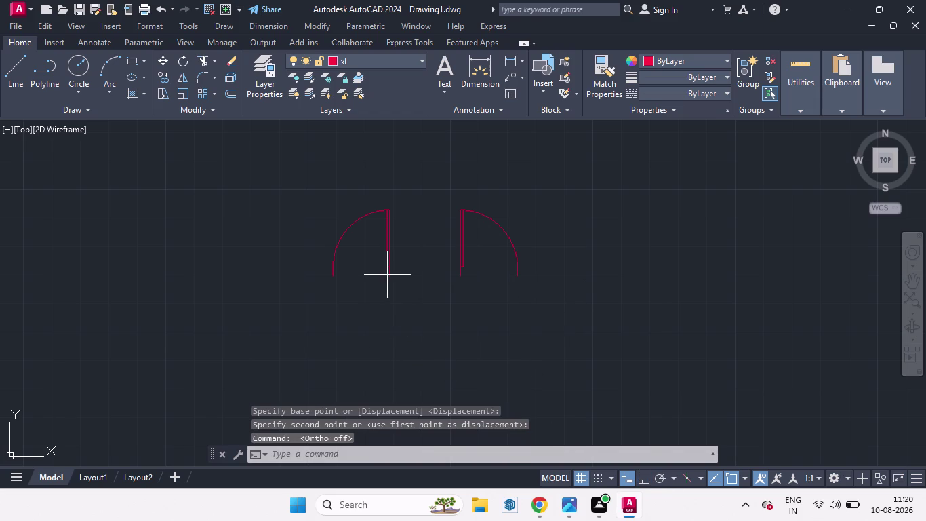
key(space)
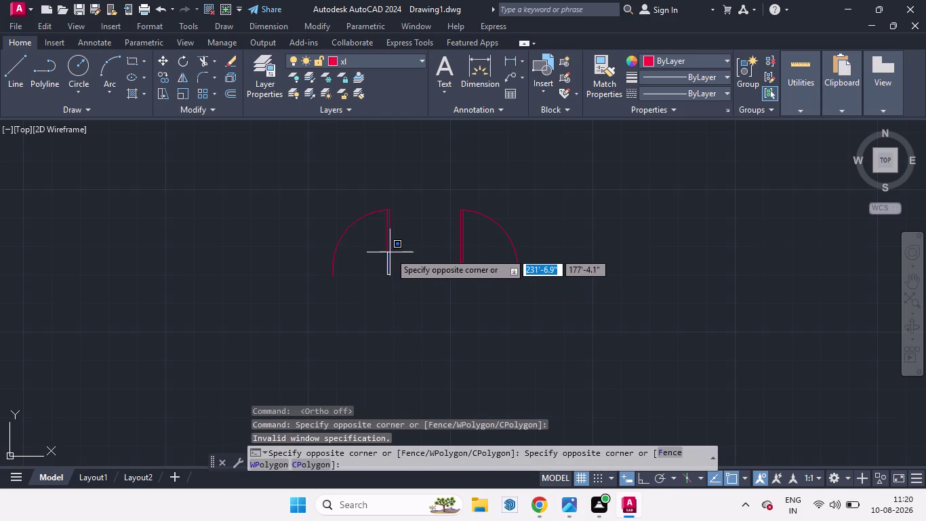
Move the left door half by its hinge into the wall opening.
click(390, 252)
key(m)
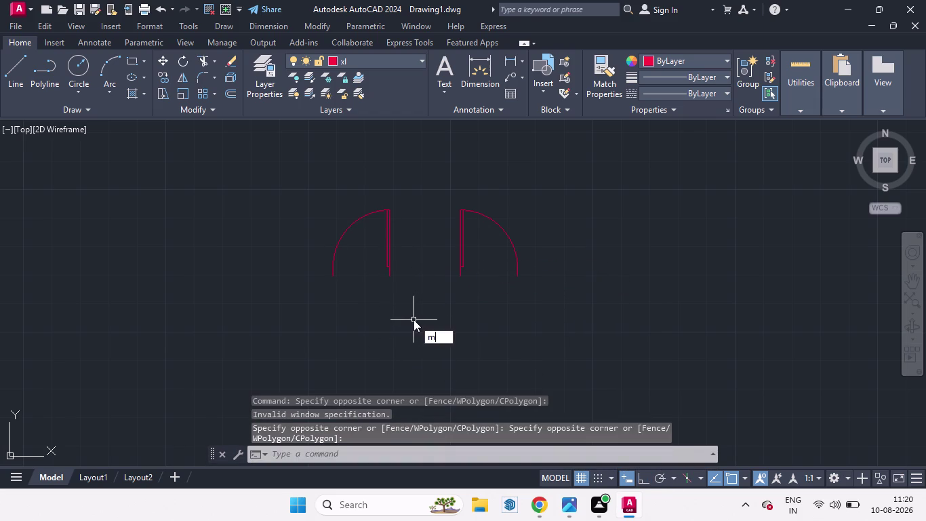
key(Return)
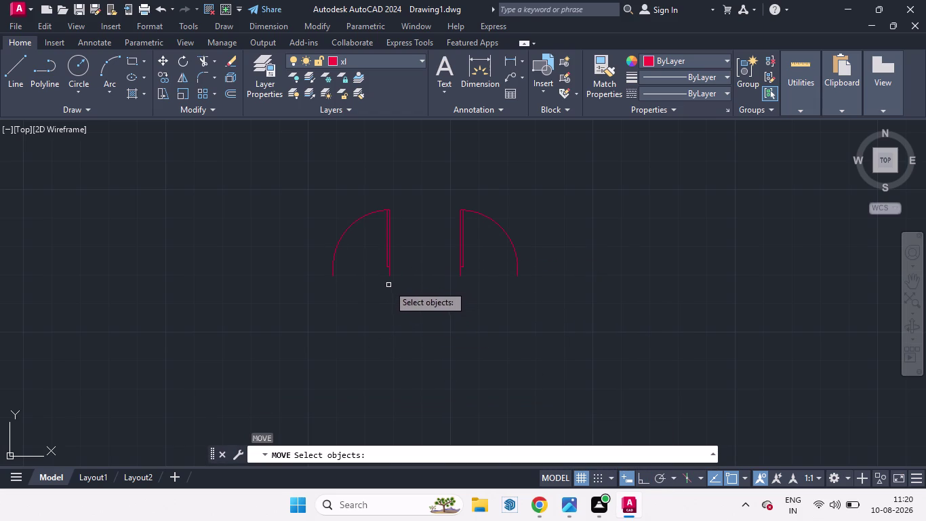
click(390, 275)
key(Return)
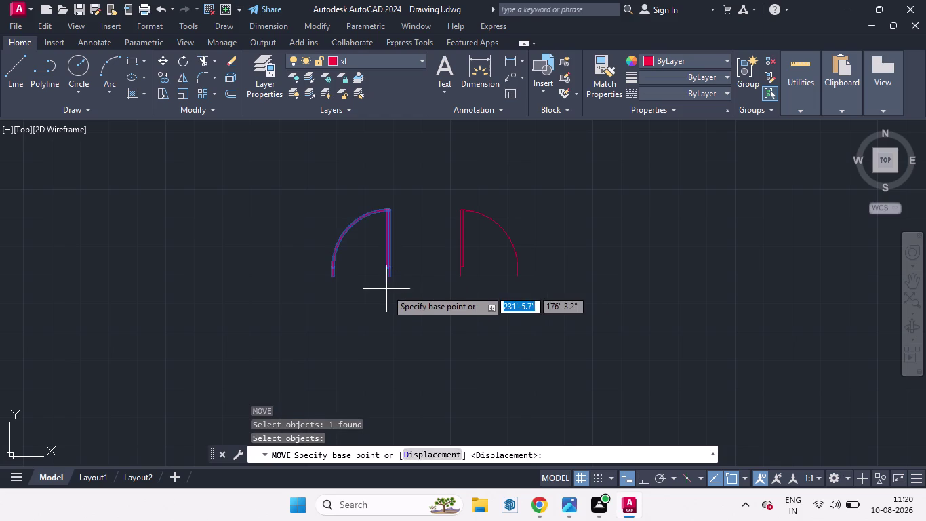
click(391, 279)
scroll(down, 3)
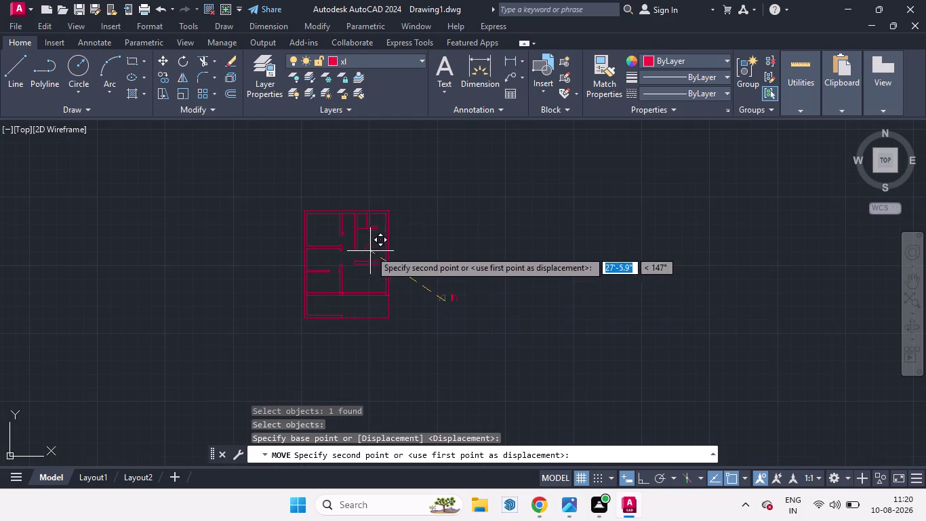
scroll(up, 3)
scroll(up, 3)
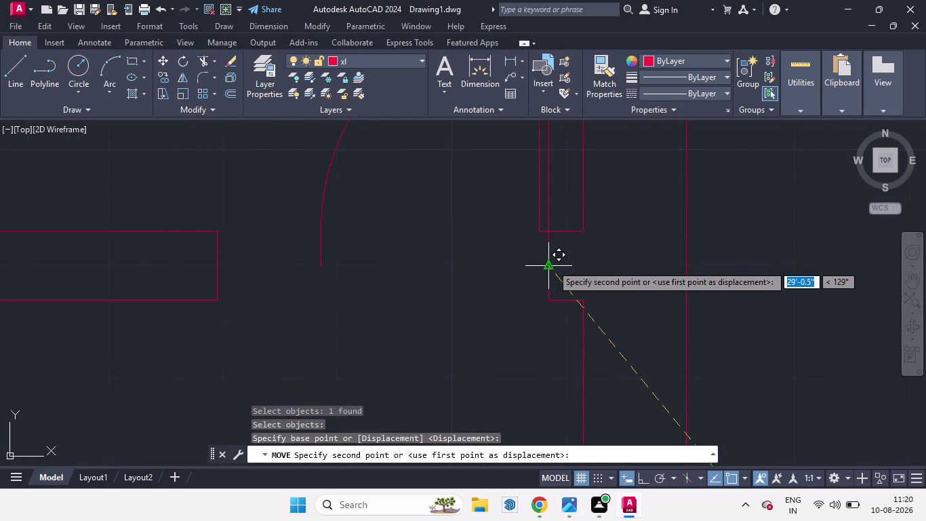
click(552, 264)
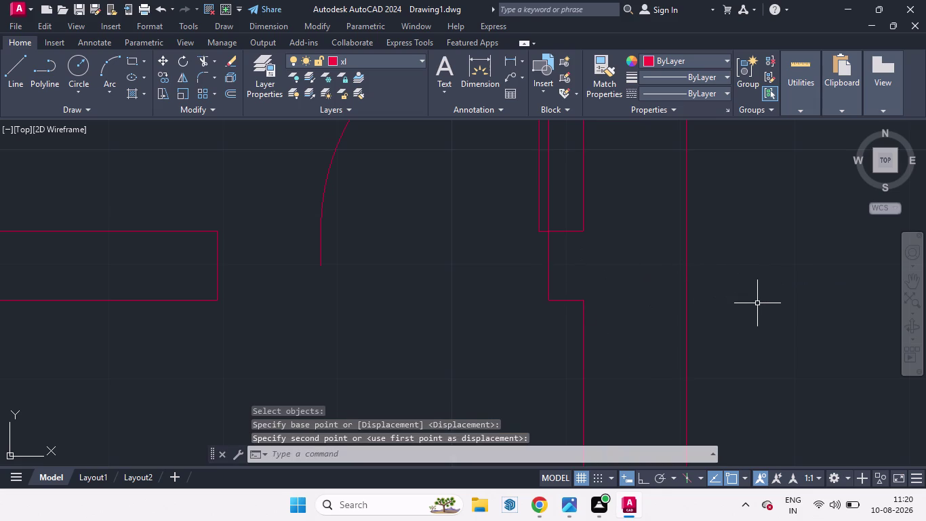
Scale the placed door from its hinge so it reaches the opposite wall end.
text(sc)
key(Return)
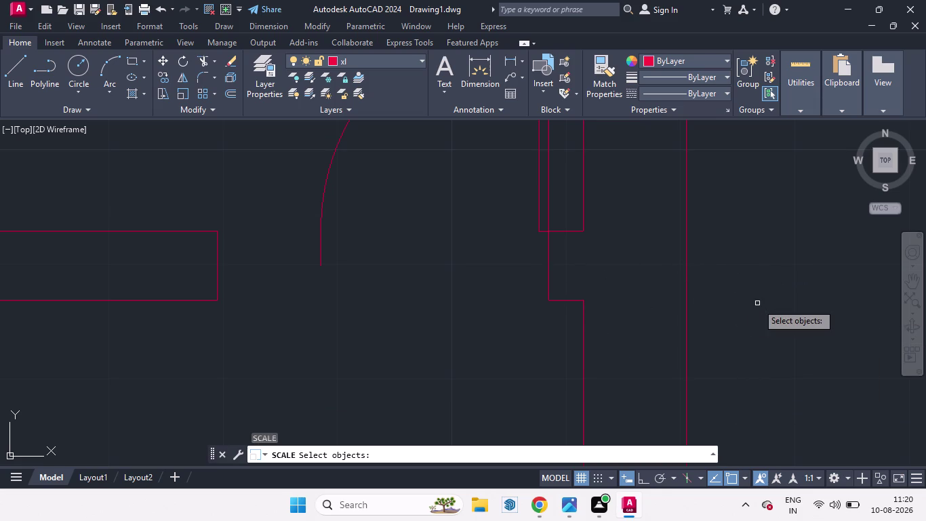
click(549, 212)
key(Return)
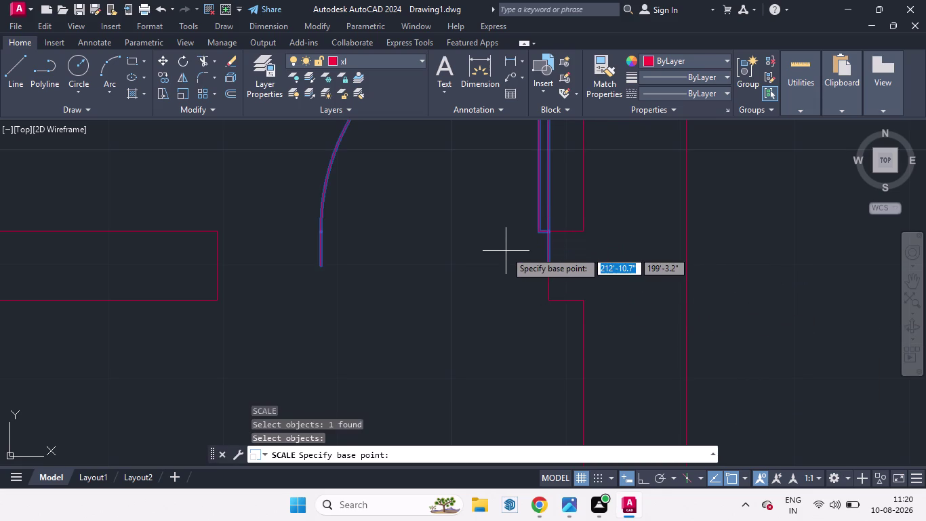
click(548, 263)
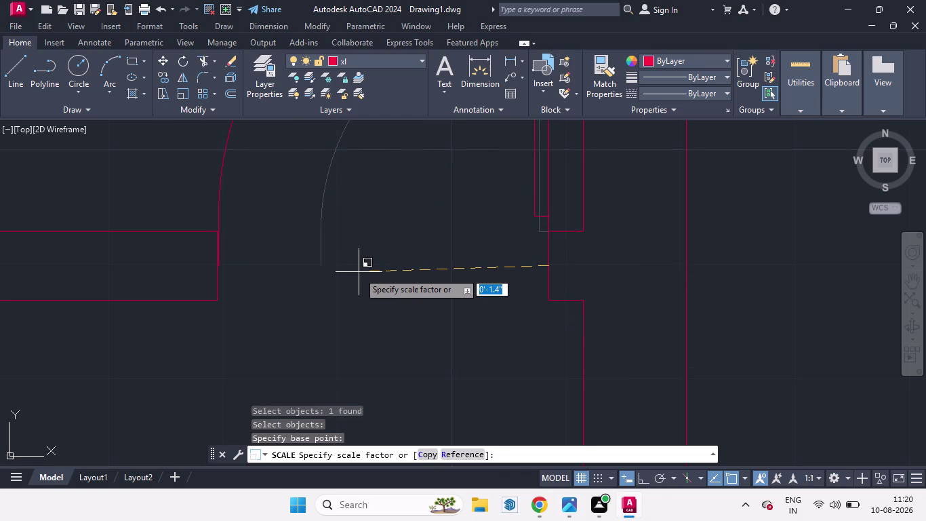
scroll(up, 3)
scroll(down, 3)
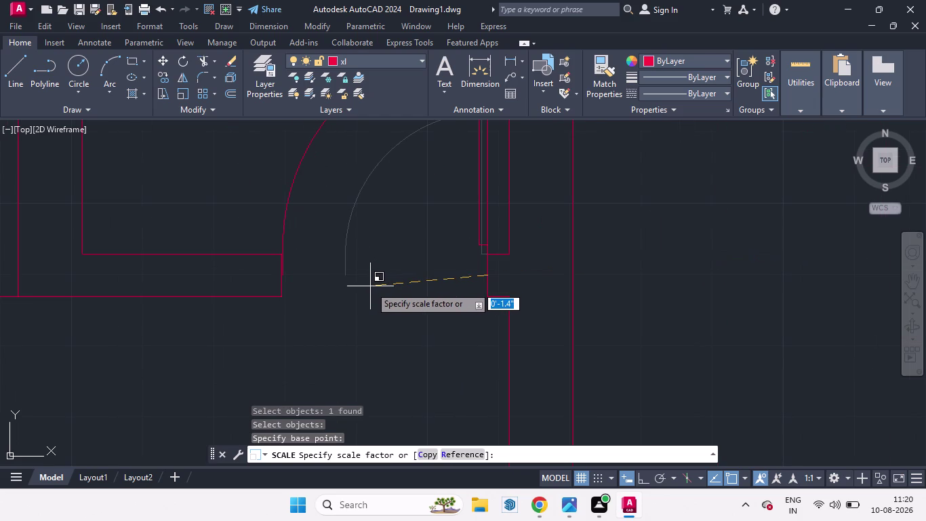
click(370, 286)
scroll(down, 3)
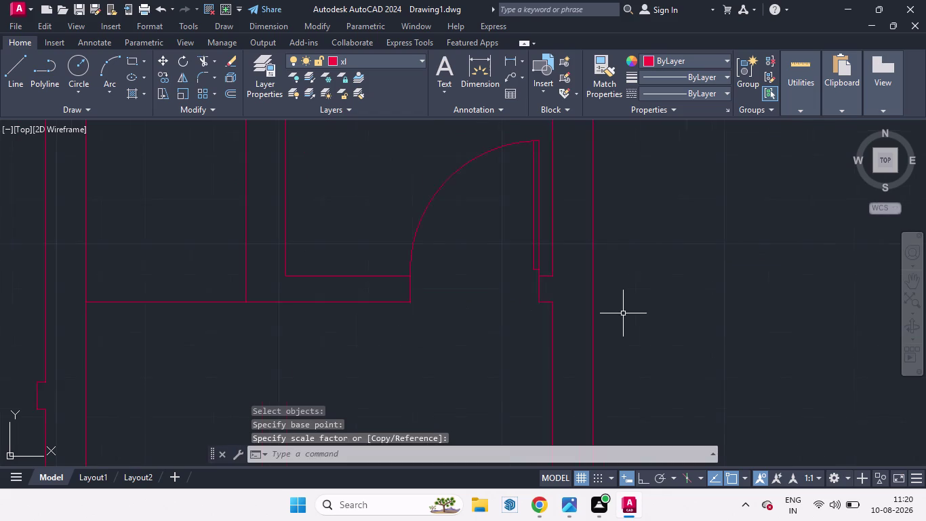
scroll(down, 3)
scroll(down, 3)
scroll(up, 3)
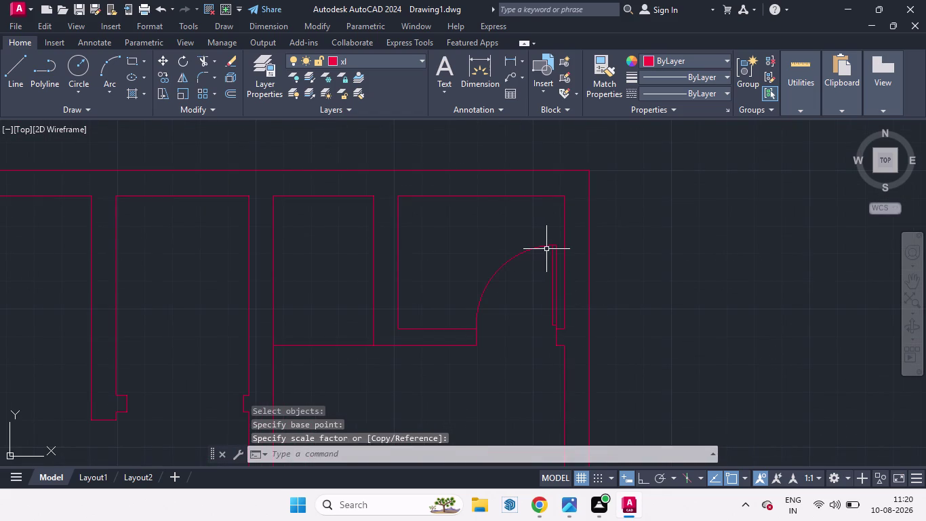
click(545, 246)
click(416, 58)
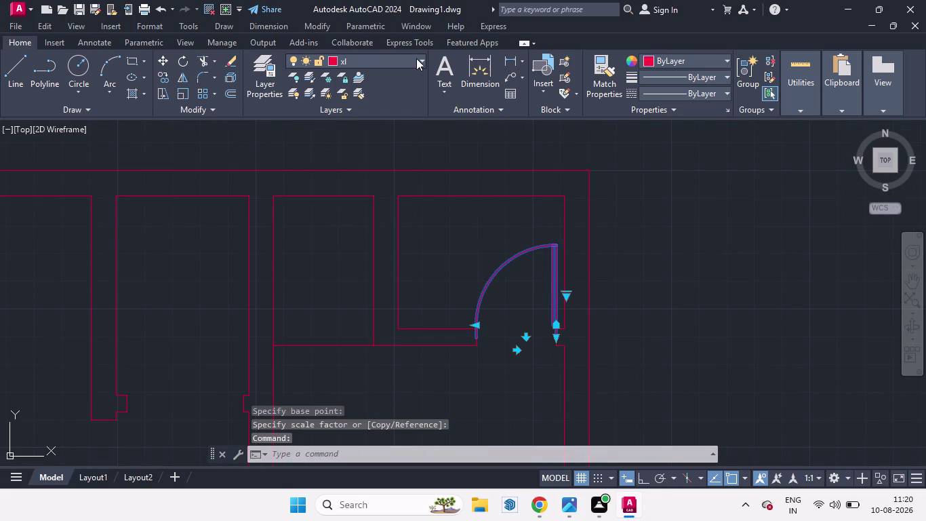
Put the door on the doors layer and make that layer green.
click(351, 89)
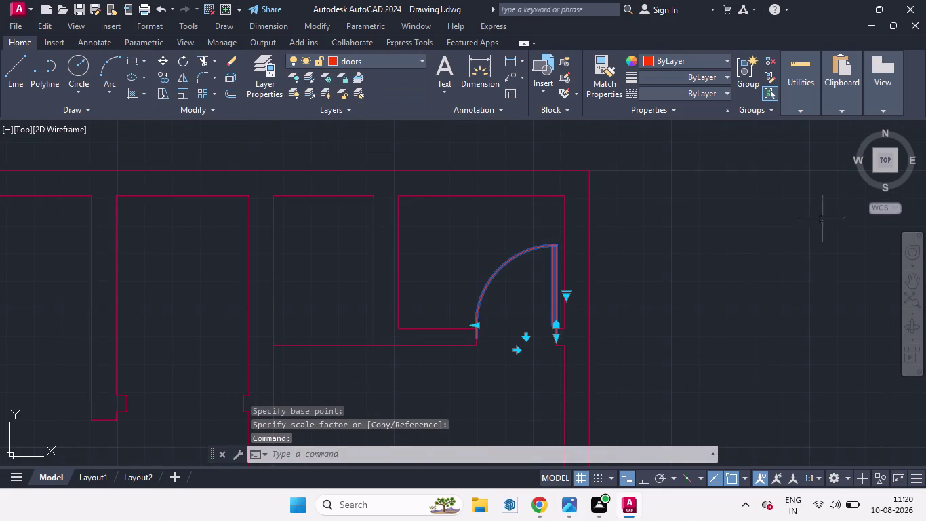
click(417, 58)
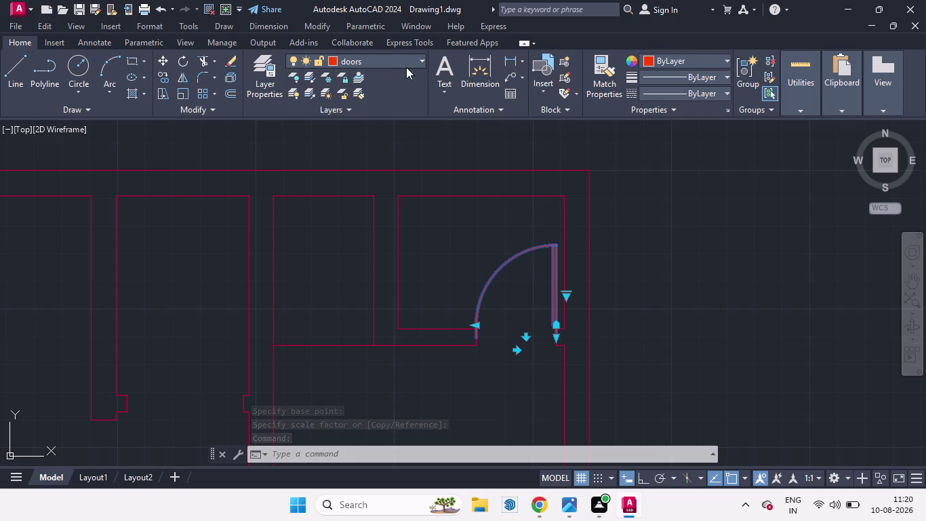
click(337, 92)
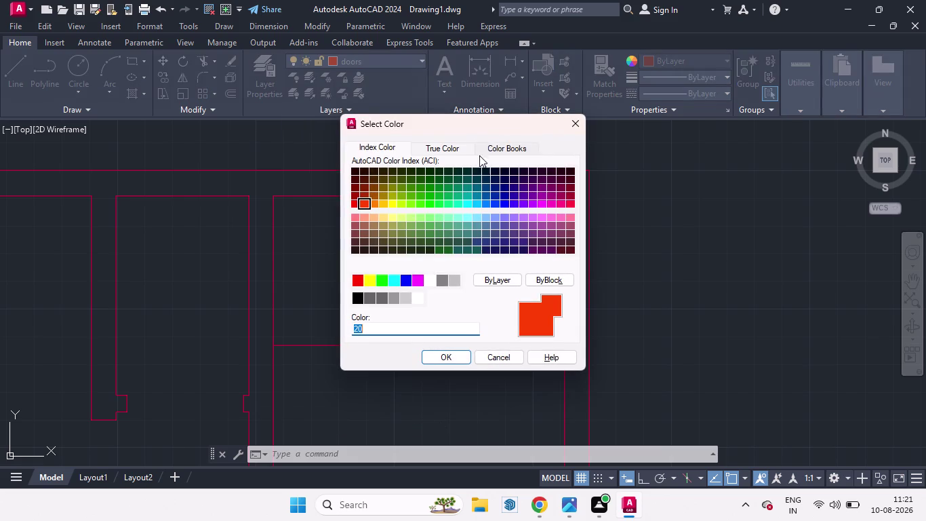
click(418, 203)
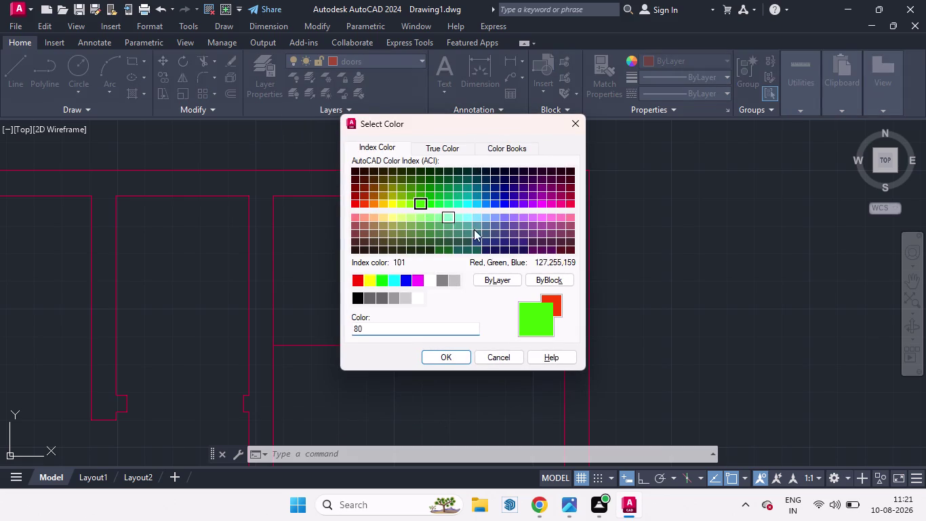
click(454, 356)
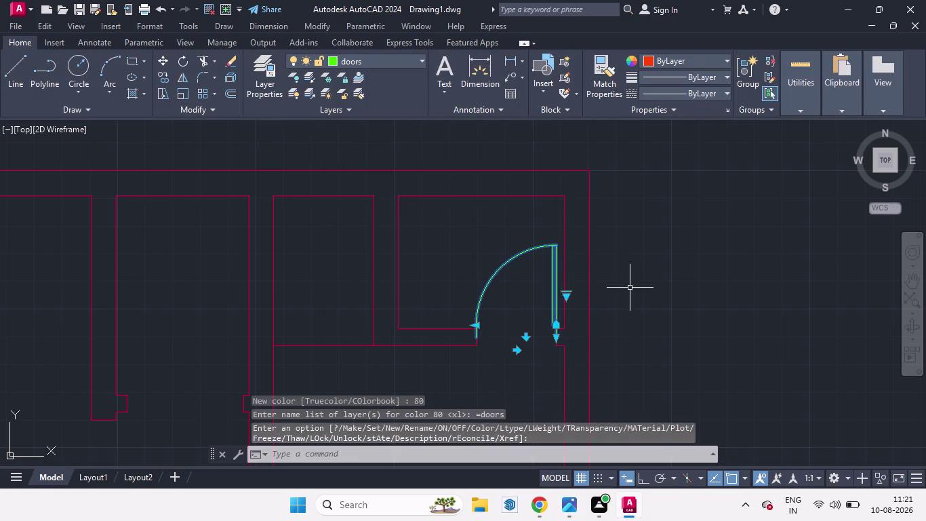
key(space)
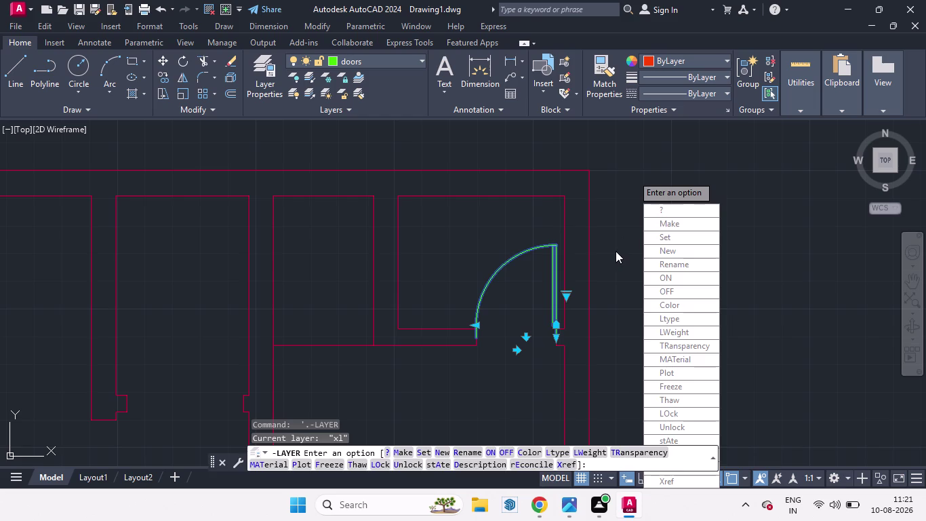
key(Escape)
click(618, 252)
key(Escape)
key(Escape)
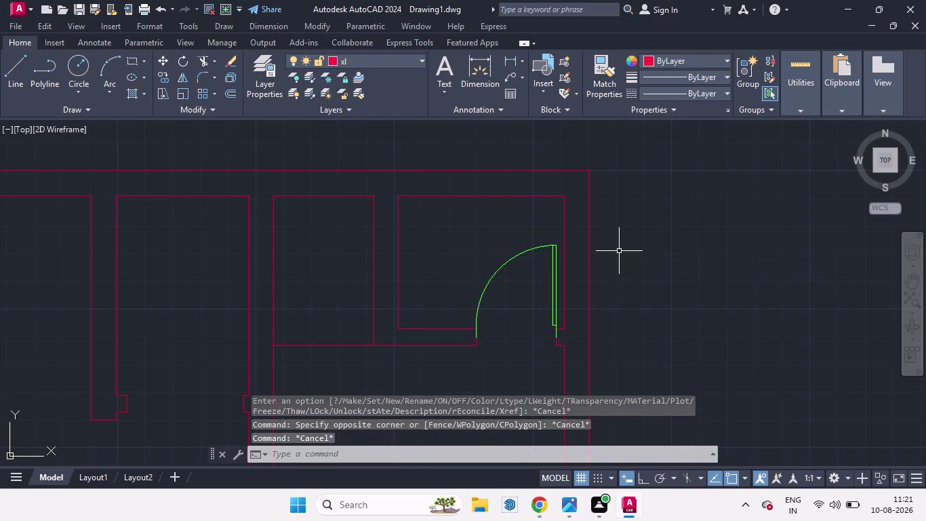
Select the green door to check its placement in the opening.
scroll(down, 3)
scroll(up, 3)
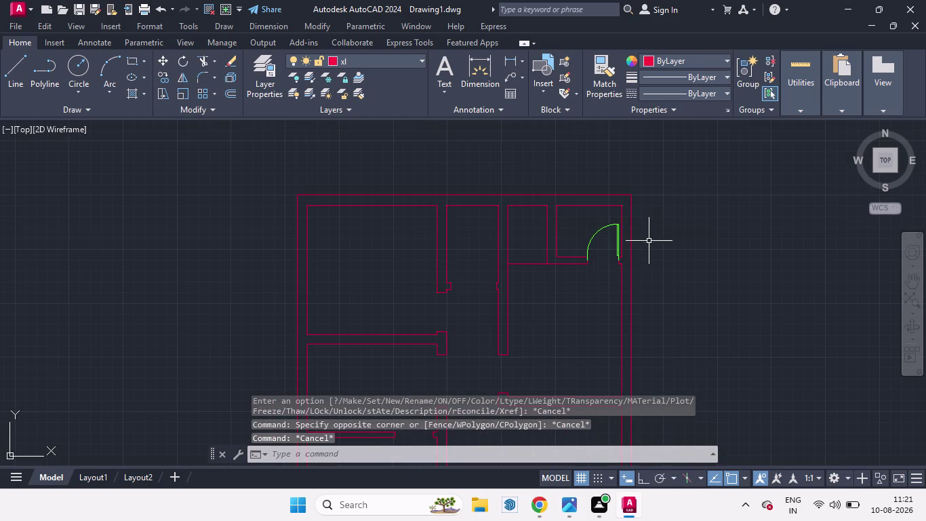
scroll(up, 3)
scroll(up, 3)
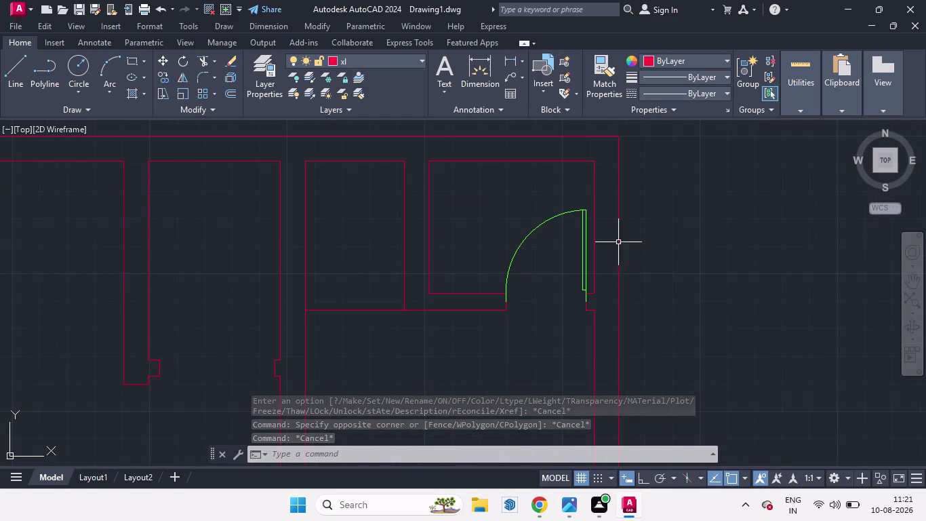
click(587, 230)
scroll(down, 3)
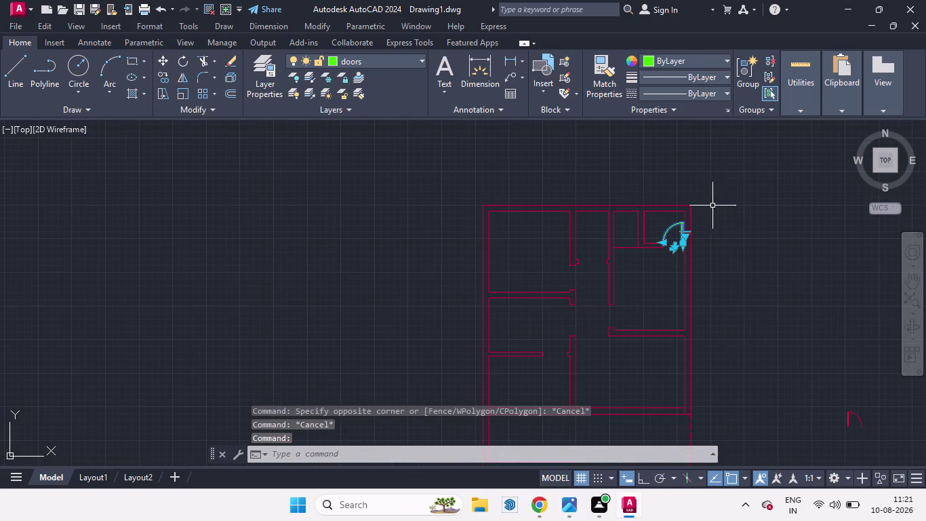
scroll(up, 3)
key(space)
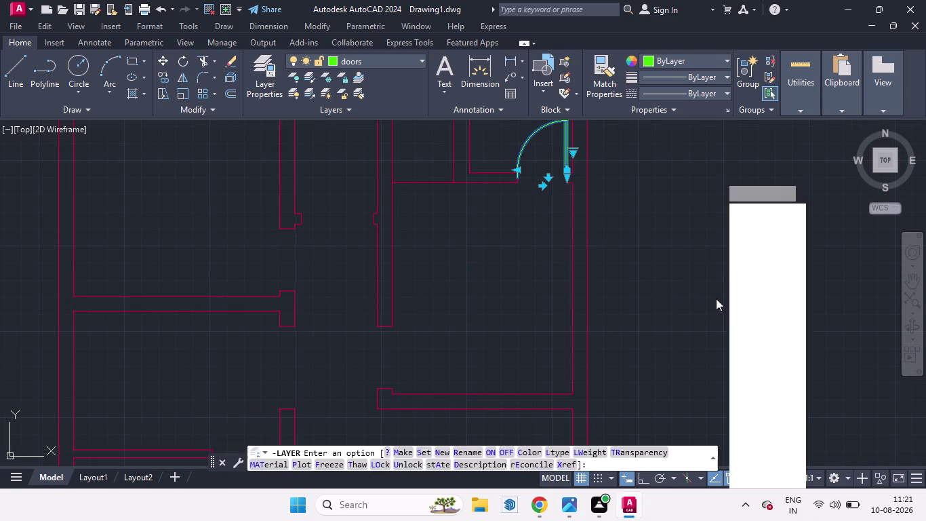
key(Escape)
key(Escape)
Zoom and pan around the door opening to inspect it.
scroll(down, 3)
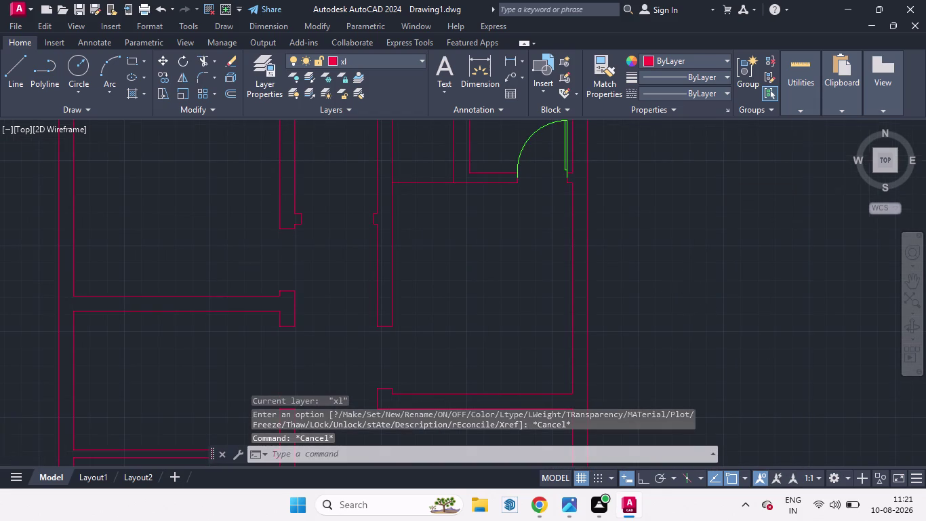
scroll(down, 3)
scroll(up, 3)
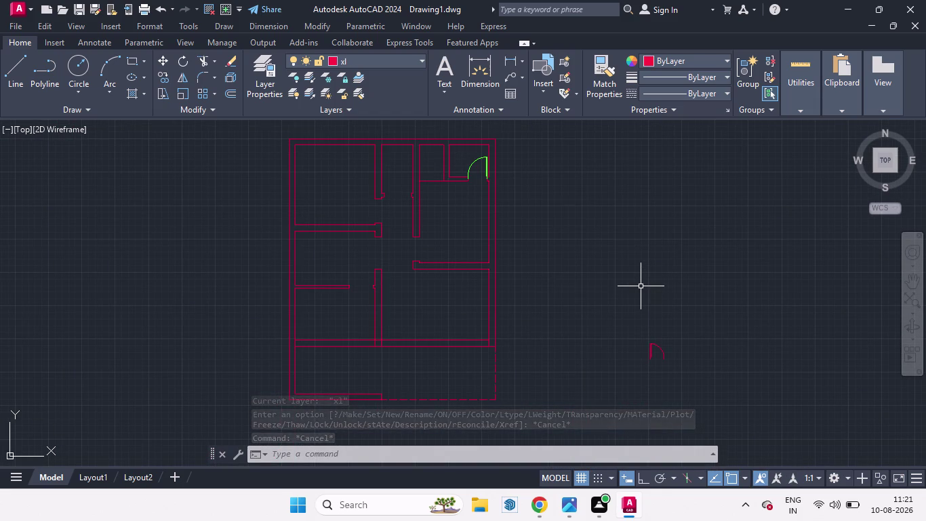
scroll(up, 3)
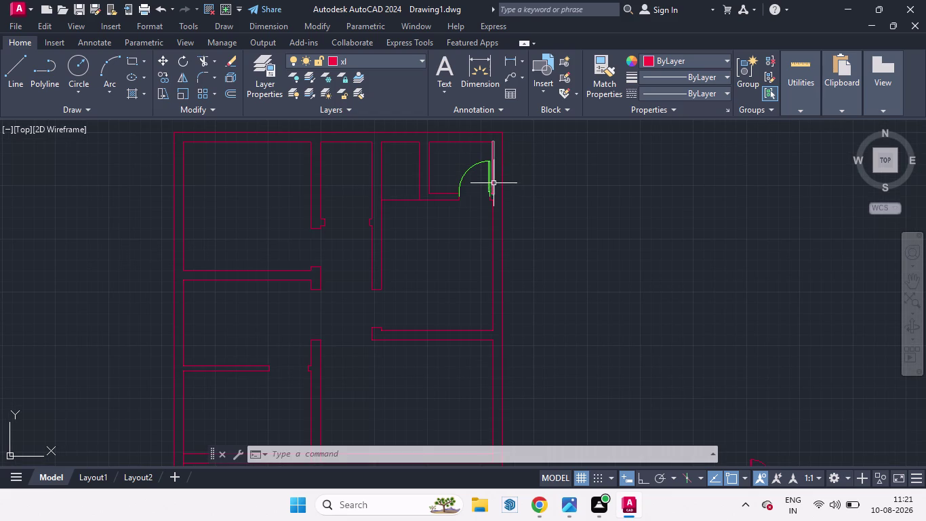
scroll(up, 3)
scroll(up, 3)
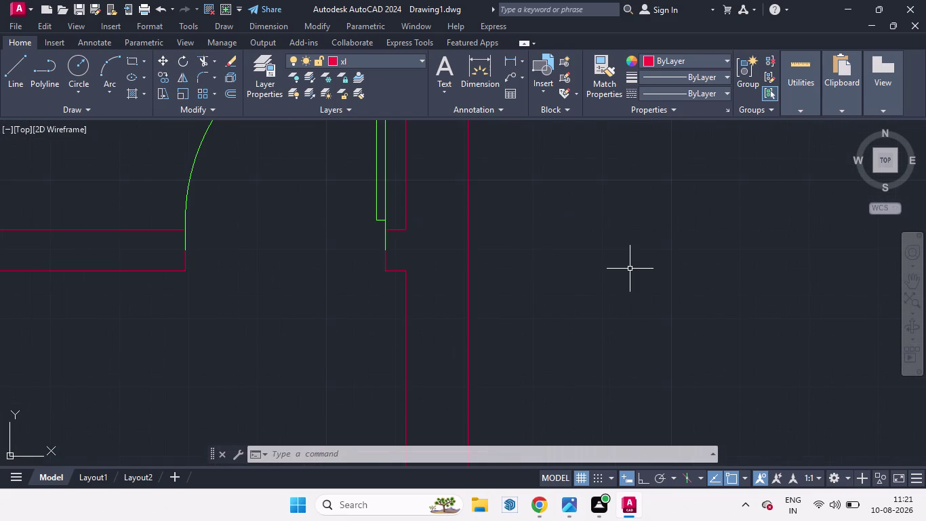
scroll(down, 3)
scroll(down, 3)
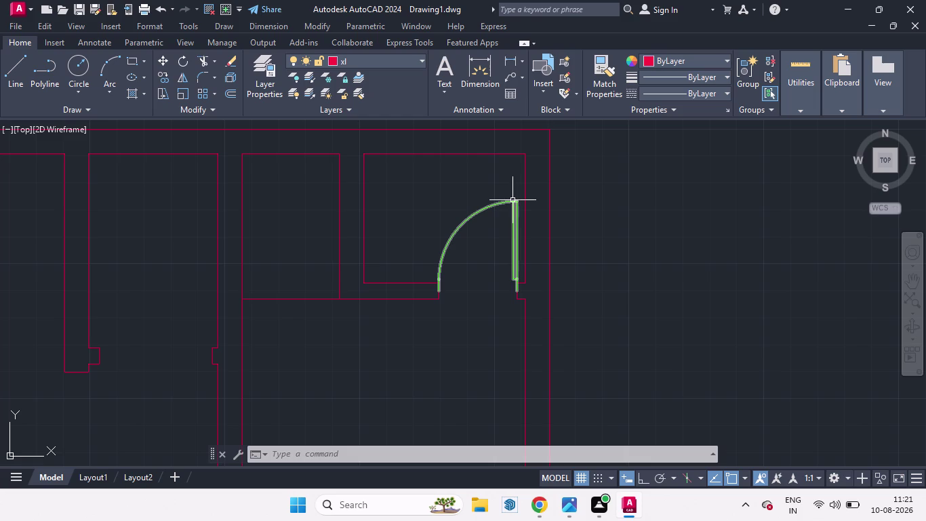
scroll(up, 3)
scroll(down, 3)
scroll(down, 3)
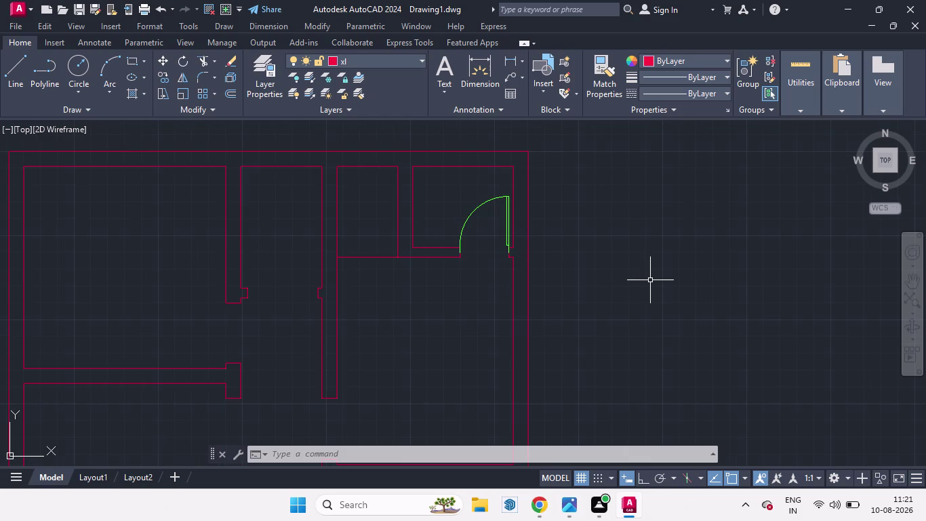
Start a linear dimension on the door opening, then abandon it.
key(d)
text(li)
key(Return)
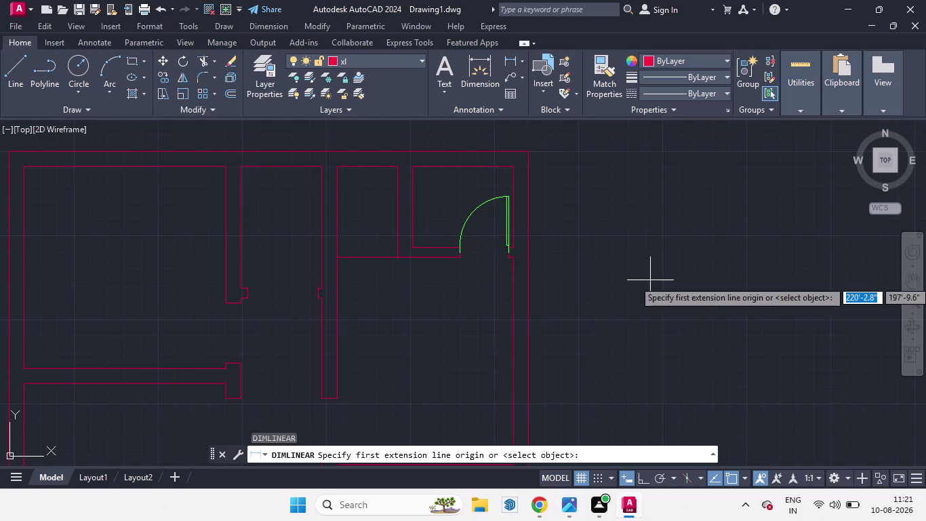
scroll(up, 3)
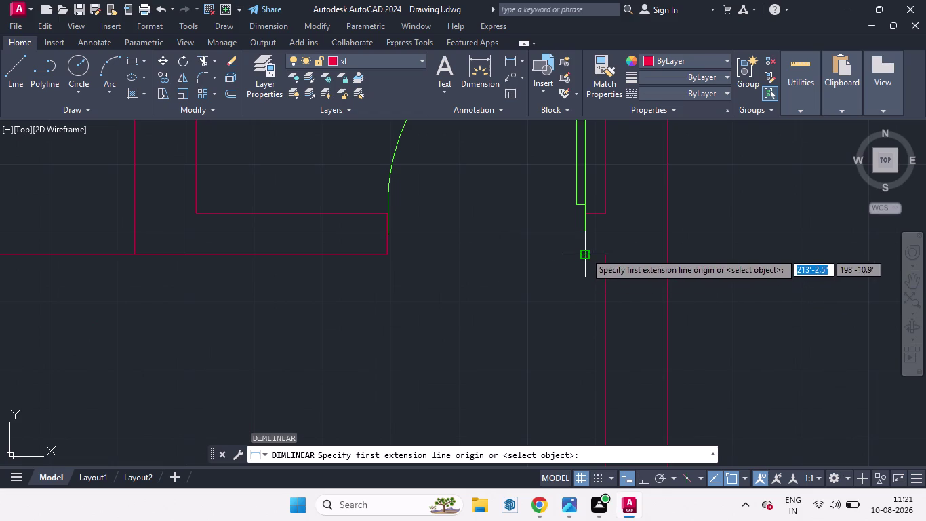
click(585, 252)
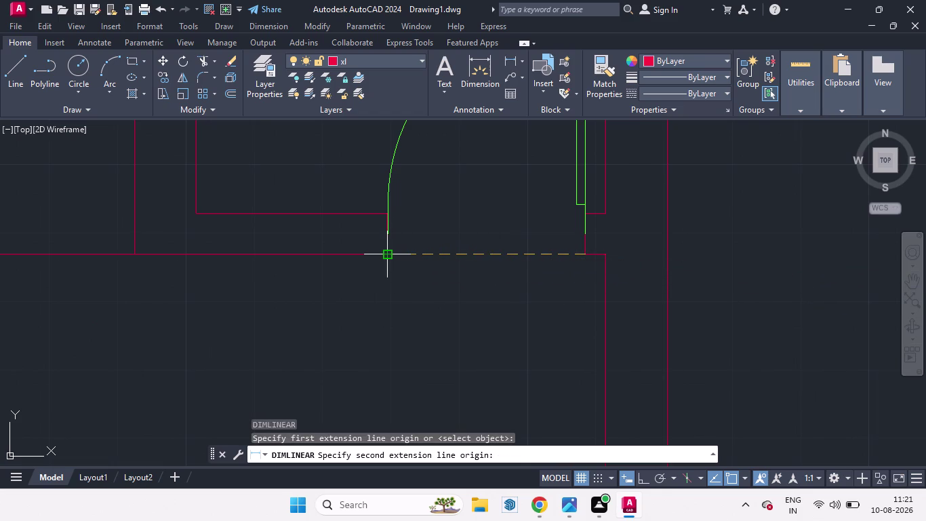
key(space)
Offset the short wall-end line 5 units to its right.
scroll(down, 3)
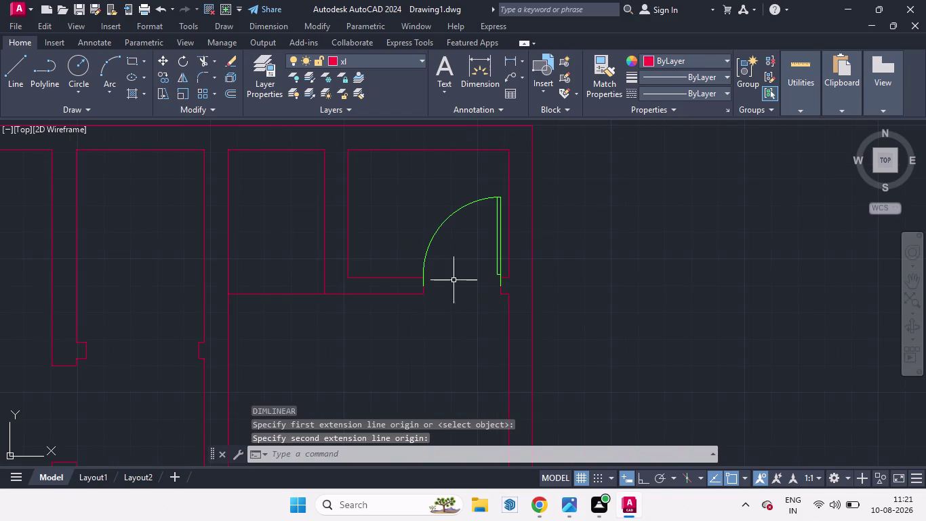
scroll(up, 3)
scroll(down, 3)
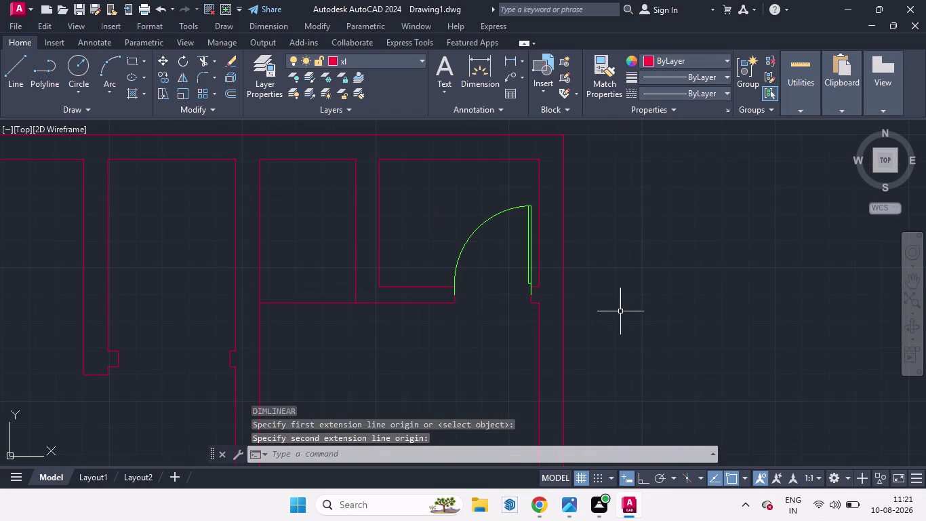
scroll(up, 3)
scroll(up, 3)
click(487, 301)
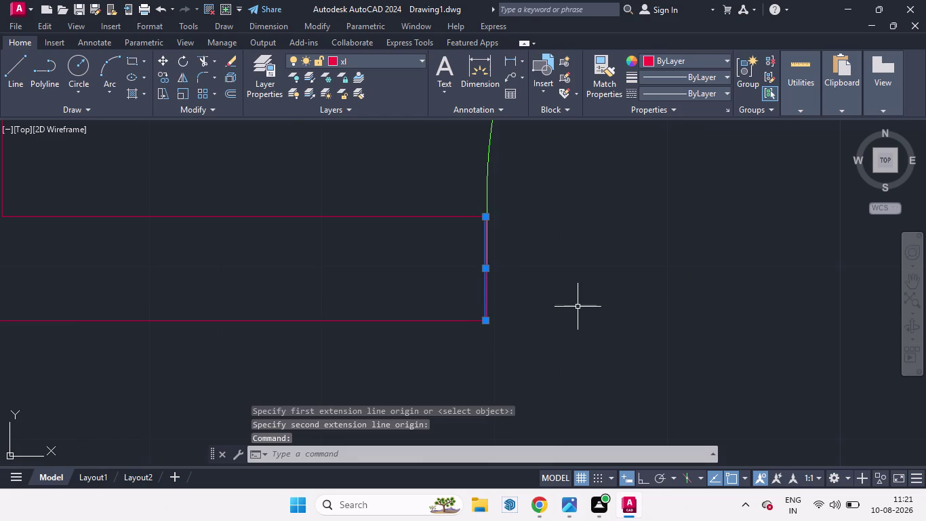
key(o)
key(Return)
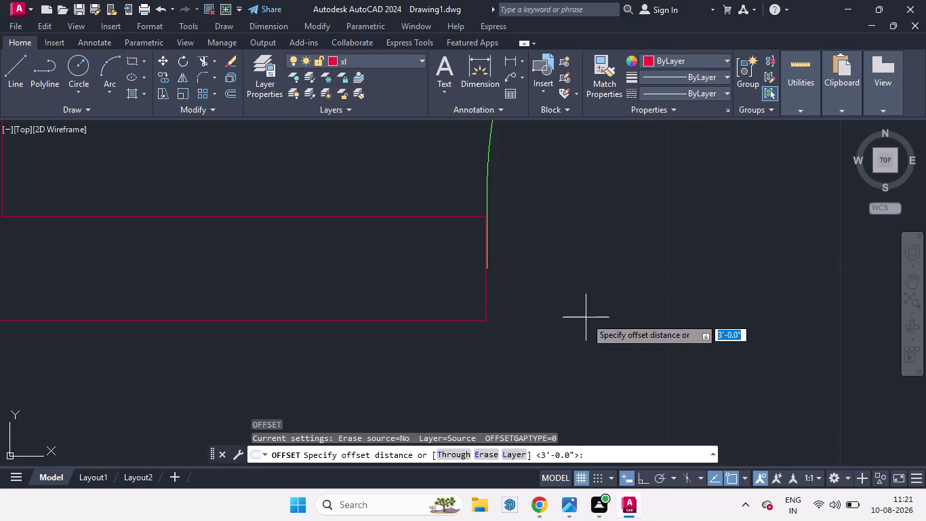
key(5)
key(Return)
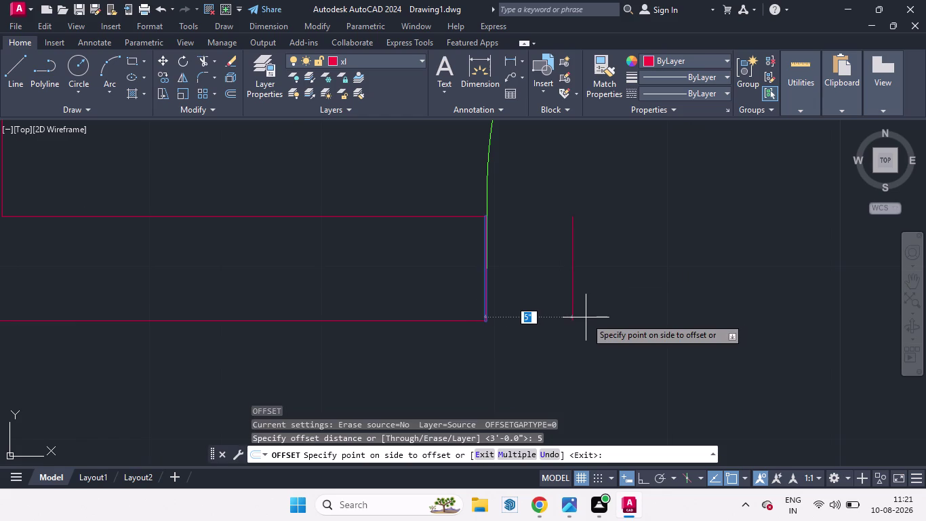
click(586, 318)
Exit offset and extend the lower wall line to the new offset line.
text(e)
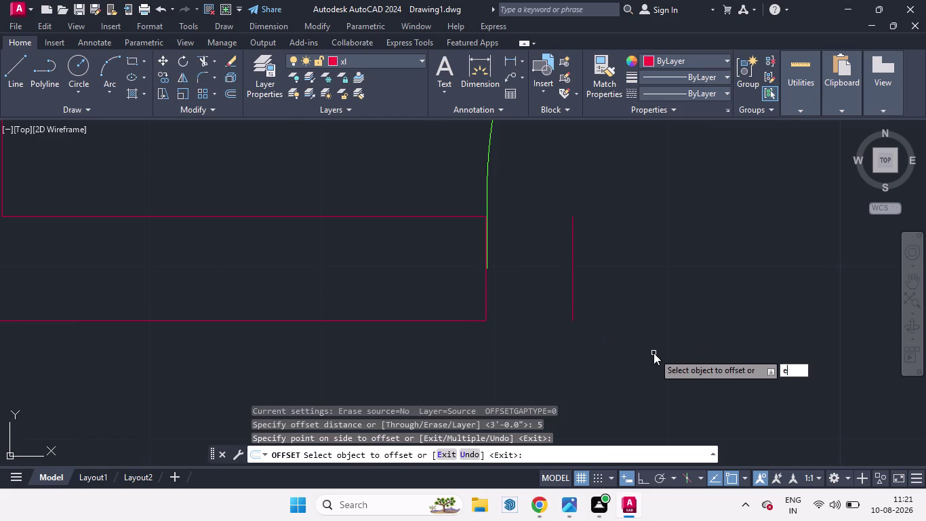
text(x)
key(Return)
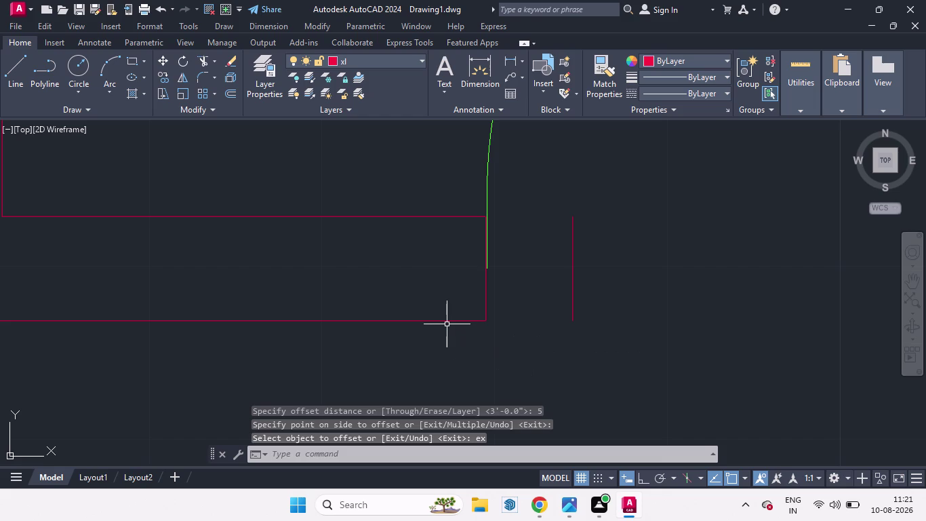
text(e)
text(x)
key(Return)
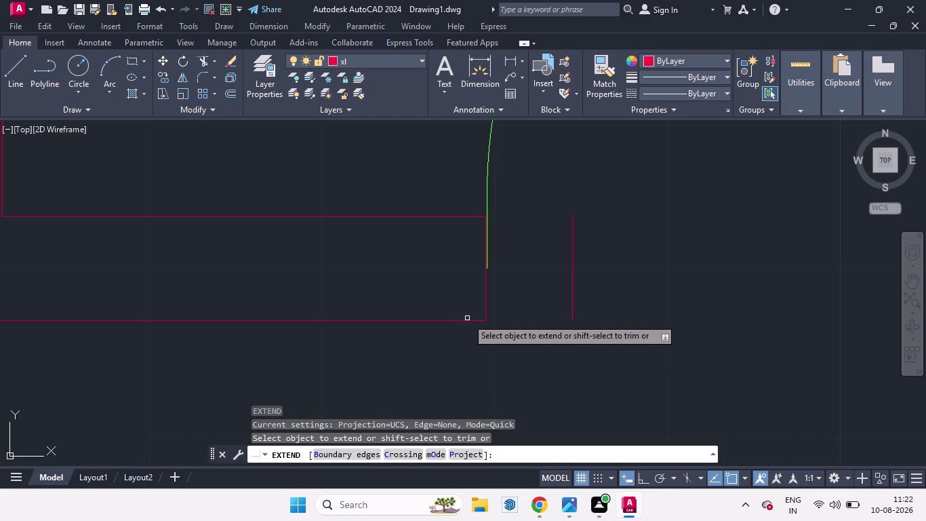
click(468, 322)
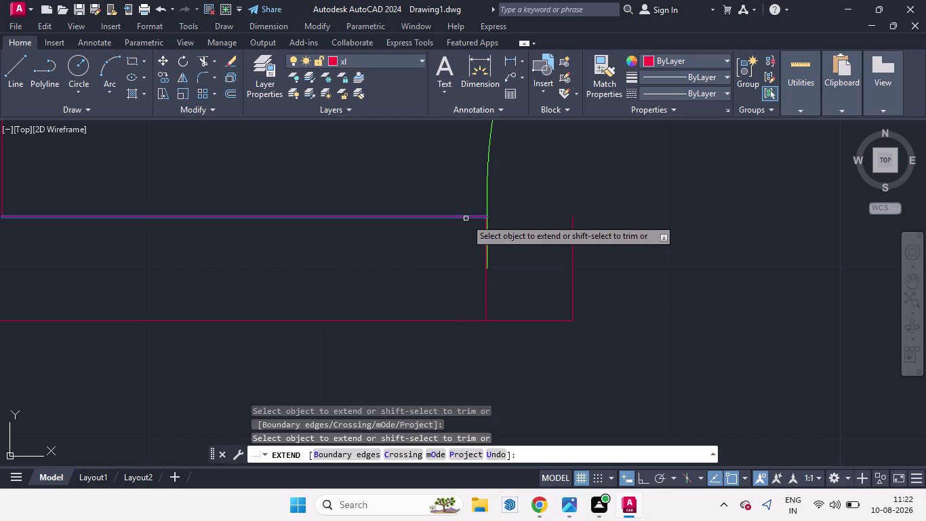
key(space)
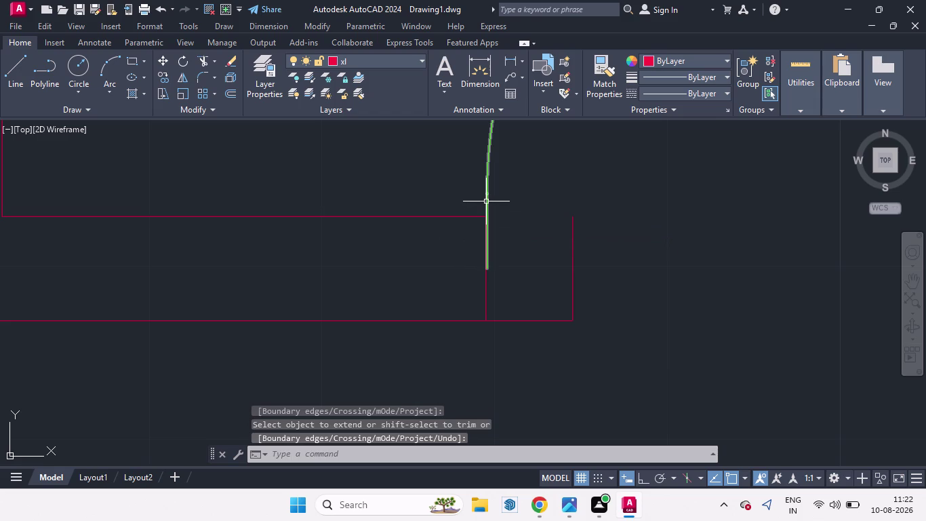
Start stretching the green door, then cancel the stretch.
click(487, 202)
key(s)
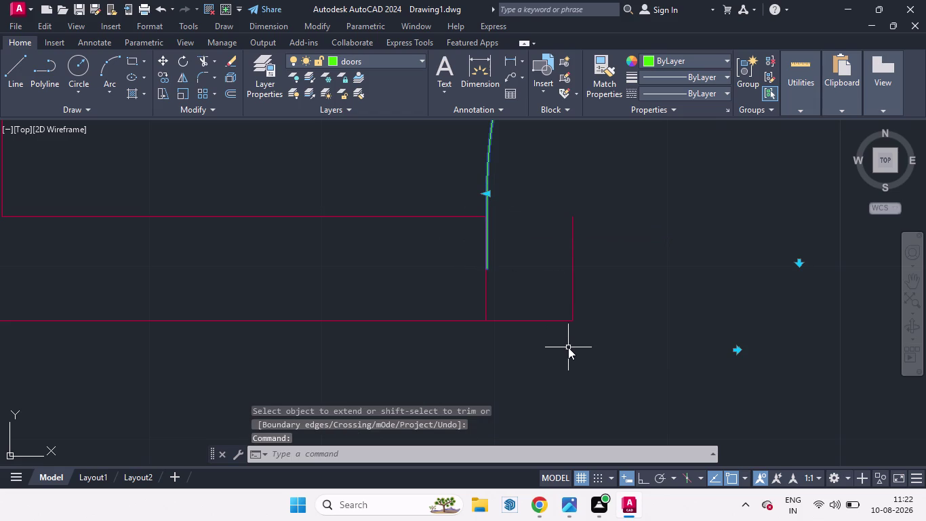
key(Return)
scroll(down, 3)
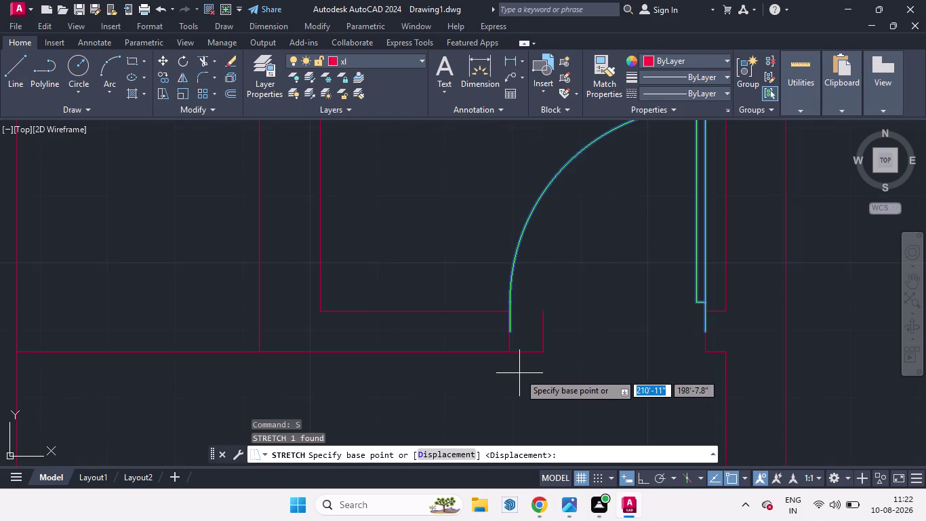
key(space)
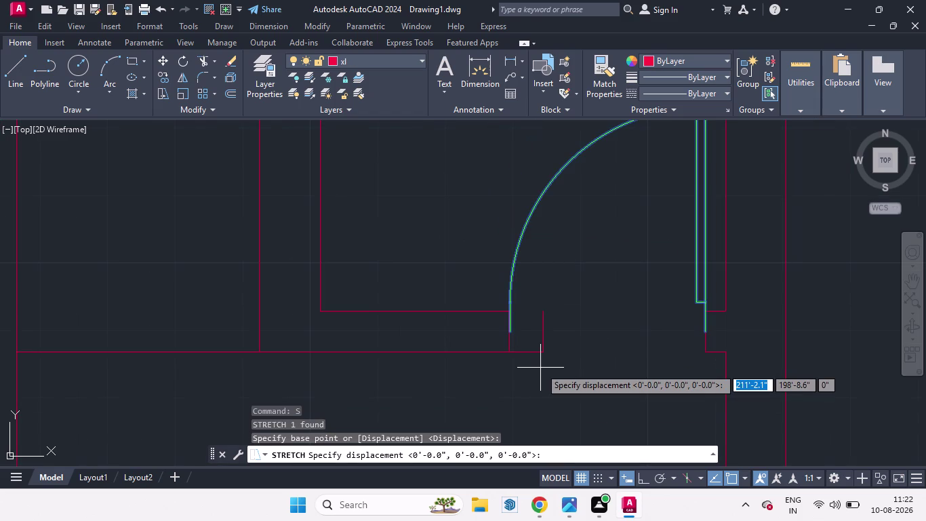
key(Escape)
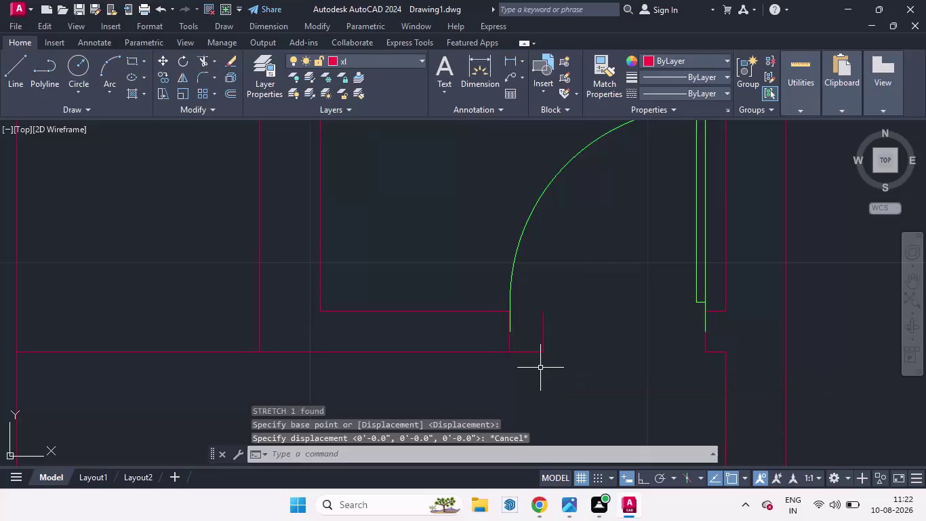
Start scaling the green door, using its hinge corner as base point.
click(519, 240)
key(s)
key(c)
key(Return)
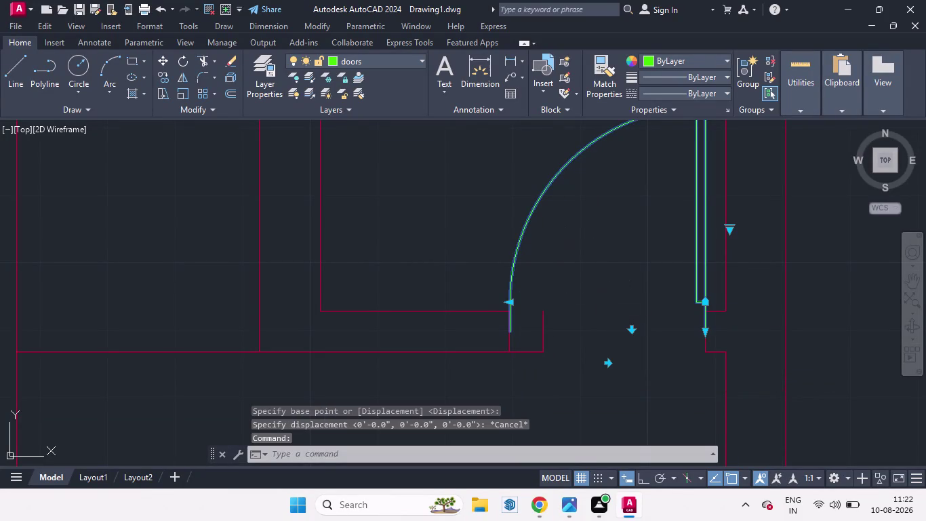
click(706, 336)
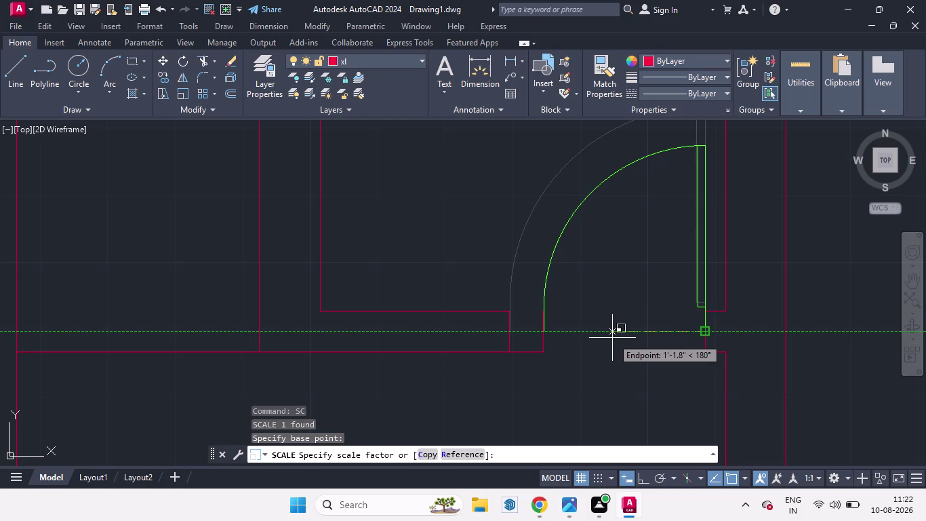
Shrink the door to fit the narrowed opening and delete the leftover wall-end line.
click(612, 337)
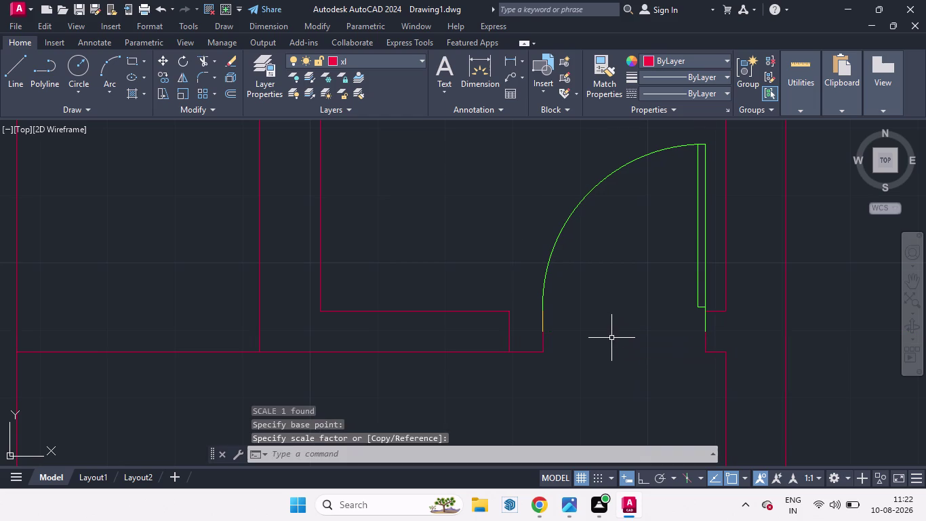
key(space)
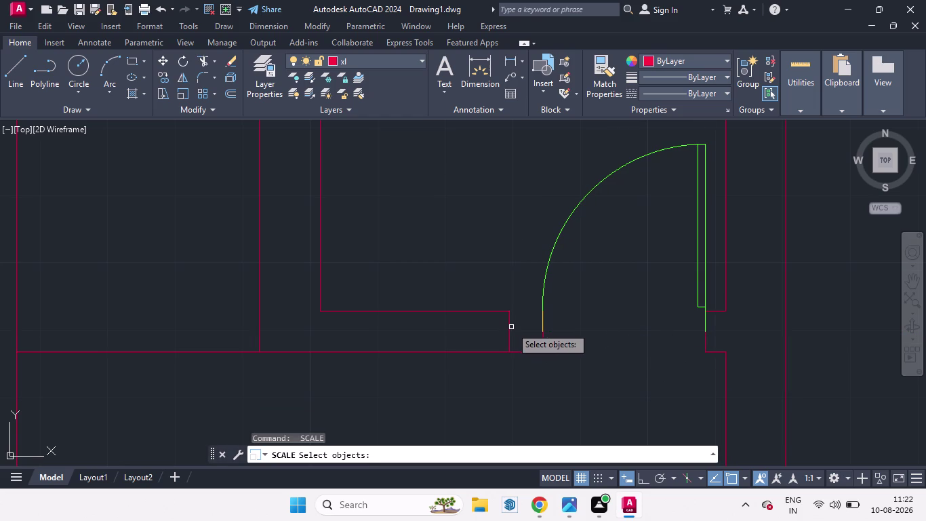
key(Escape)
click(512, 327)
key(Delete)
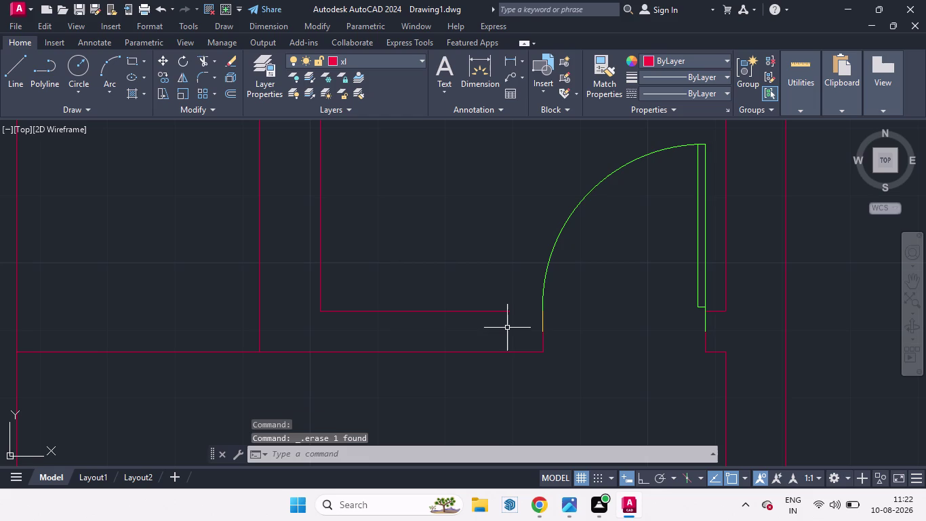
Extend the upper wall line to meet the door.
text(ex)
key(Return)
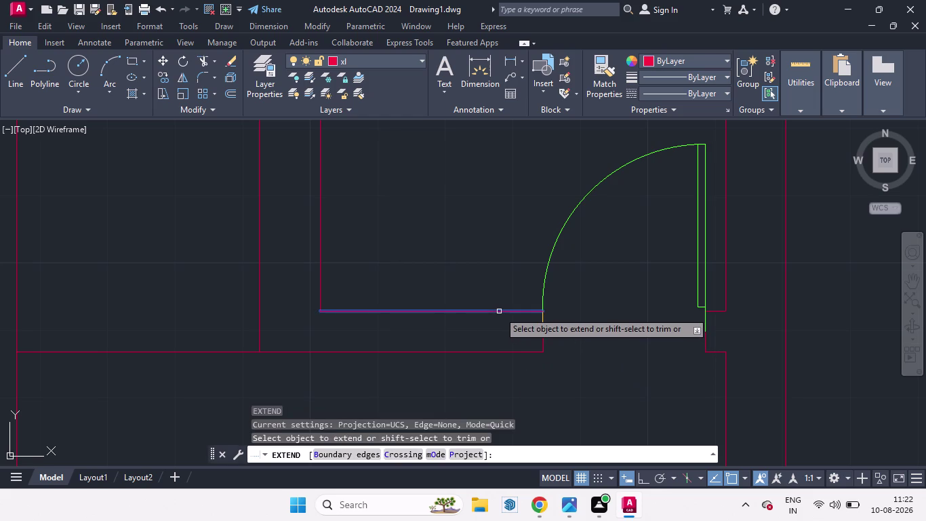
click(499, 311)
scroll(down, 3)
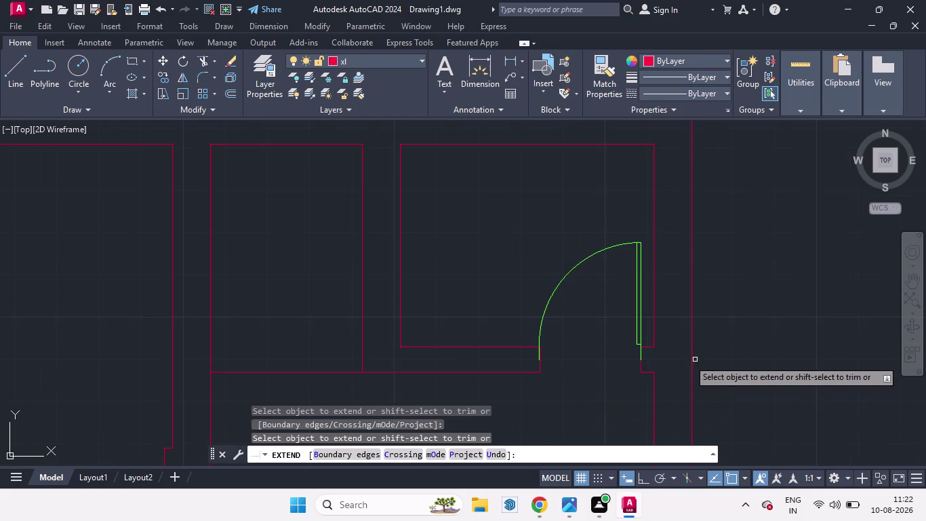
scroll(down, 3)
key(space)
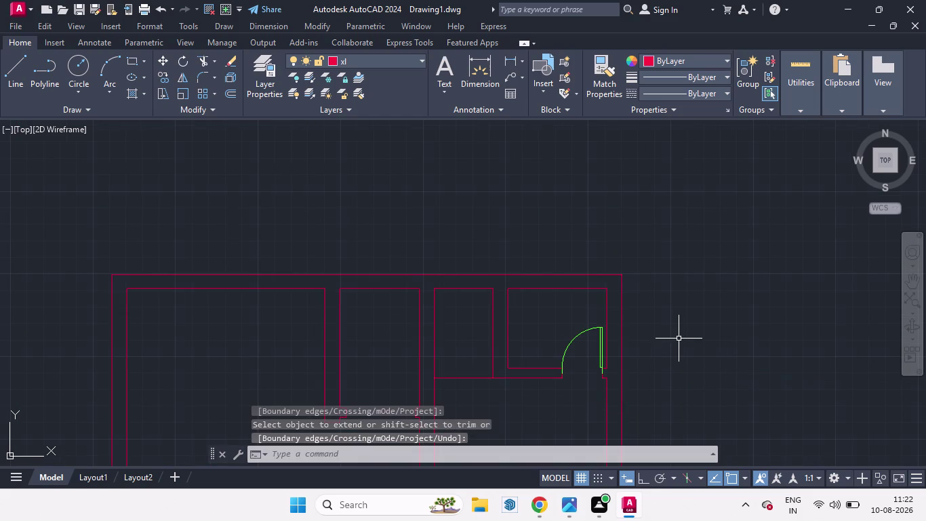
Make 'doors' the current layer and select the existing green door.
scroll(down, 3)
scroll(down, 3)
scroll(up, 3)
scroll(up, 3)
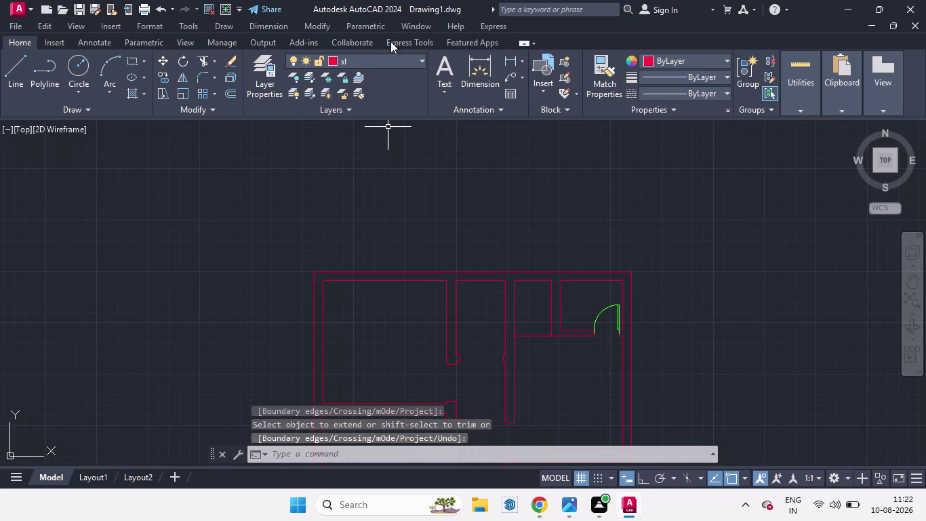
click(420, 61)
click(350, 92)
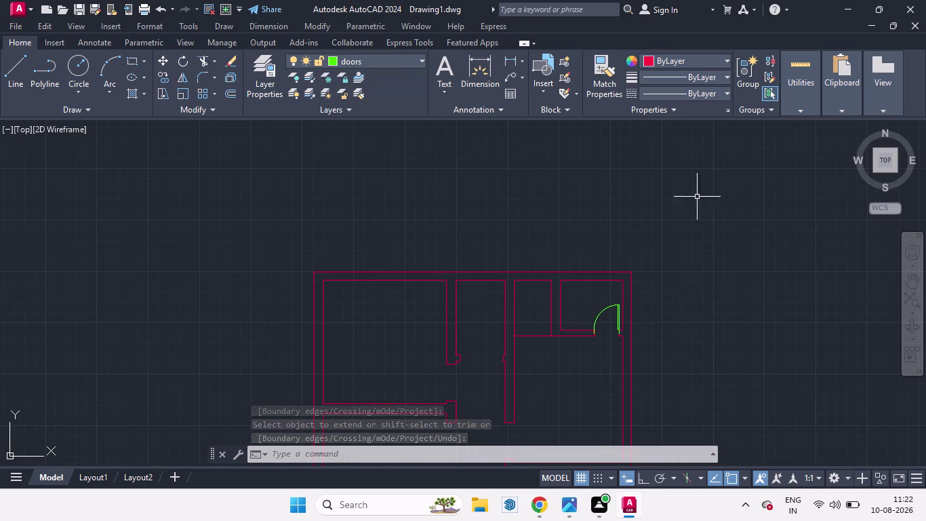
scroll(up, 3)
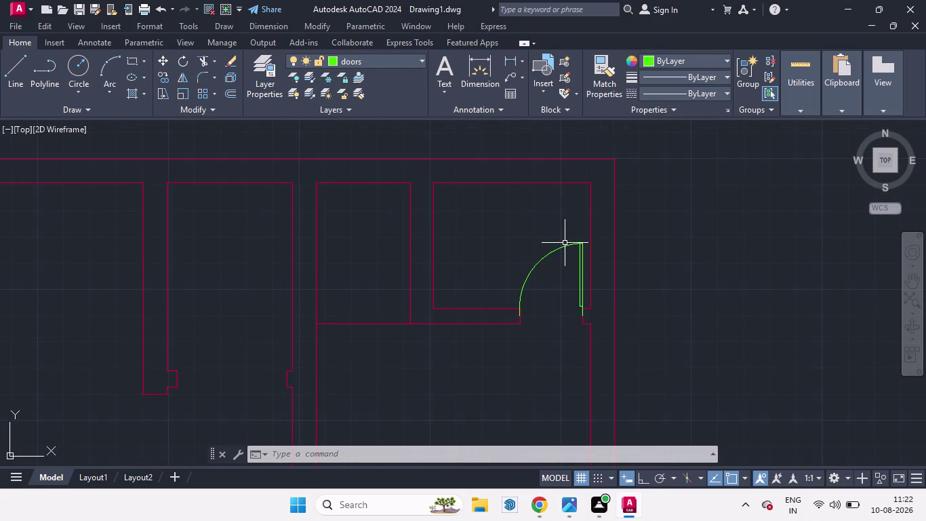
click(571, 245)
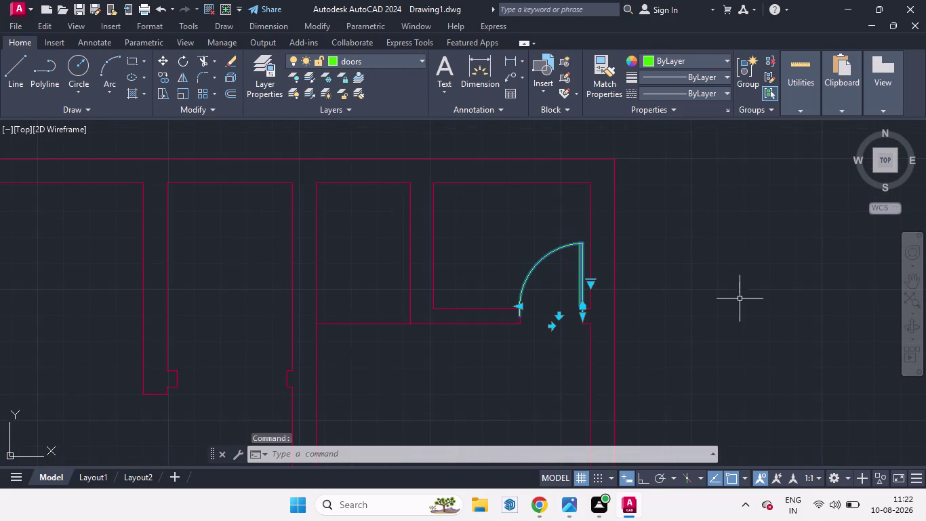
Copy the green door from its corner into the left room near its lower wall.
text(c)
text(o)
key(Return)
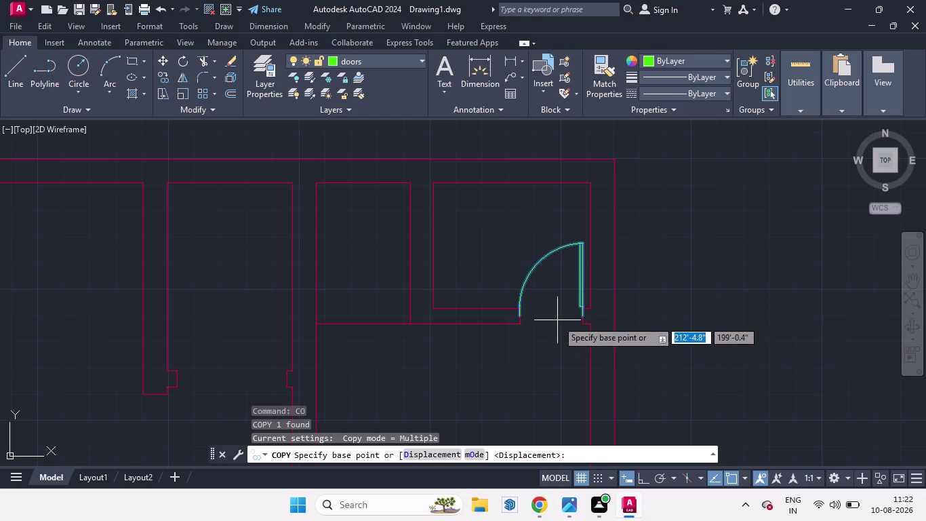
click(521, 316)
scroll(down, 3)
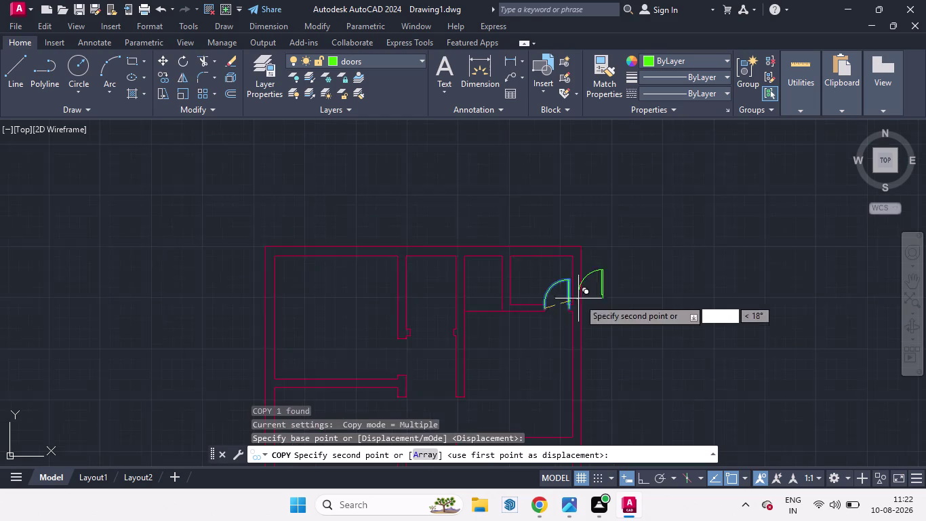
scroll(down, 3)
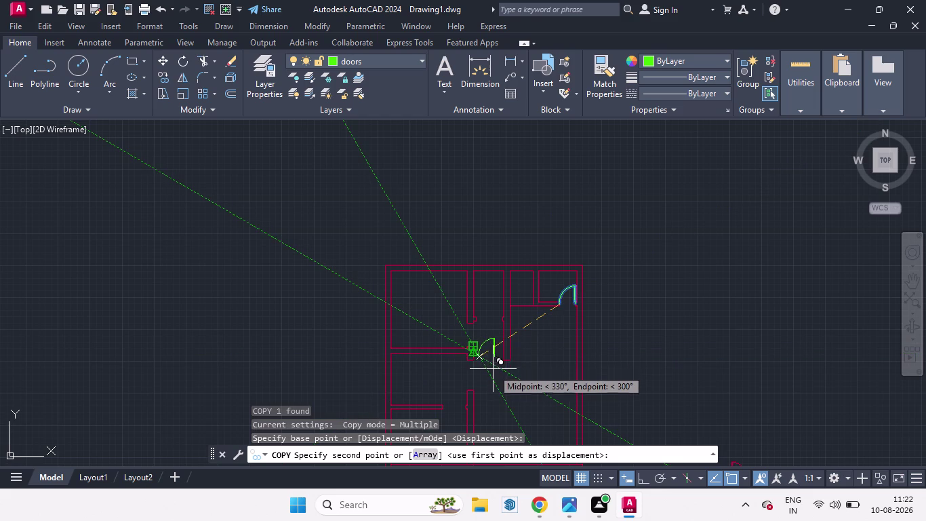
scroll(up, 3)
scroll(up, 3)
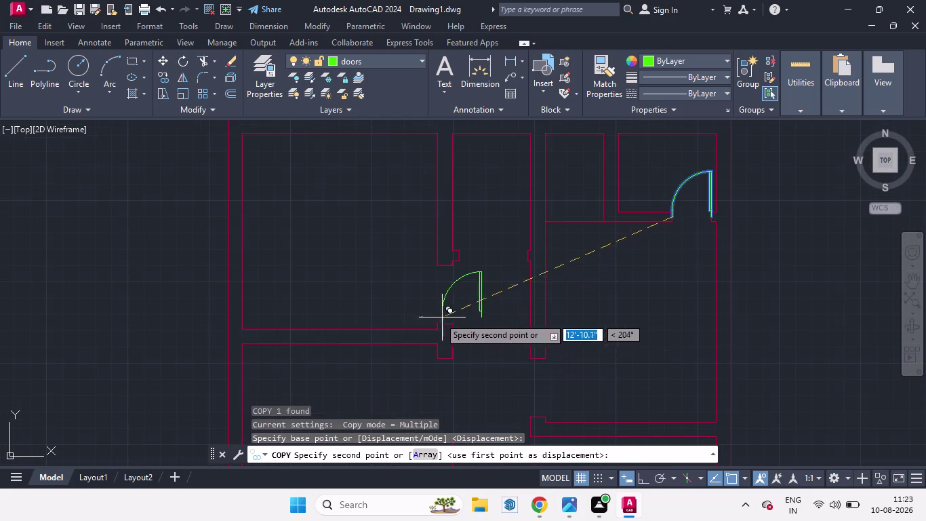
scroll(up, 3)
scroll(down, 3)
scroll(down, 3)
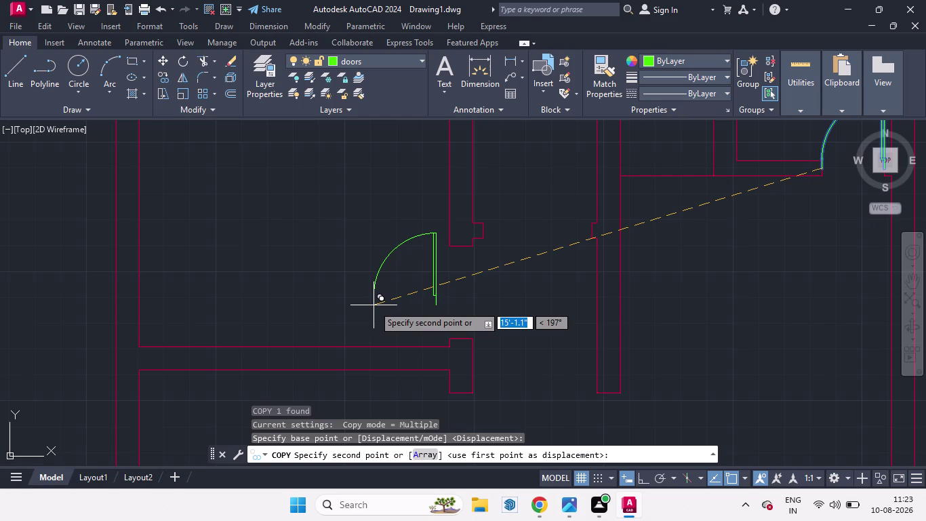
click(373, 305)
key(space)
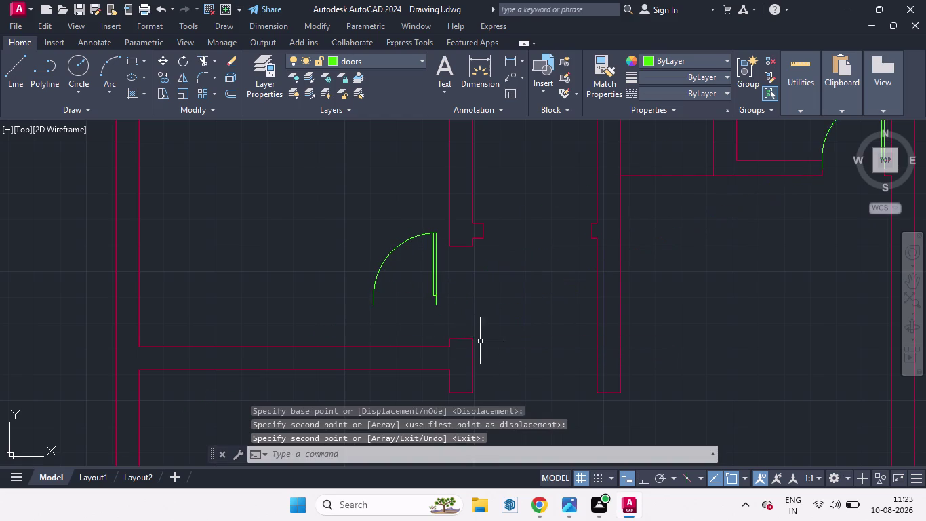
click(435, 301)
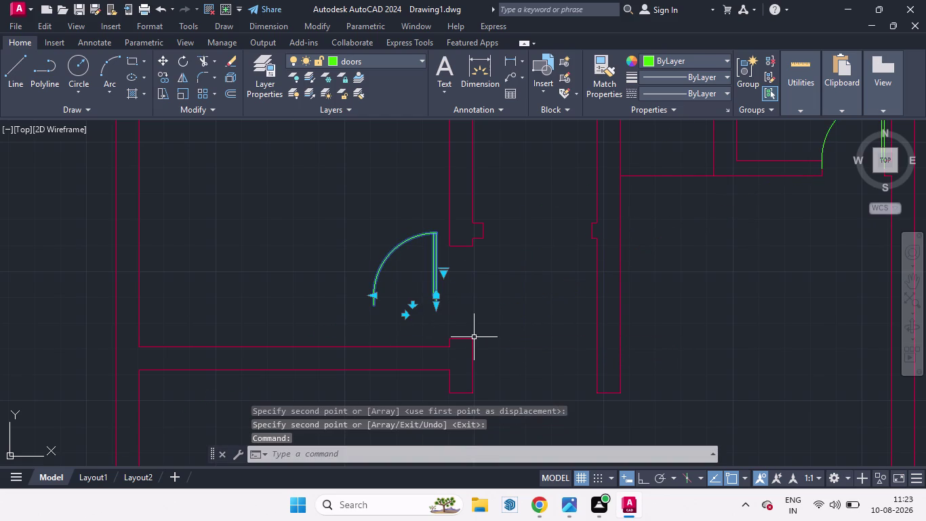
Rotate the copied door about its leaf end, then undo the unwanted rotation.
key(r)
key(o)
key(Return)
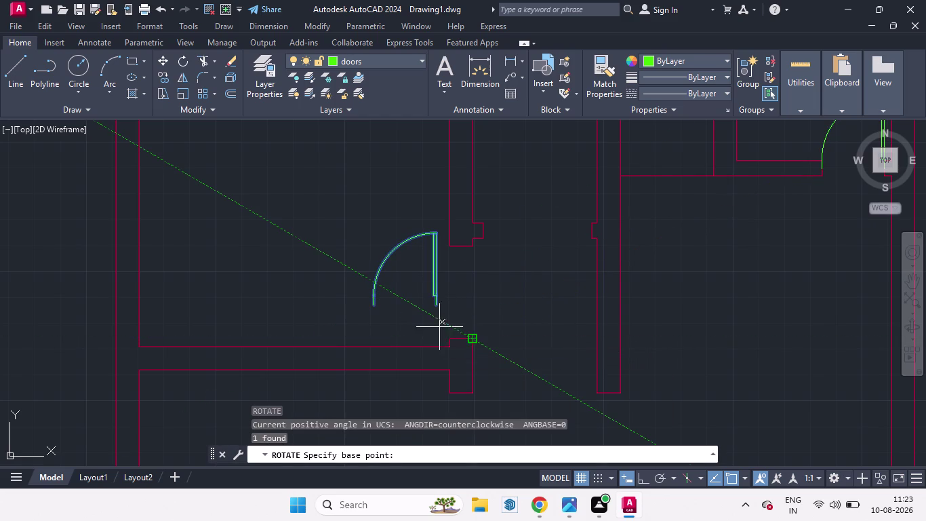
click(435, 311)
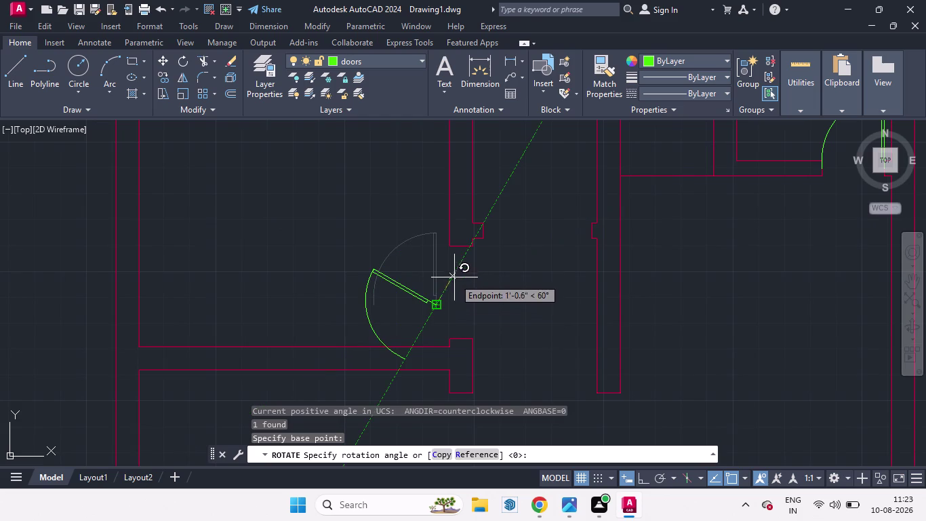
click(641, 480)
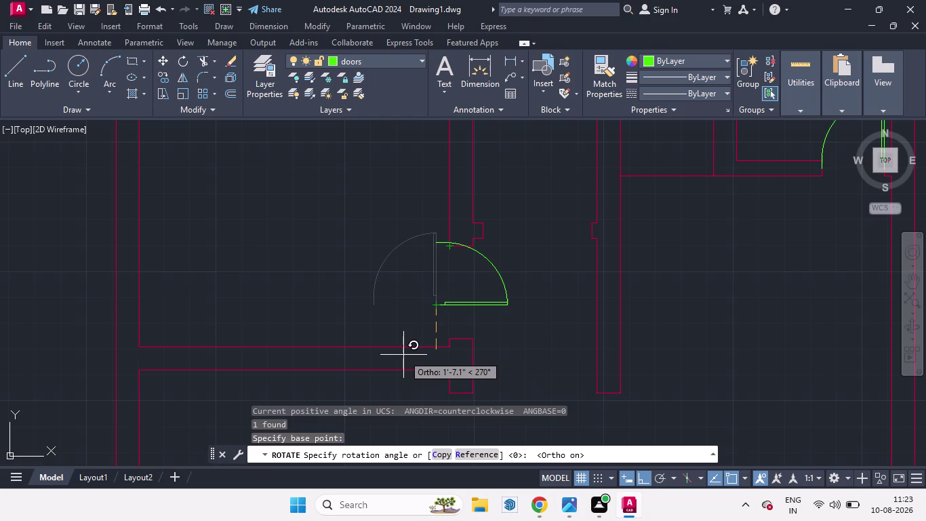
click(480, 190)
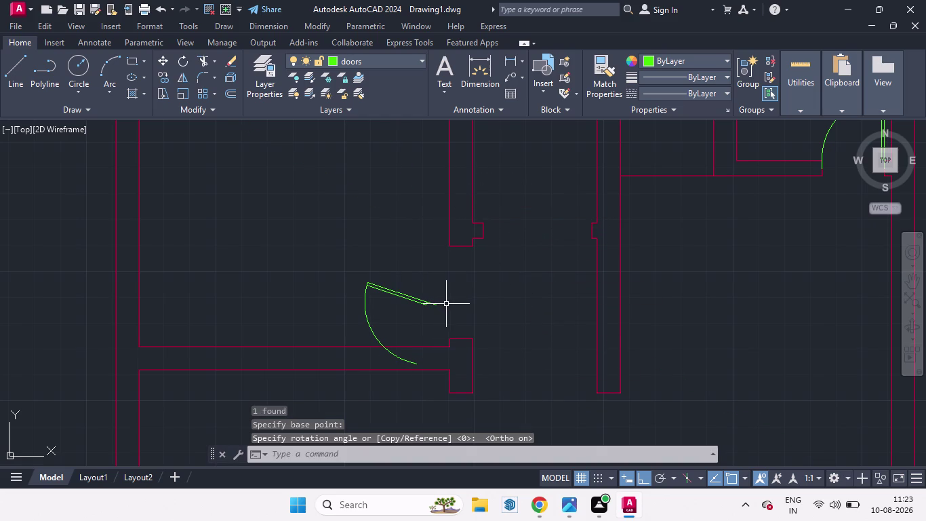
key(ctrl+z)
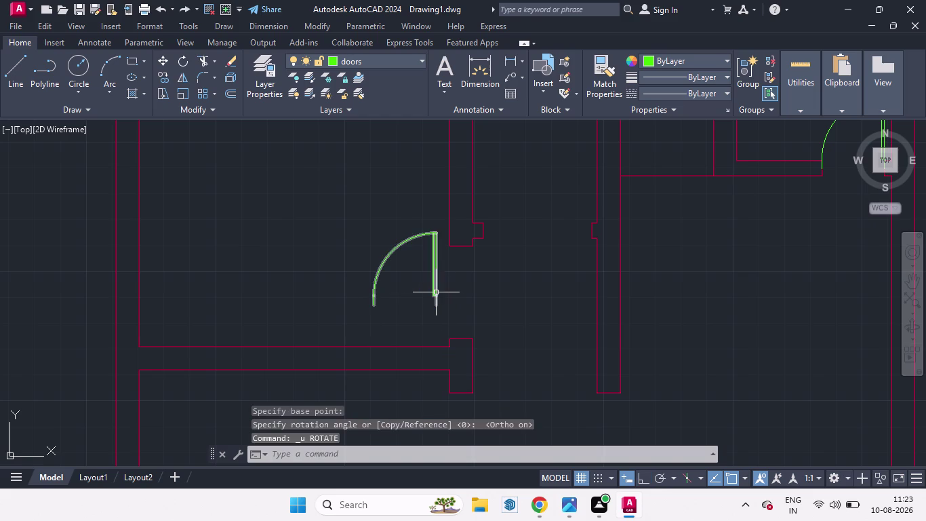
With Ortho on, rotate the door 90° about the leaf's lower end.
click(436, 293)
click(640, 479)
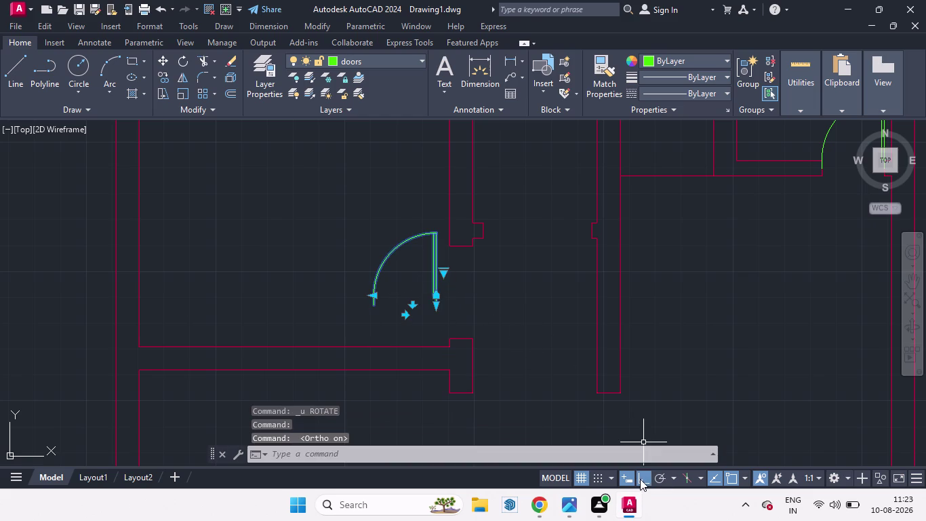
key(r)
key(o)
key(Return)
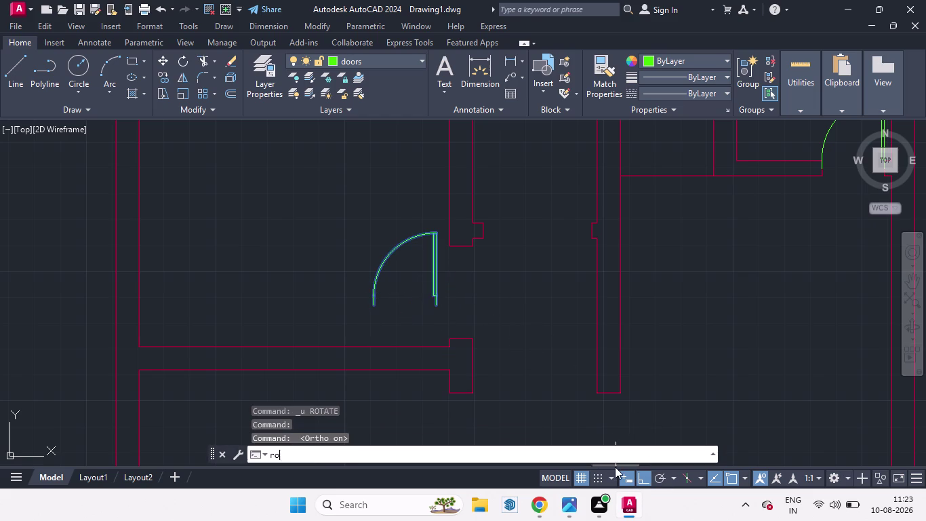
click(437, 309)
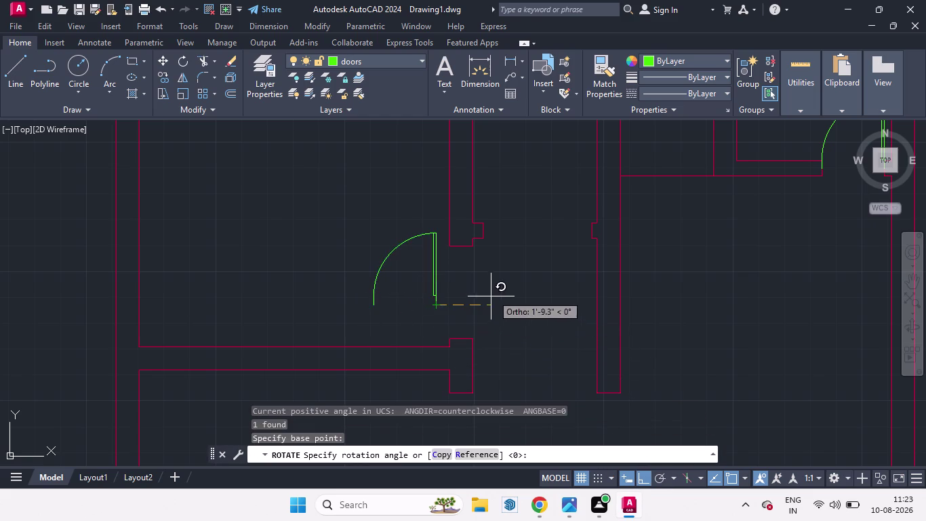
click(438, 191)
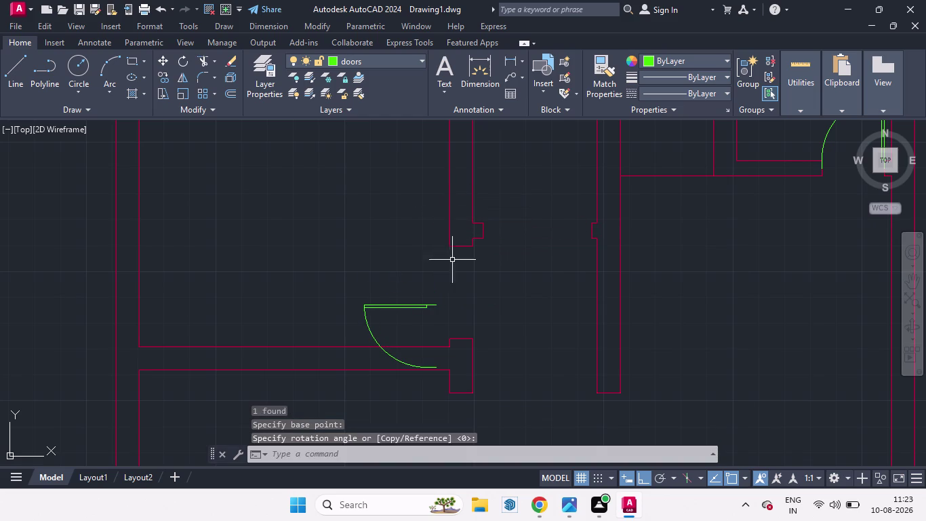
click(426, 306)
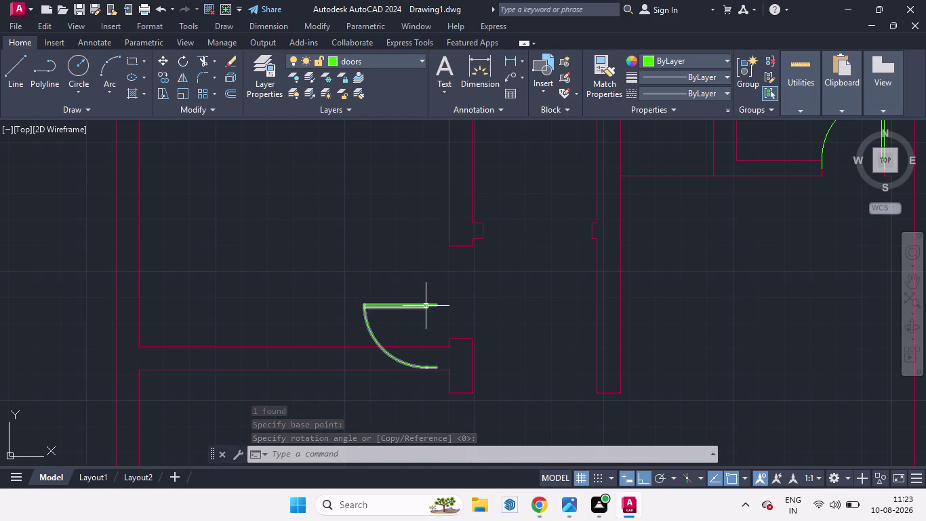
Mirror the copied door with MI so it swings upward, erasing the original.
text(mi)
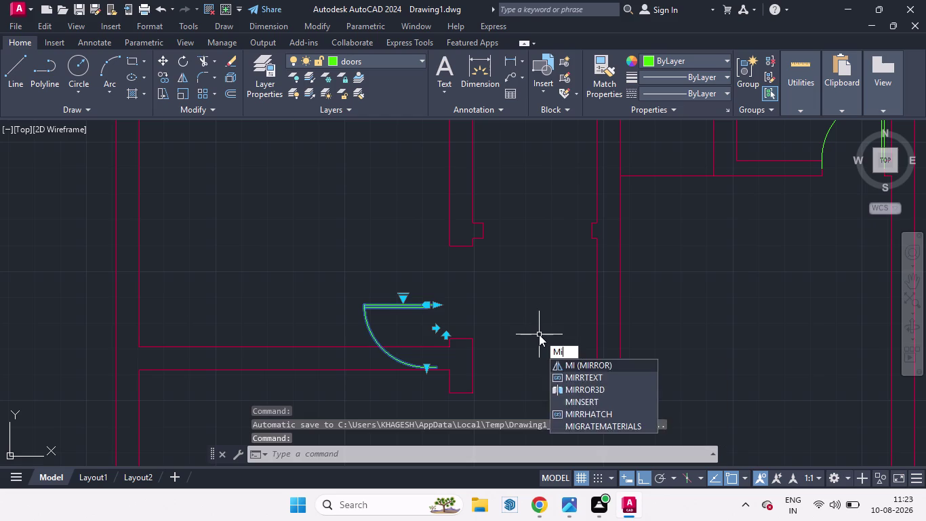
key(Return)
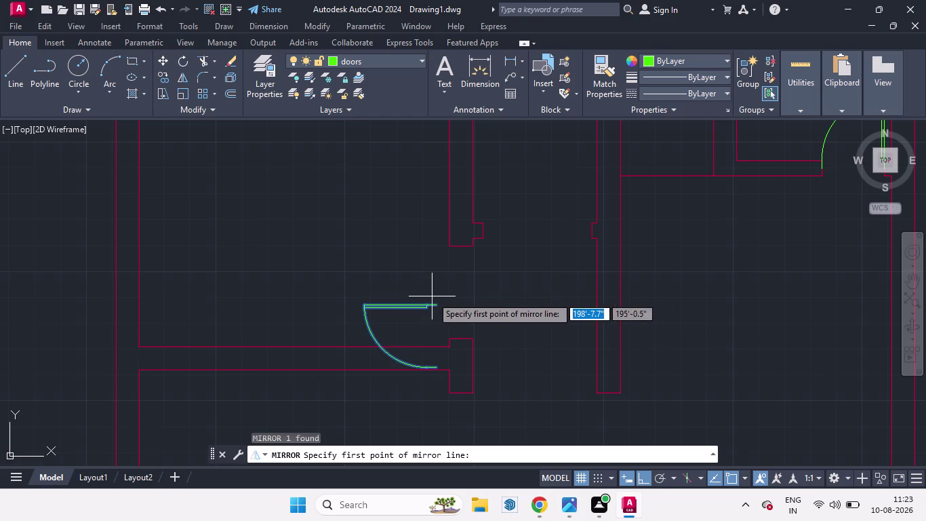
click(438, 303)
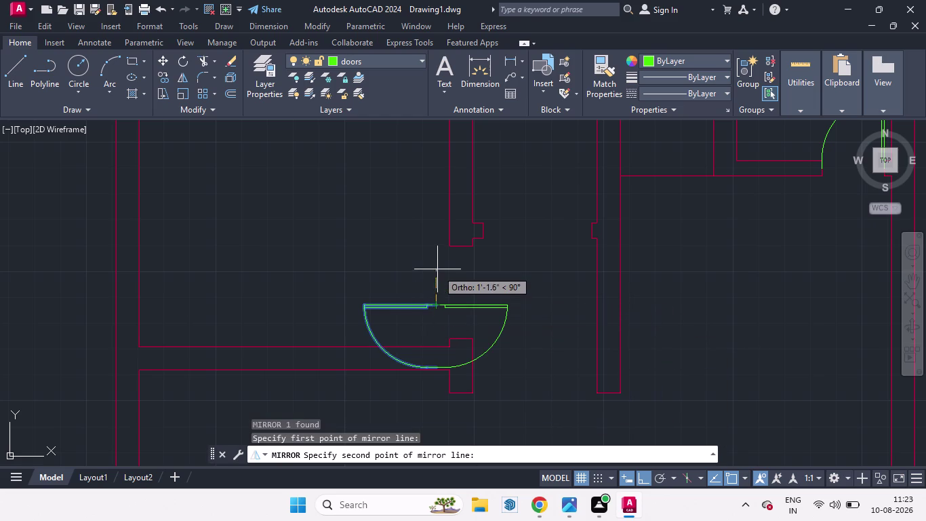
click(344, 259)
drag(377, 289, 344, 259)
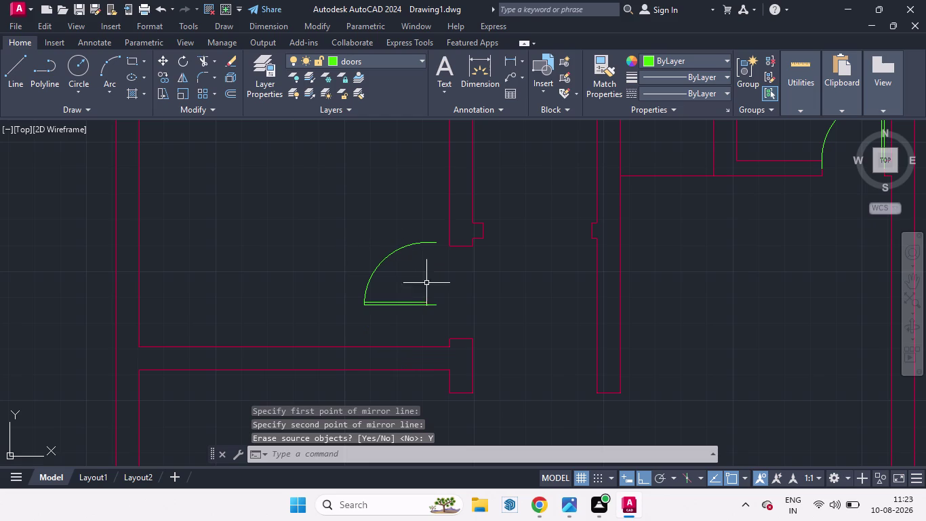
click(431, 304)
key(m)
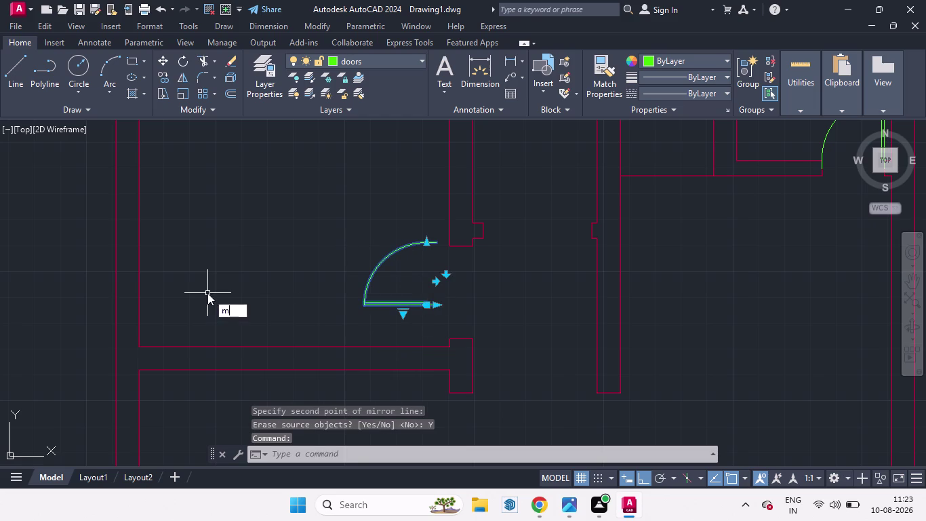
key(Return)
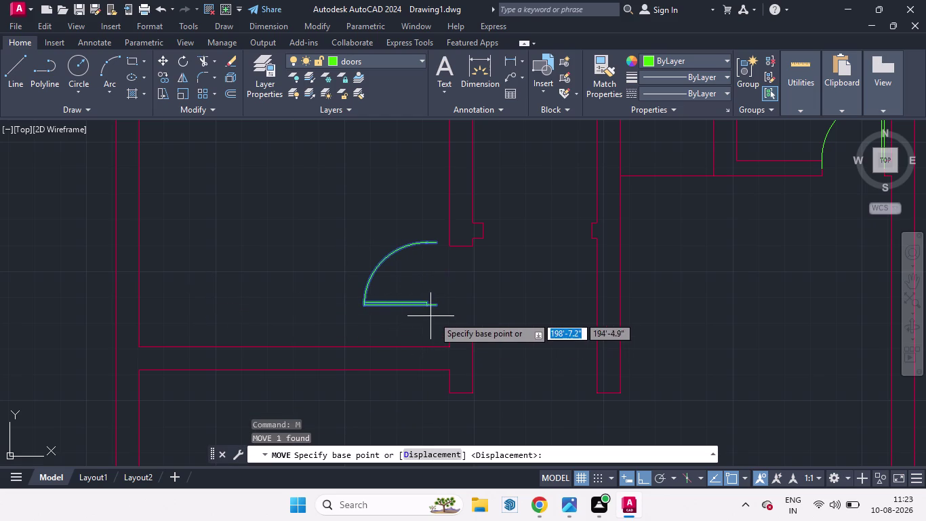
Move the door from its leaf end to the wall opening's corner.
click(439, 308)
scroll(up, 3)
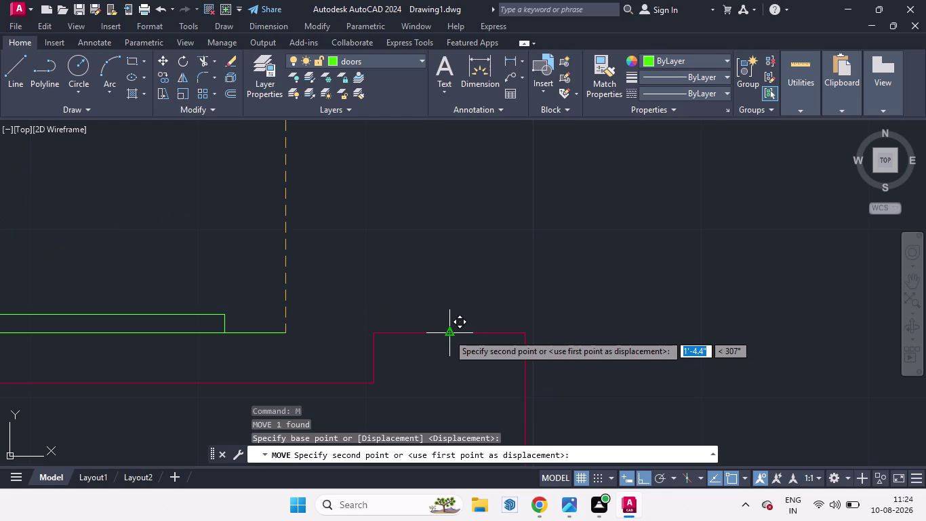
click(449, 333)
scroll(down, 3)
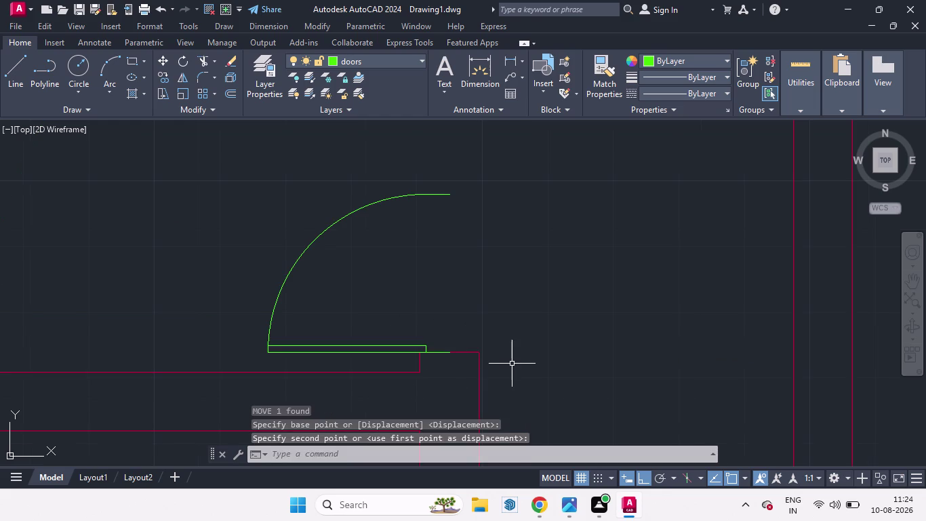
Scale the door from its leaf end to fit the upper-left room's opening.
text(sc)
key(Return)
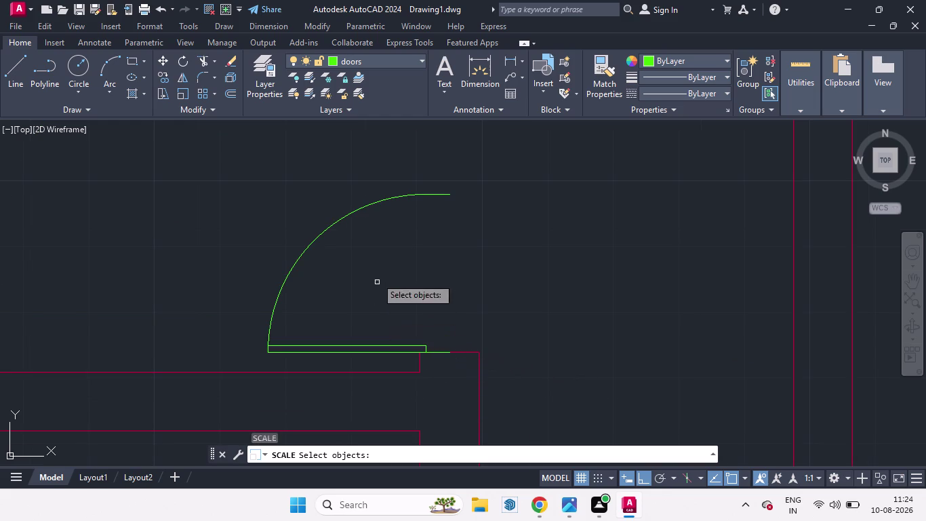
click(368, 205)
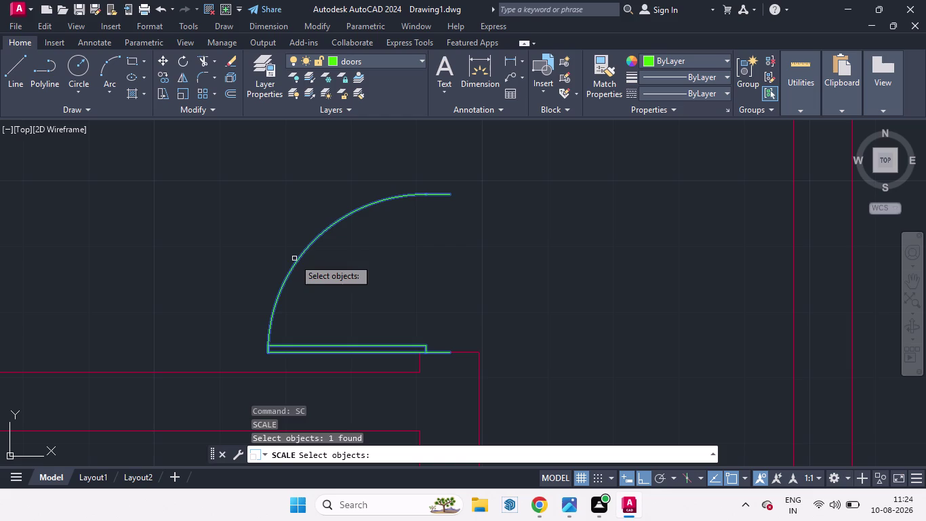
key(Return)
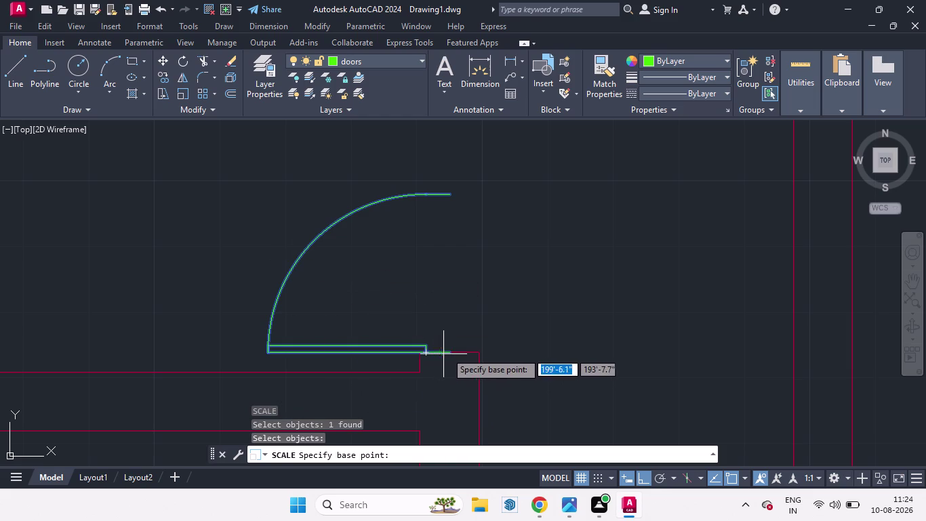
click(451, 351)
scroll(down, 3)
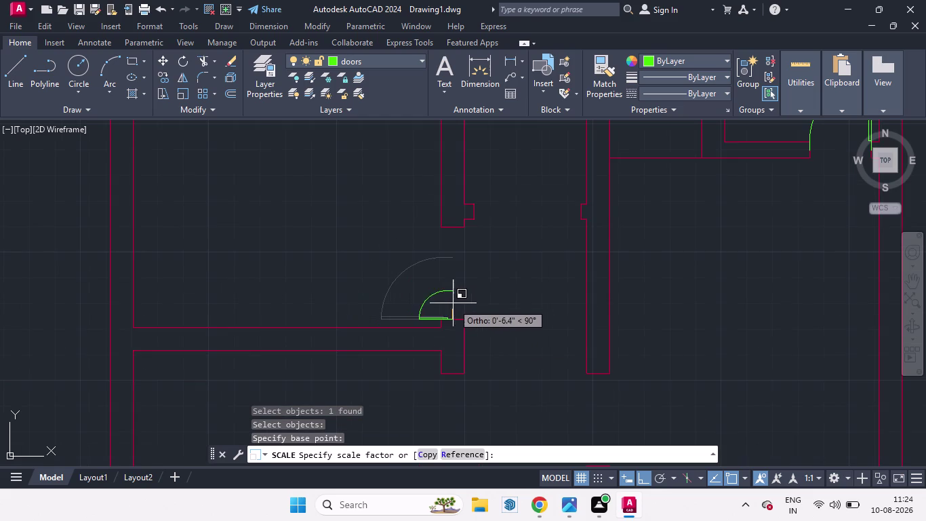
click(464, 266)
scroll(down, 3)
scroll(down, 3)
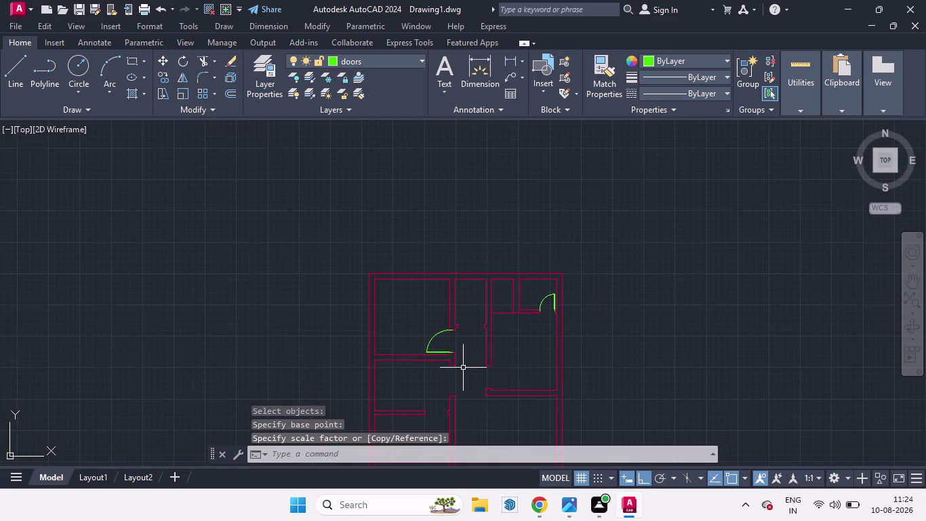
scroll(up, 3)
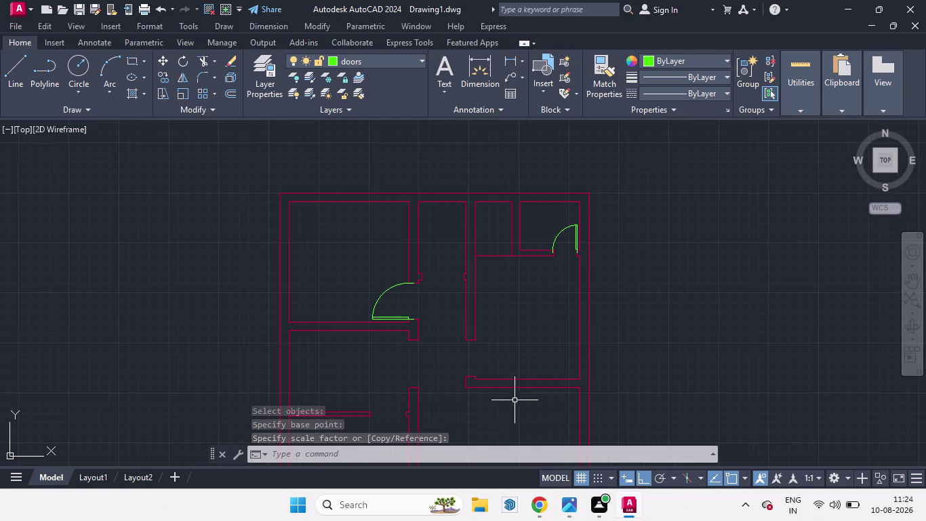
scroll(down, 3)
scroll(up, 3)
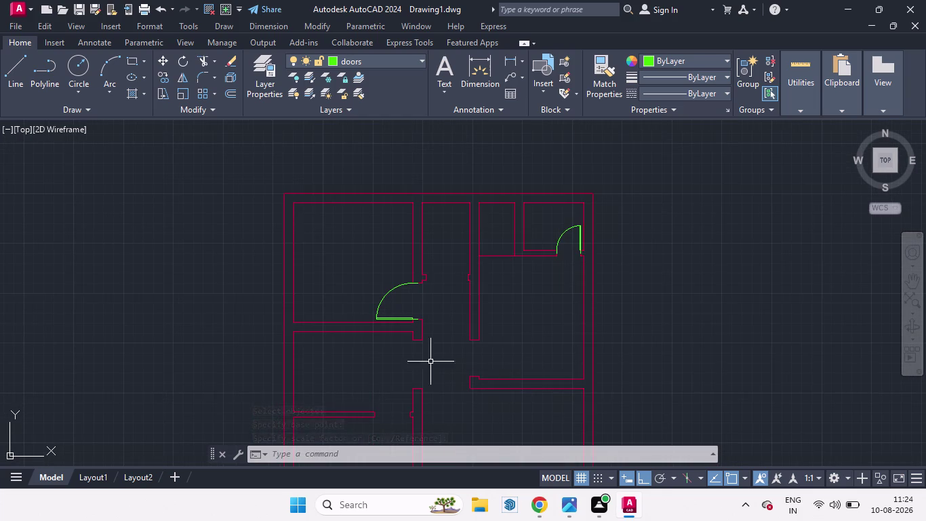
click(386, 295)
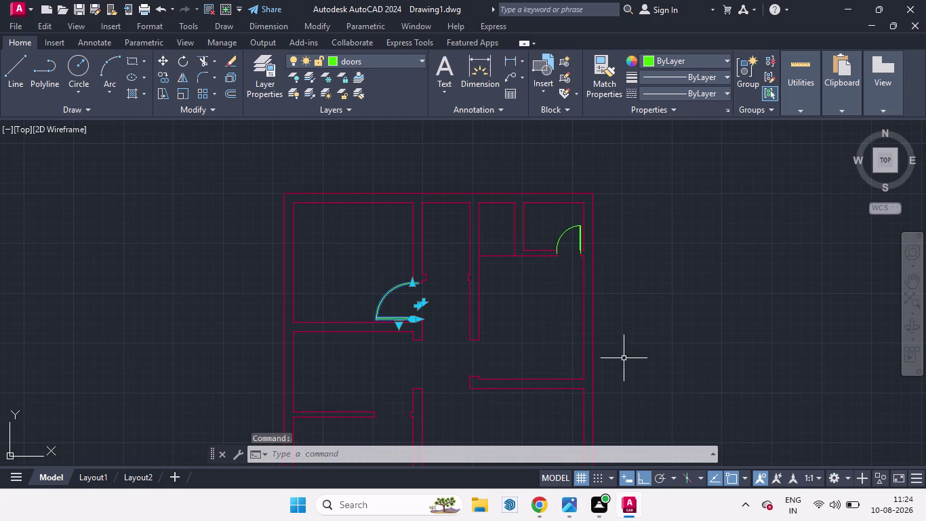
Copy the door from its leaf end into the central room to the right.
text(co)
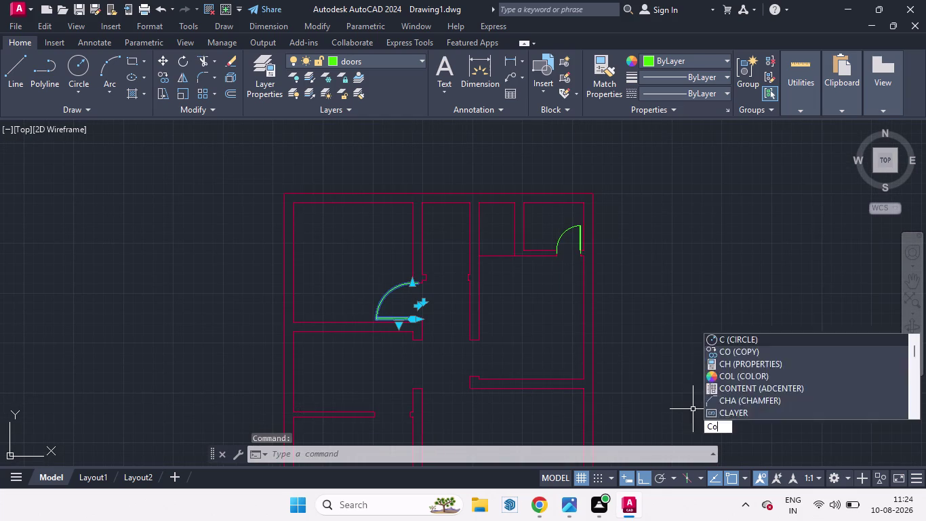
key(Return)
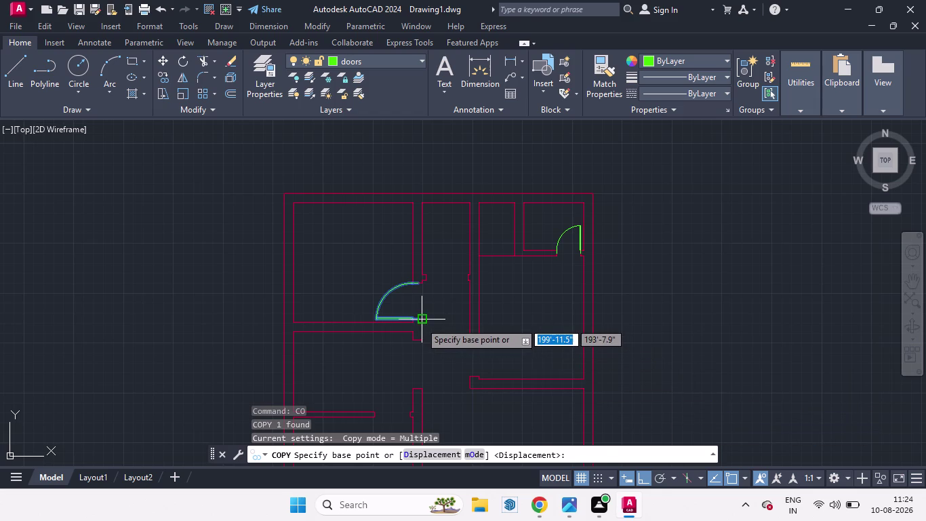
click(420, 322)
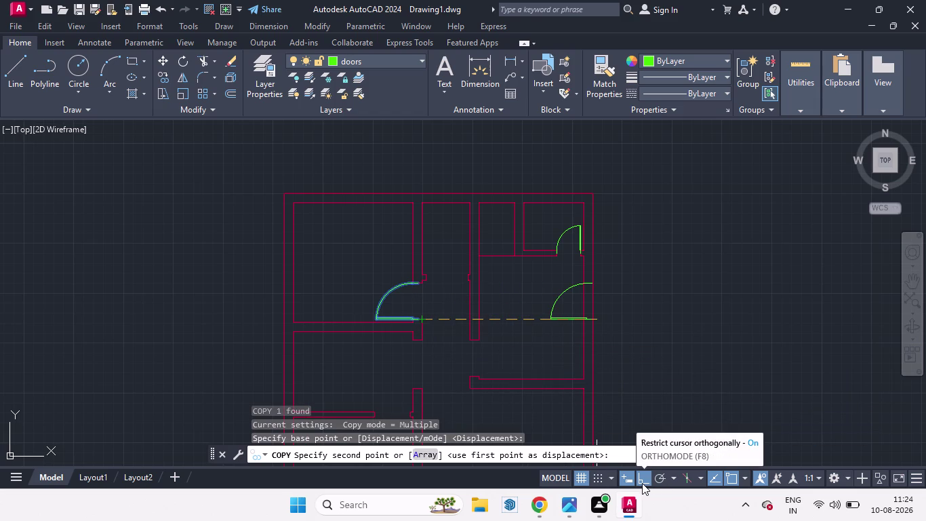
click(547, 410)
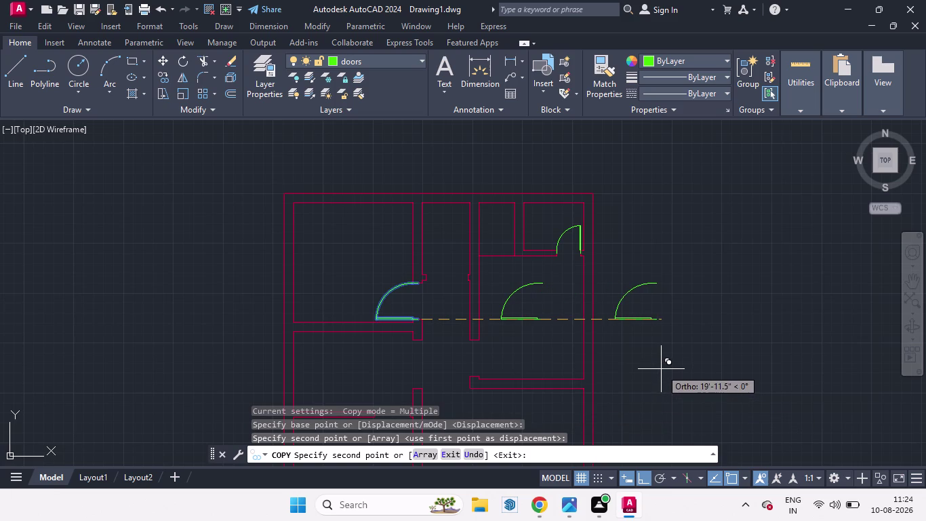
key(space)
click(521, 316)
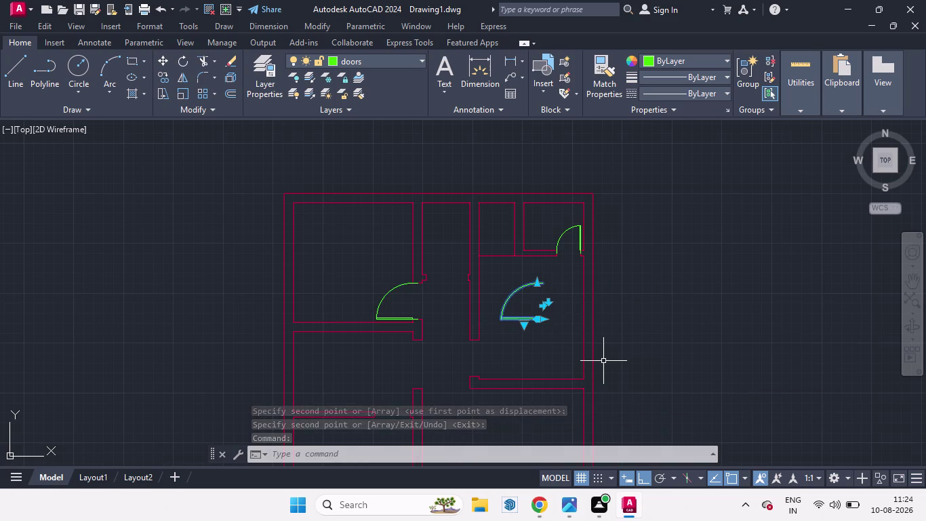
Rotate the copied door about its corner, then undo the rotation.
text(ro)
key(Return)
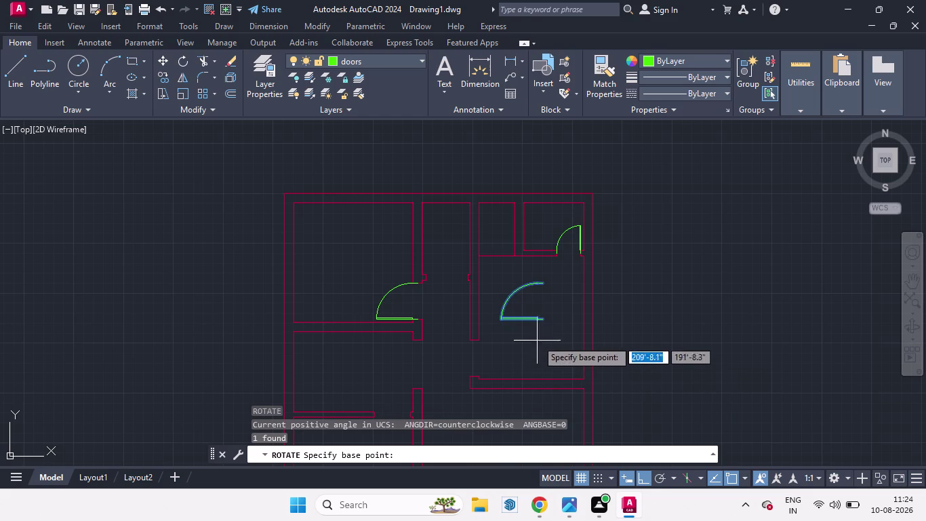
click(545, 316)
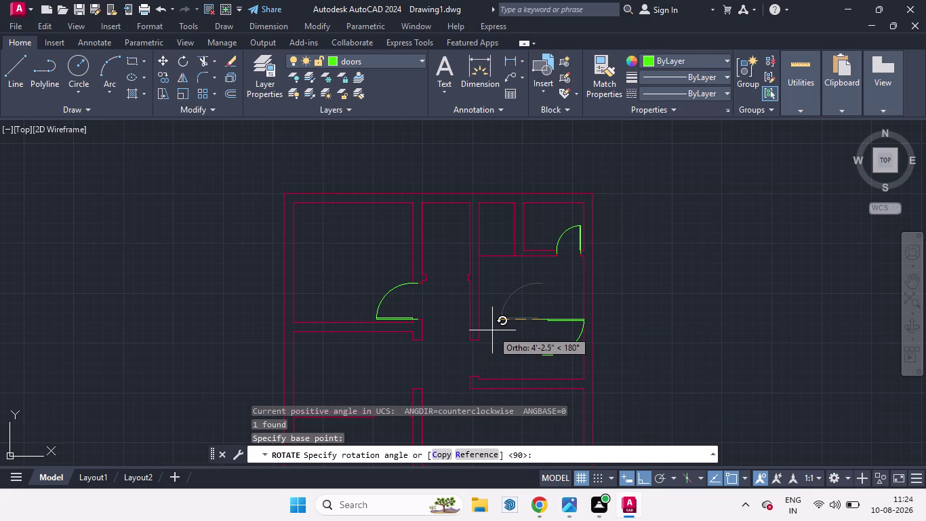
click(506, 290)
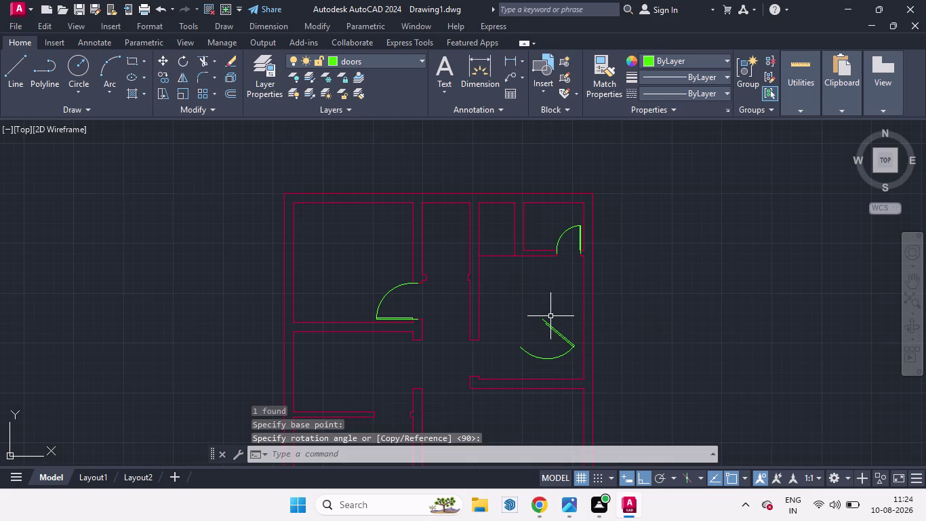
key(ctrl+z)
click(532, 319)
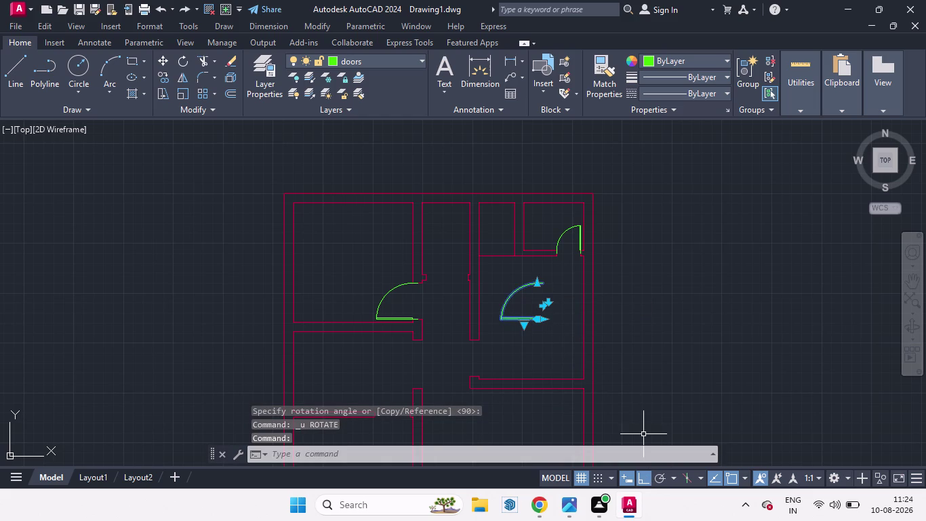
Mirror the copied door about a vertical line through its leaf end, erasing the original.
text(mi)
key(Return)
click(545, 321)
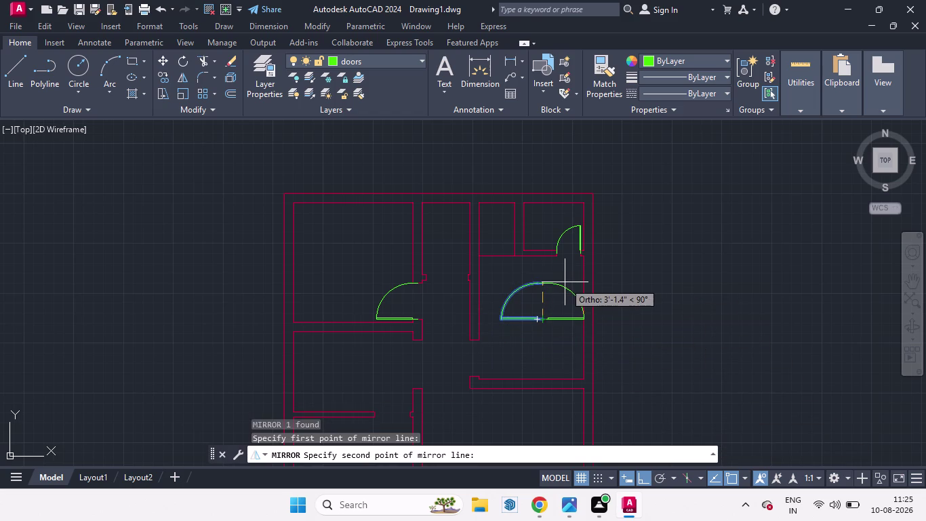
click(565, 282)
drag(597, 316, 565, 283)
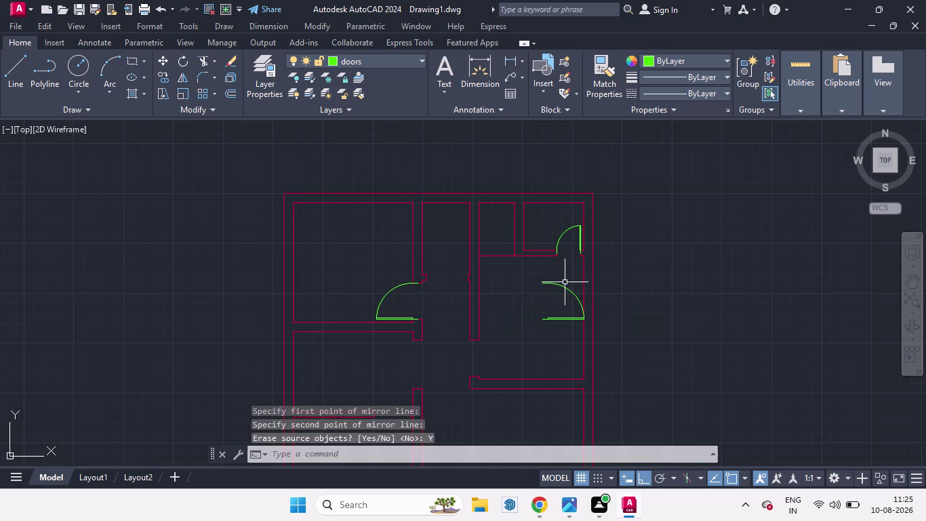
click(552, 317)
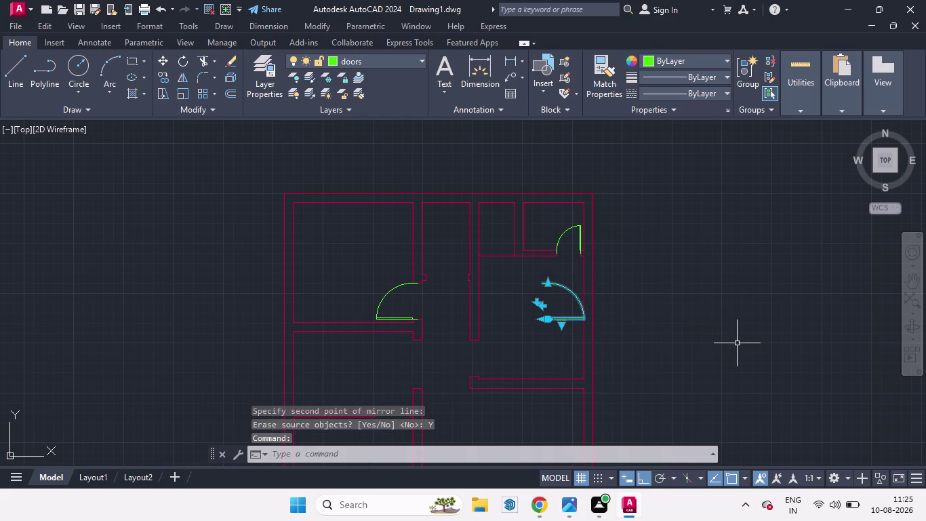
key(m)
key(Return)
click(644, 478)
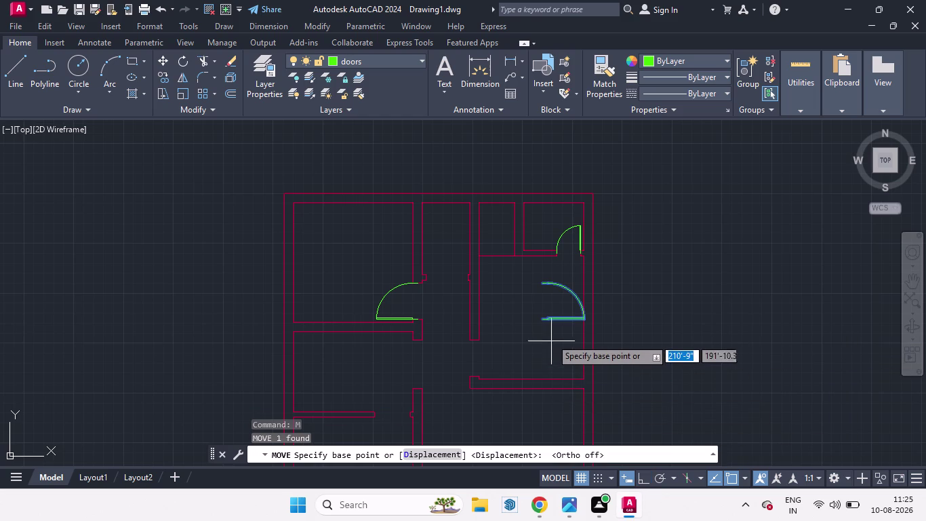
Move the flipped door from its corner base point to a new spot beside the plan.
click(547, 322)
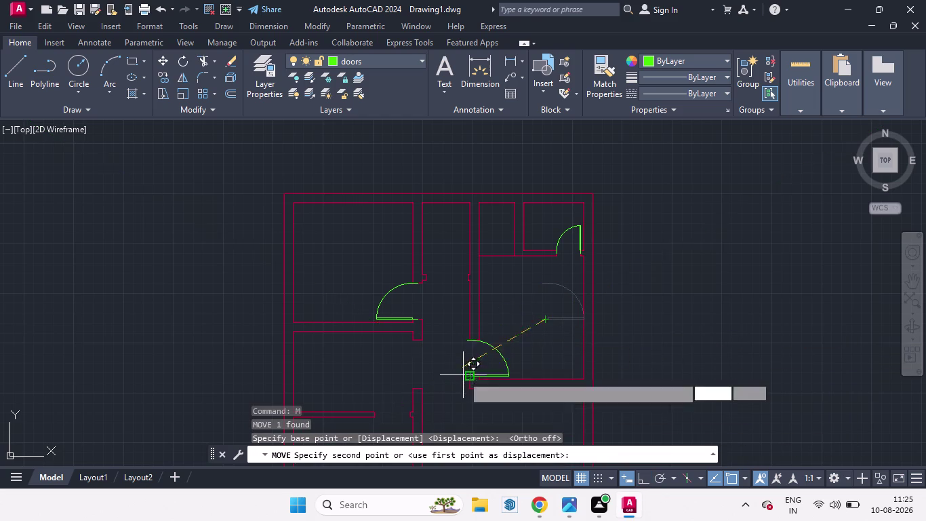
scroll(up, 3)
scroll(up, 3)
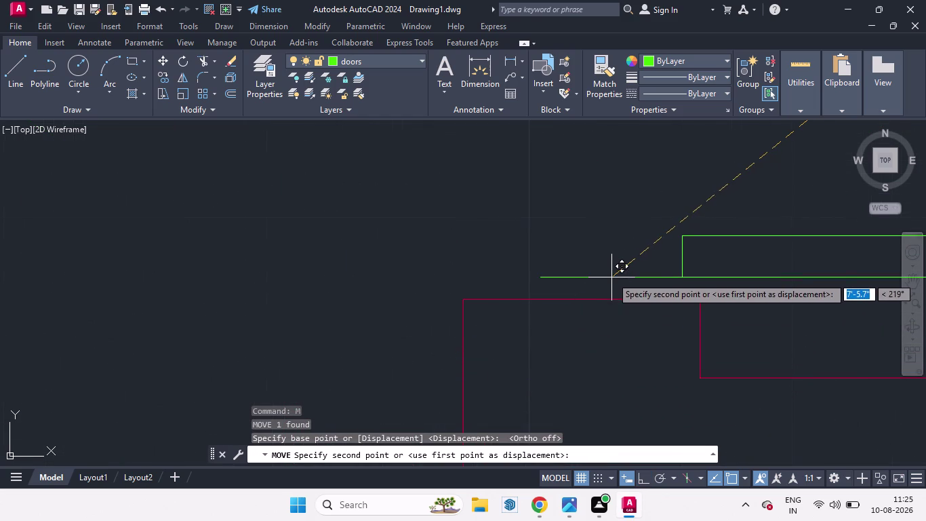
key(space)
scroll(down, 3)
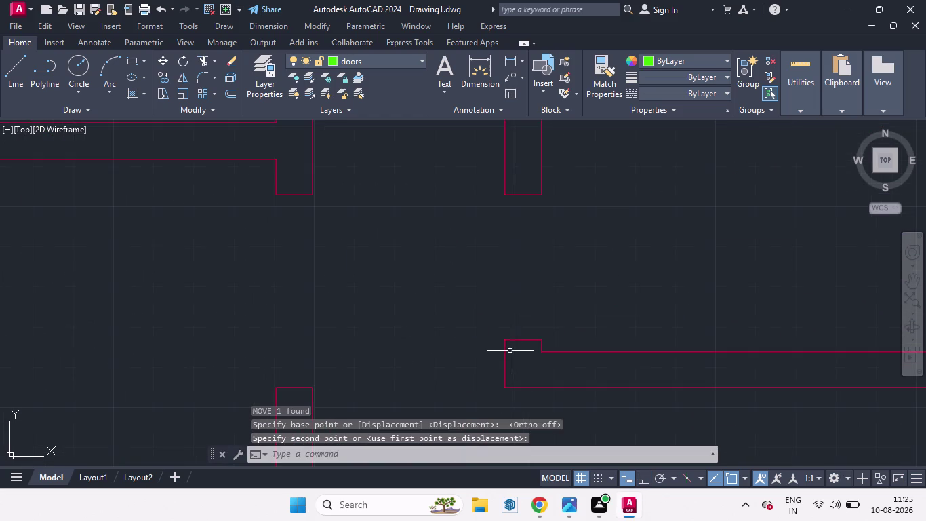
scroll(down, 3)
scroll(down, 3)
scroll(up, 3)
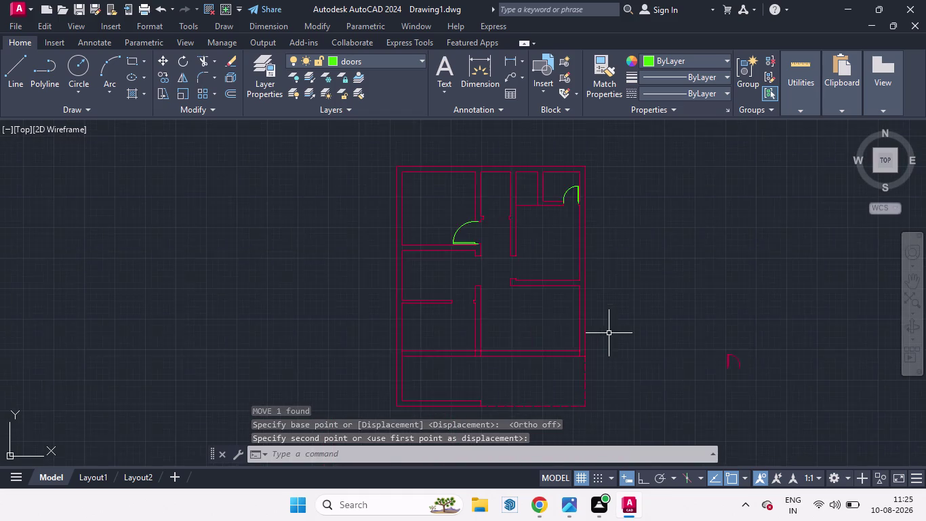
scroll(up, 3)
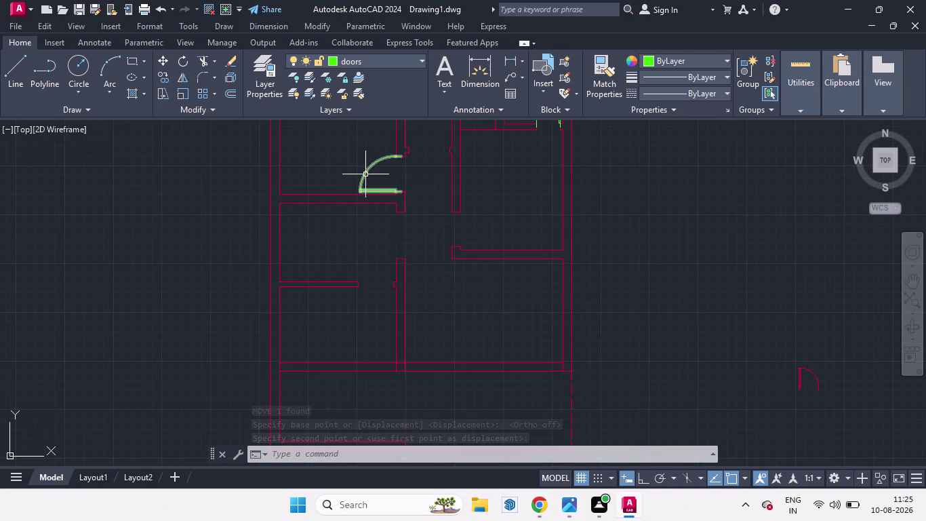
Select the upper-left room's door and start MIRROR on it.
click(366, 174)
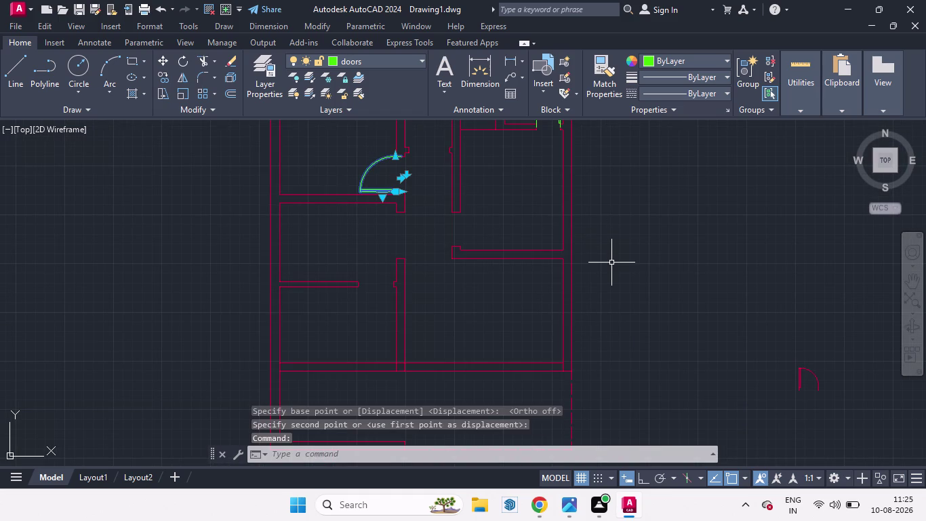
text(mi)
key(Return)
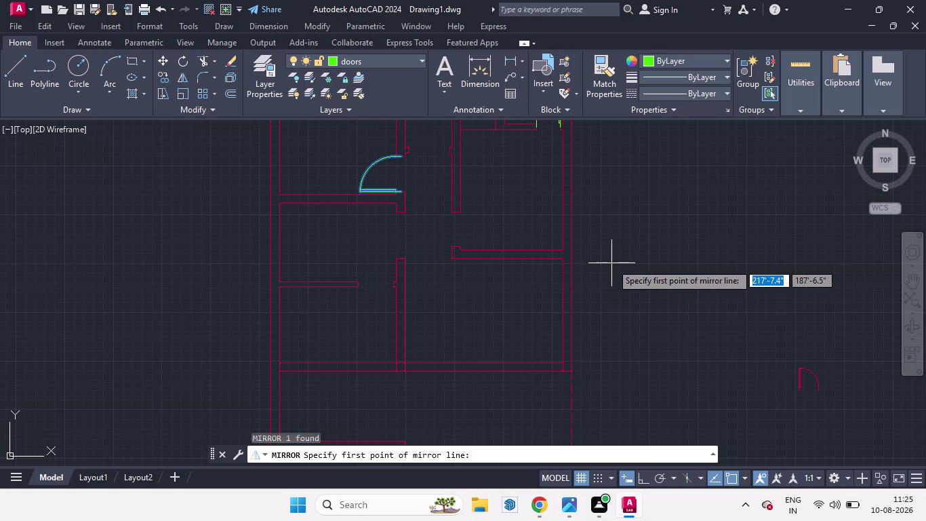
Mirror the door about a horizontal line along its leaf with Ortho on, keeping the original.
click(401, 188)
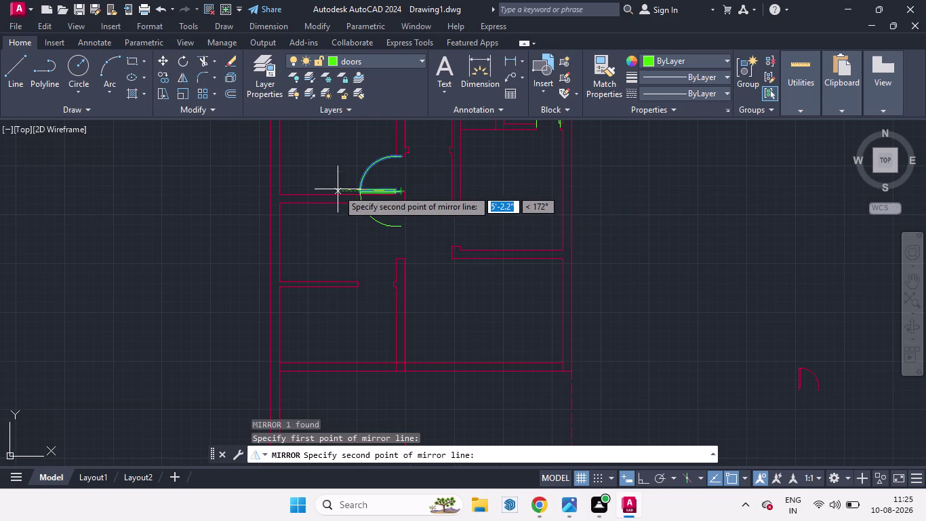
click(641, 482)
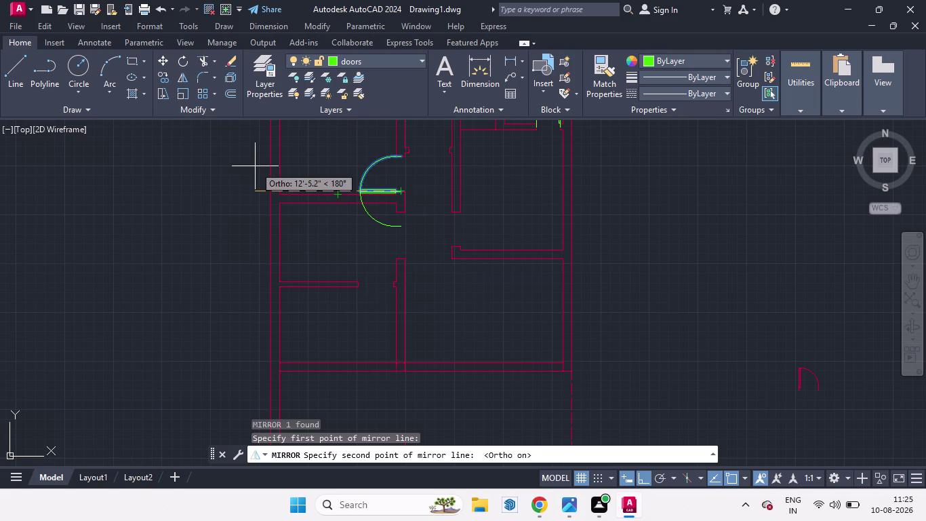
click(255, 166)
drag(279, 213, 255, 166)
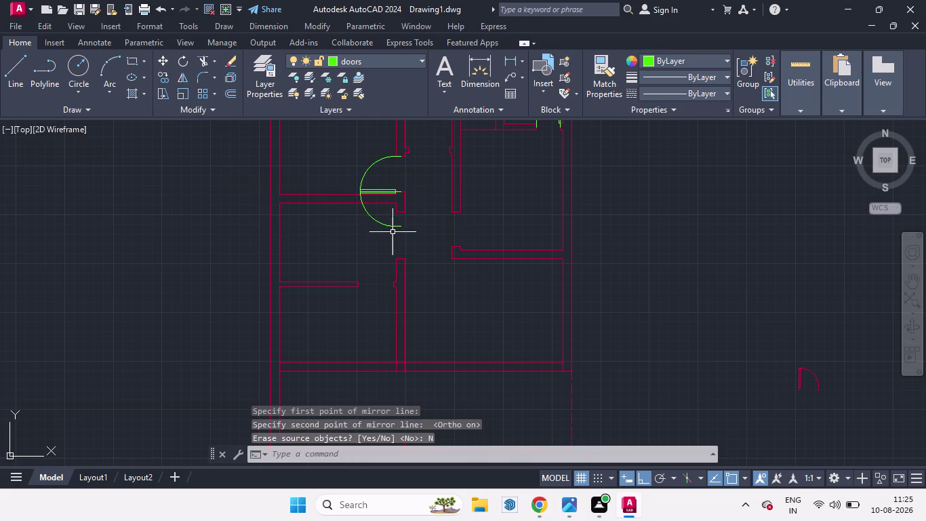
Move the mirrored door copy from its hinge corner further to the right.
click(395, 225)
key(m)
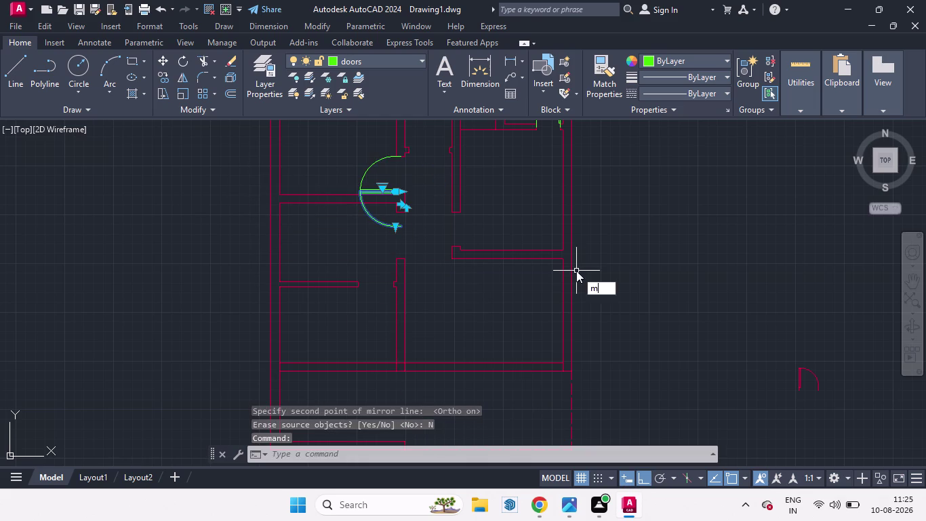
key(Return)
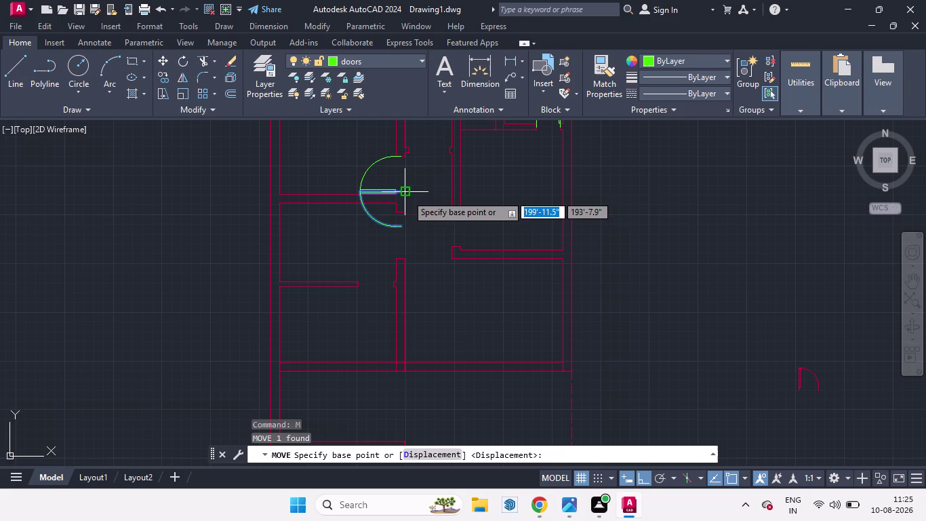
click(404, 195)
click(478, 237)
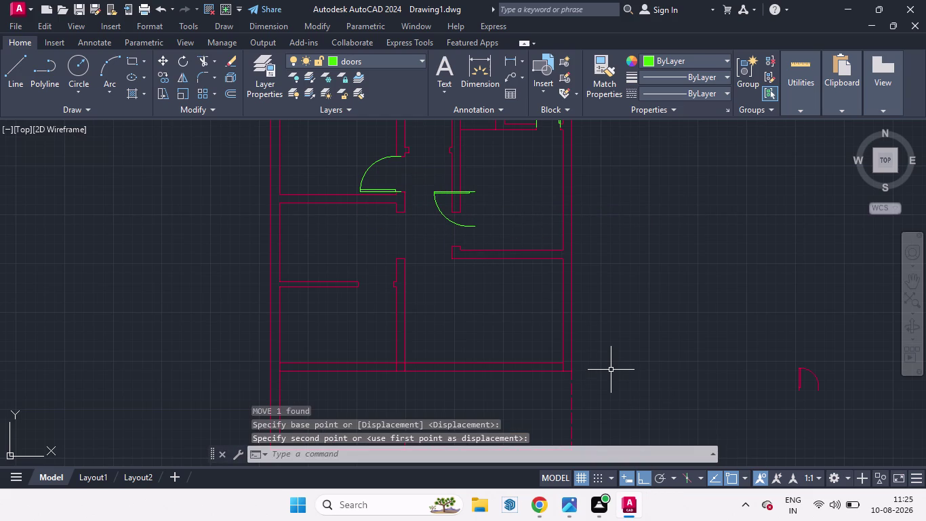
Rotate the second door about its hinge so it swings upward.
key(r)
key(o)
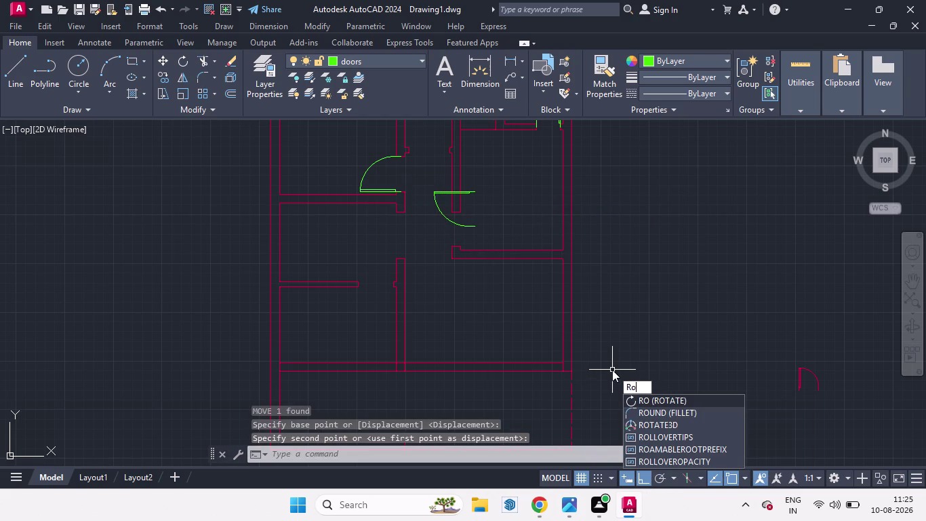
key(Return)
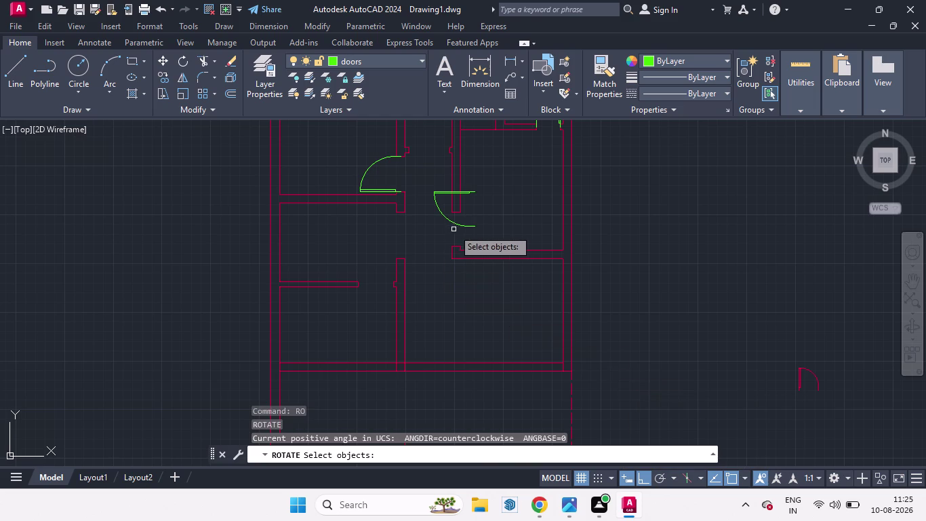
click(463, 226)
key(Return)
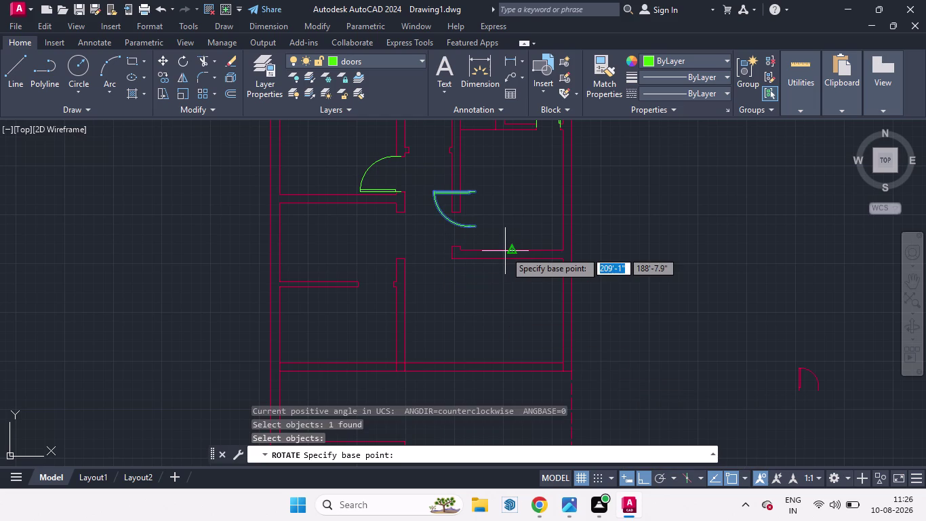
click(473, 194)
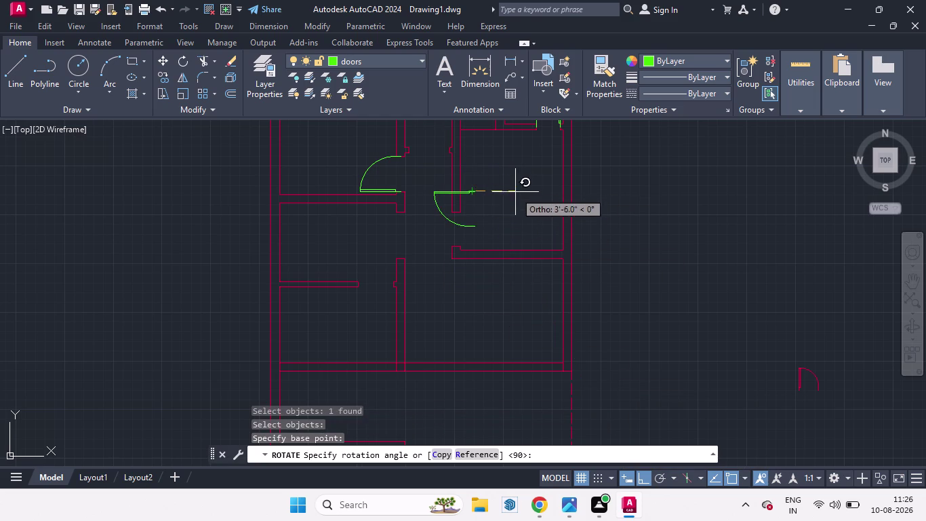
click(430, 220)
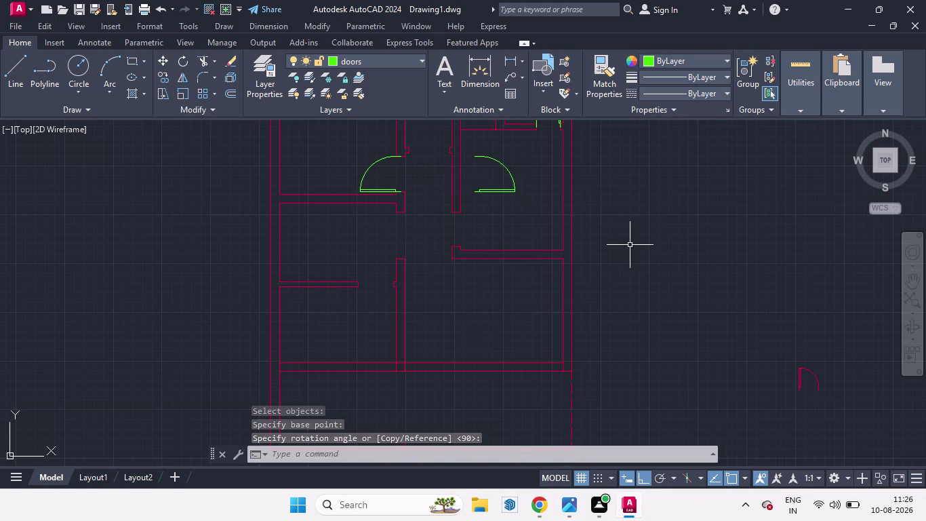
Move the rotated door from its hinge corner down into the lower wall opening.
key(m)
key(Return)
click(483, 193)
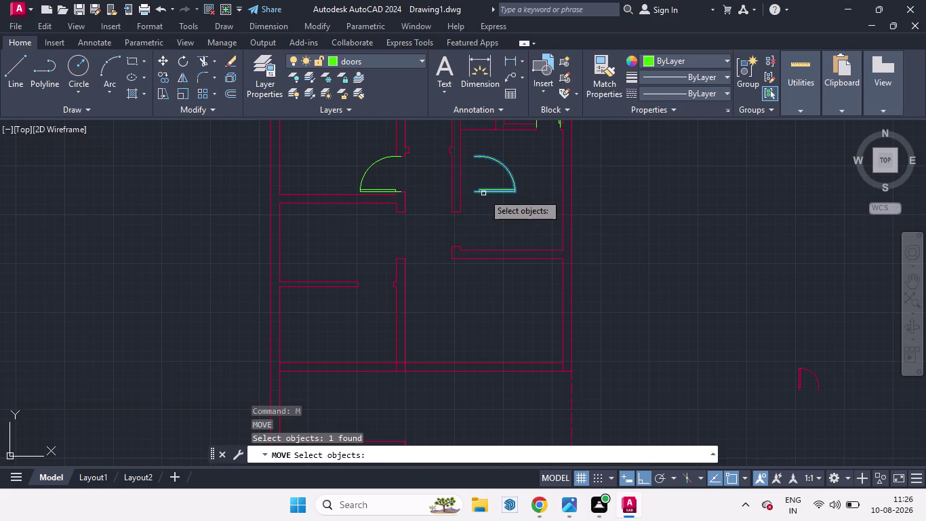
key(Return)
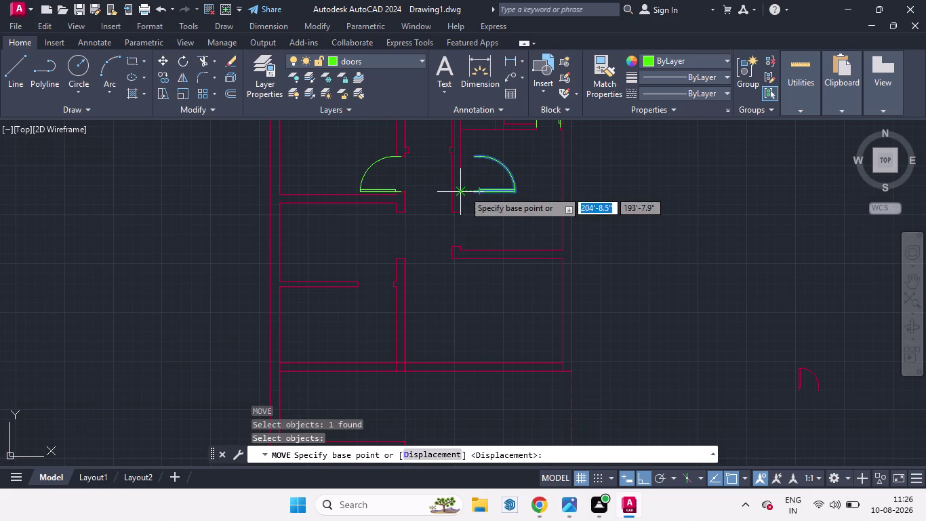
scroll(up, 3)
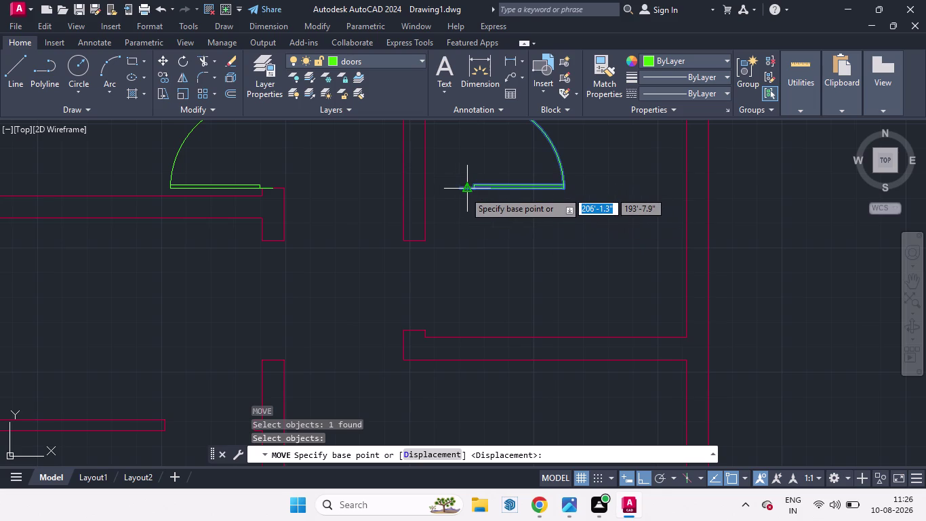
click(459, 191)
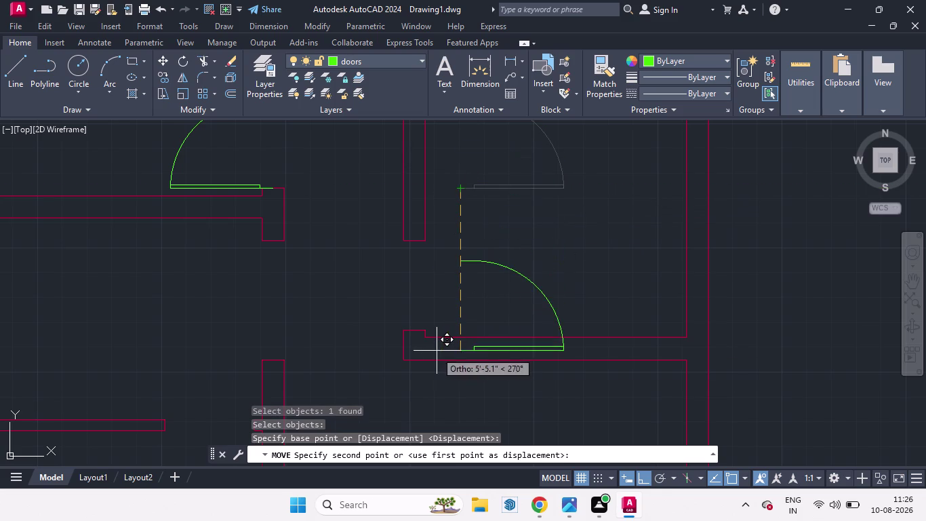
scroll(up, 3)
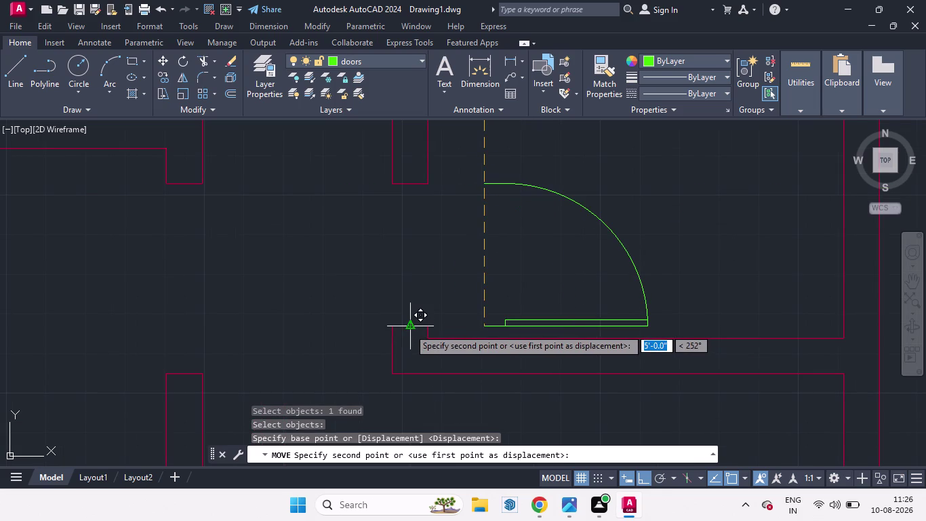
click(409, 328)
scroll(down, 3)
scroll(down, 3)
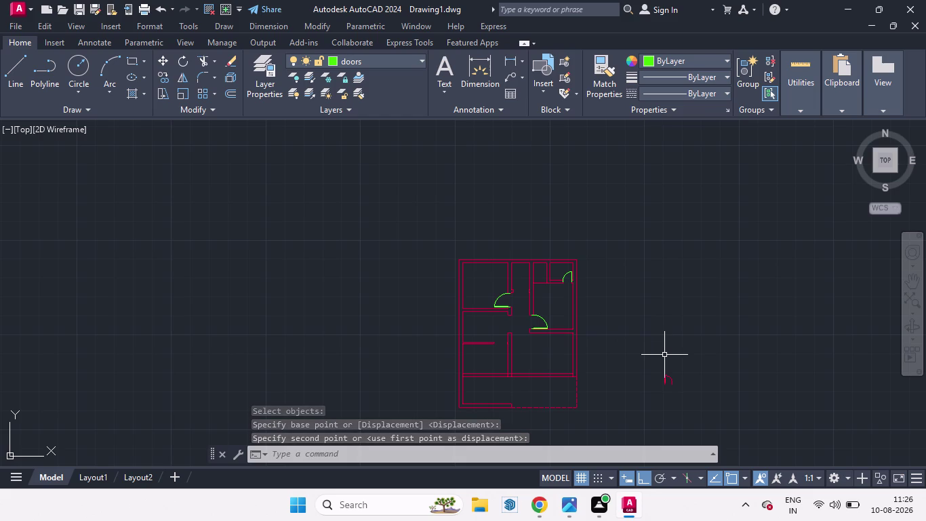
Repeat the move command and pick the lower door again.
key(space)
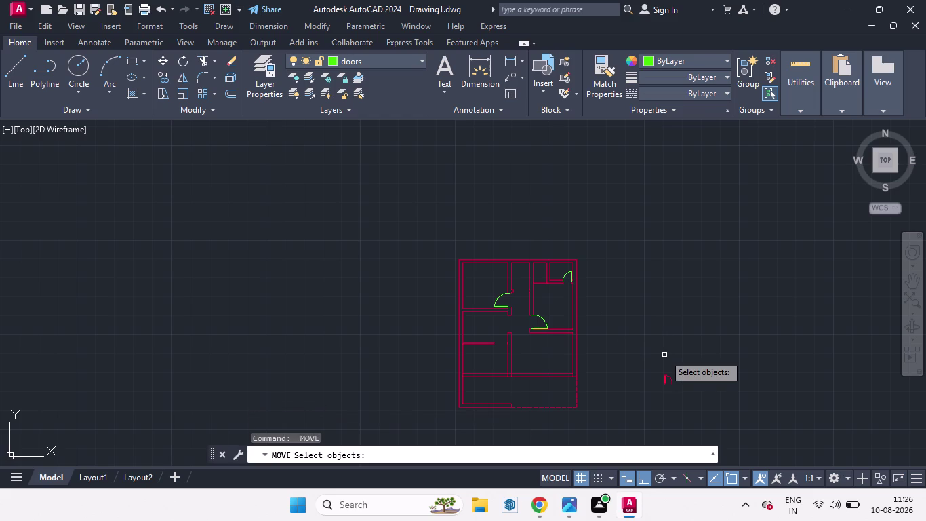
key(l)
key(Return)
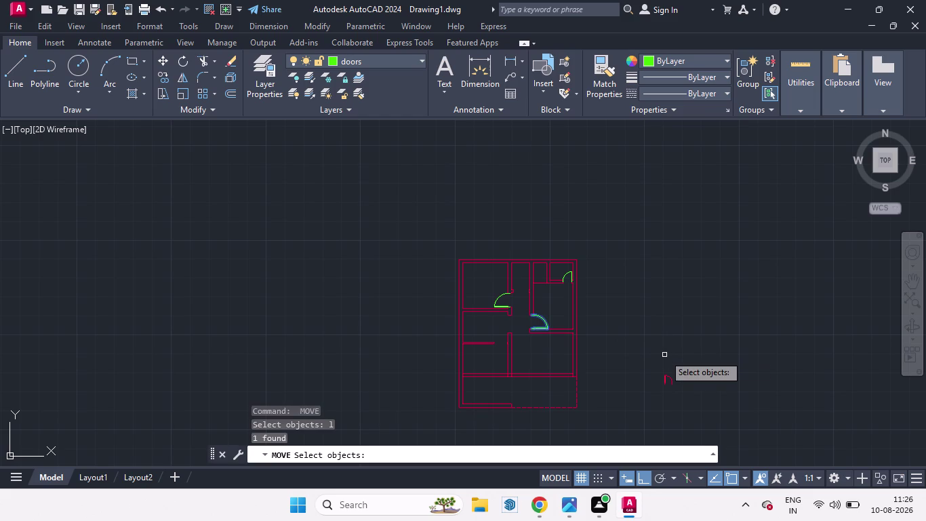
click(416, 61)
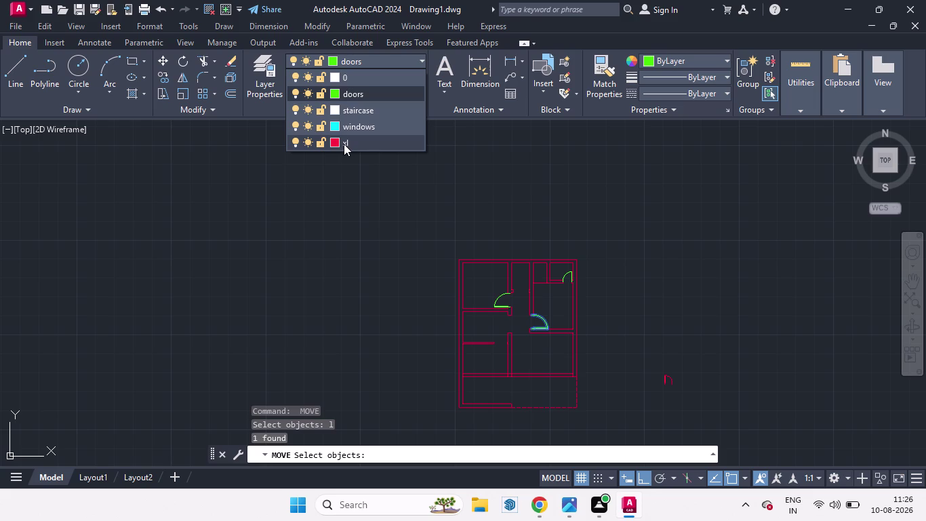
Cancel the pending move and make the red xl layer current.
key(space)
click(631, 290)
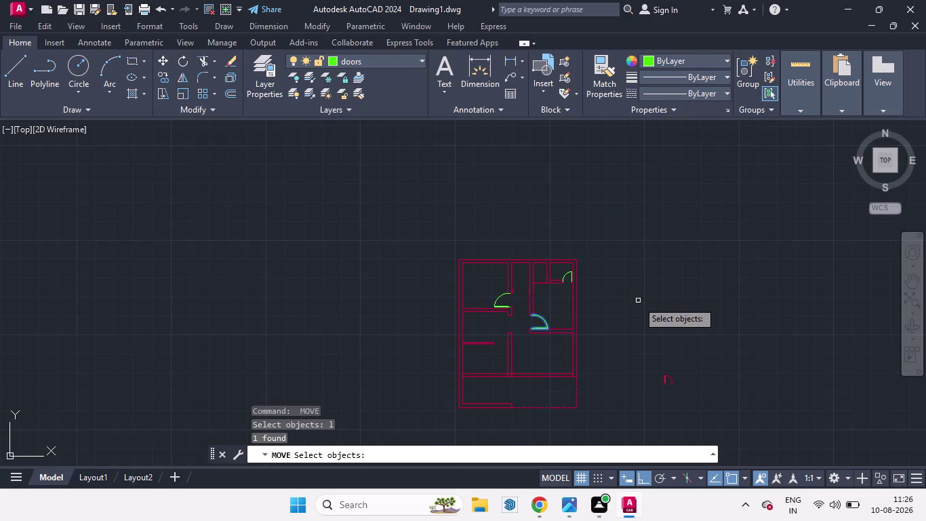
key(Escape)
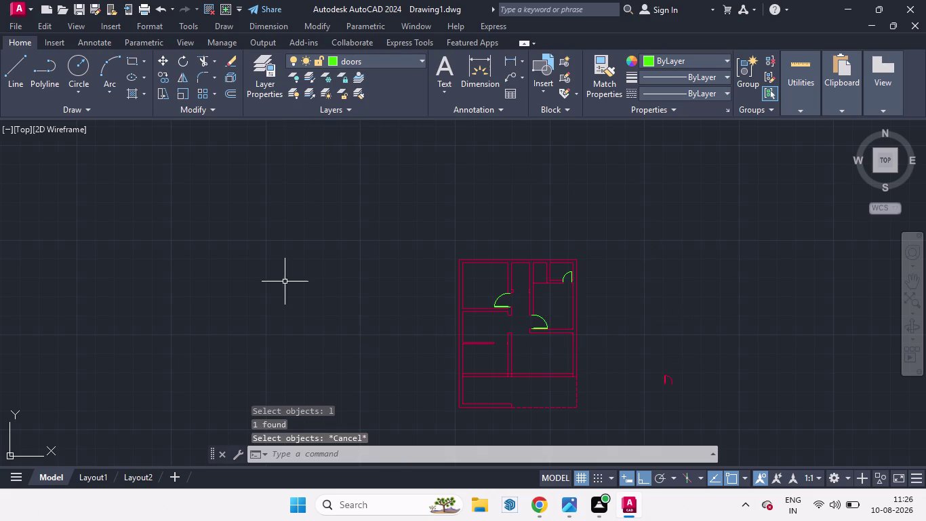
click(416, 63)
click(356, 140)
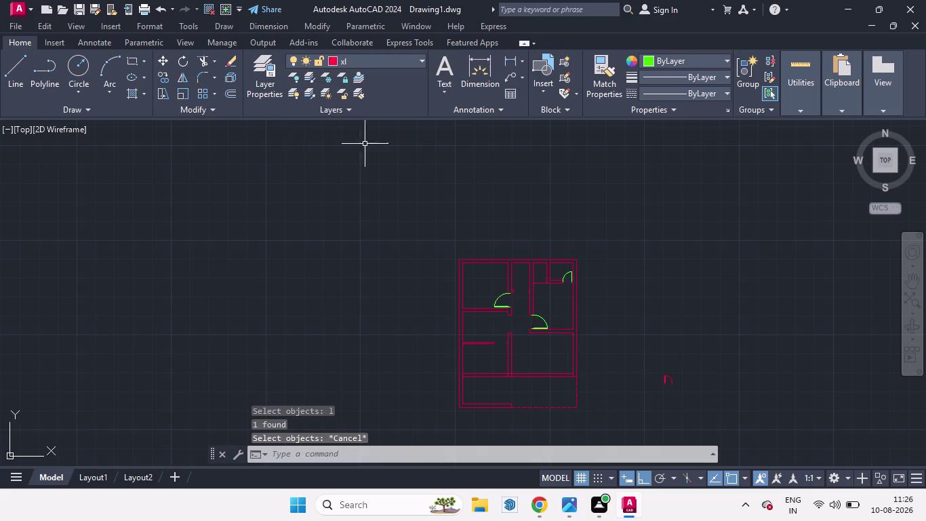
Start a LINE command and cancel it without drawing anything.
key(l)
key(Return)
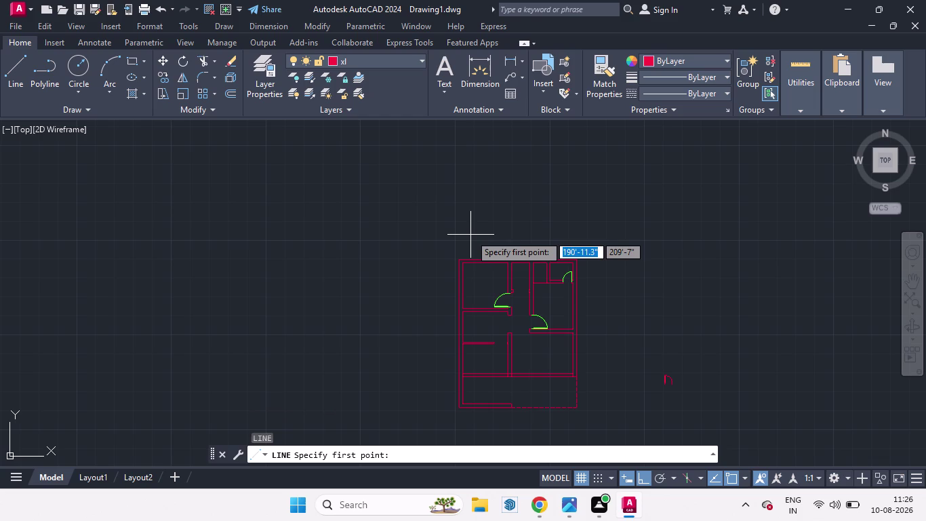
key(space)
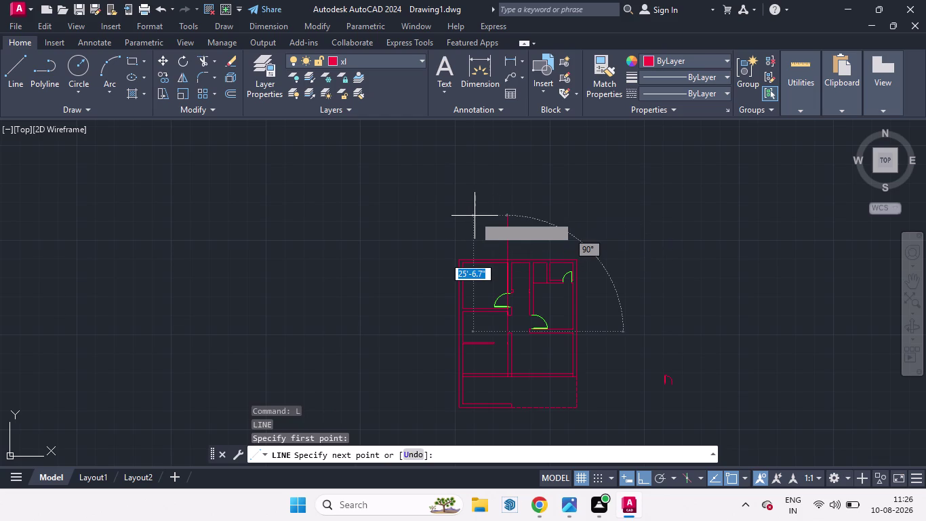
key(Escape)
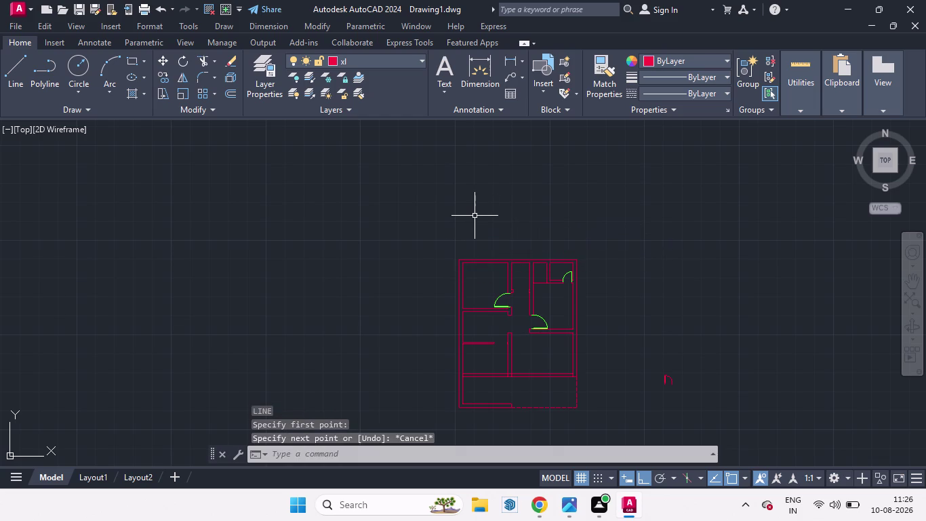
Extend the short vertical wall line downward and the horizontal wall line to the wall.
key(e)
key(x)
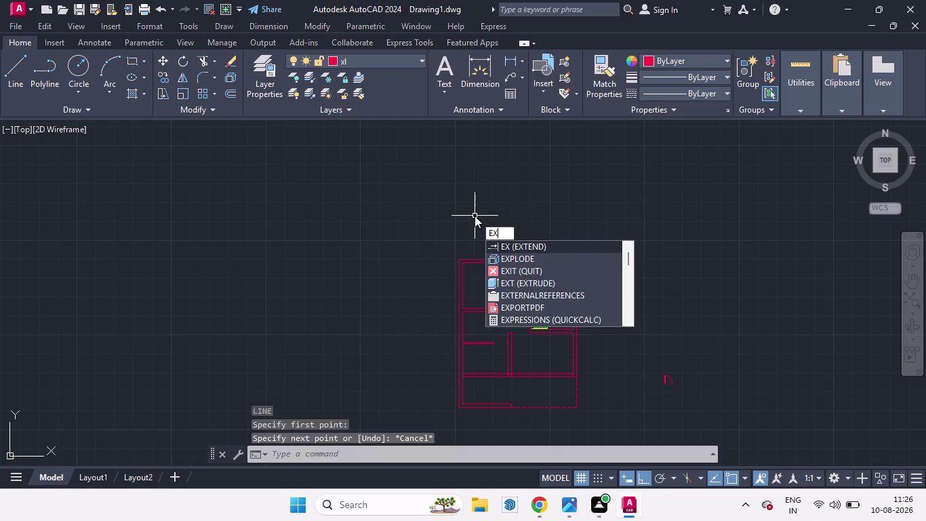
key(Return)
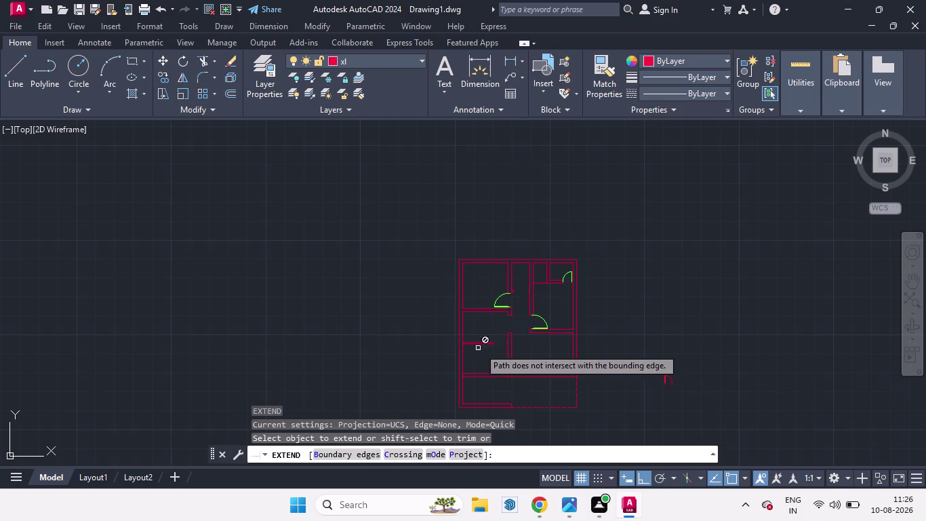
scroll(up, 3)
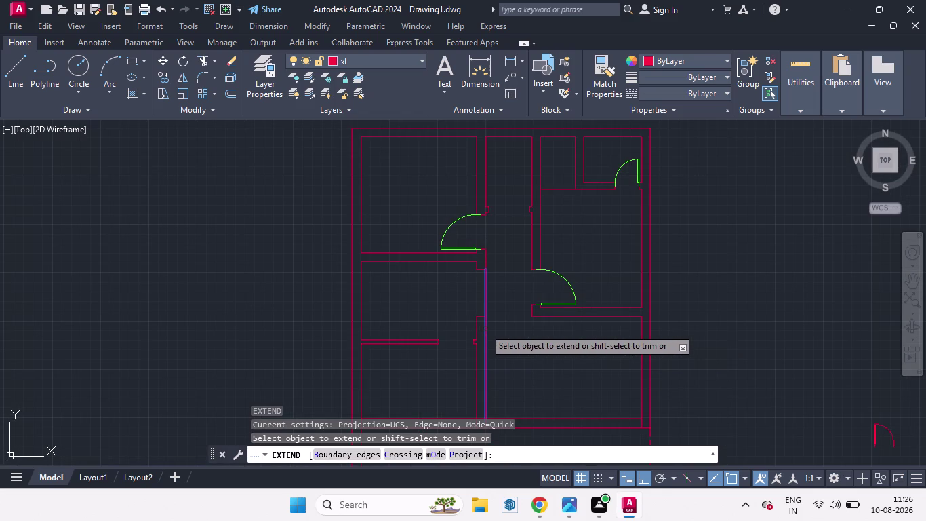
click(485, 328)
scroll(down, 3)
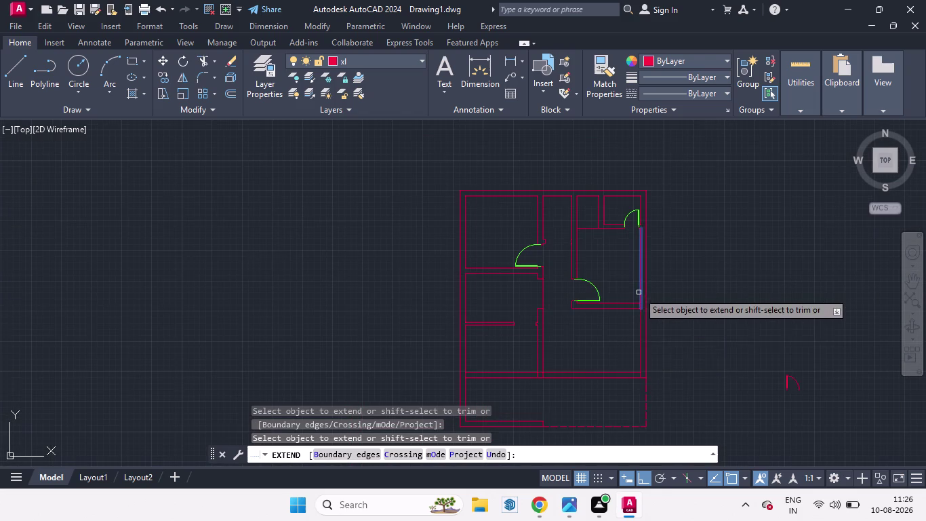
scroll(up, 3)
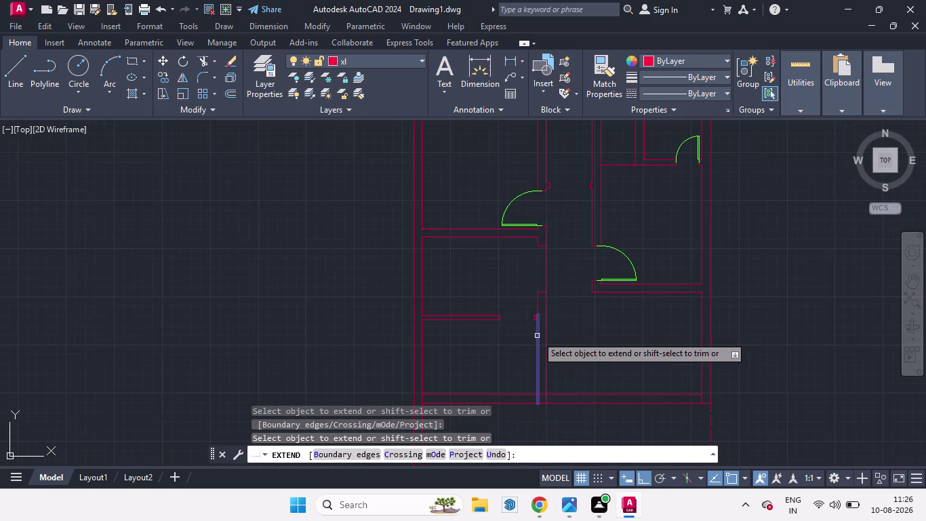
scroll(up, 3)
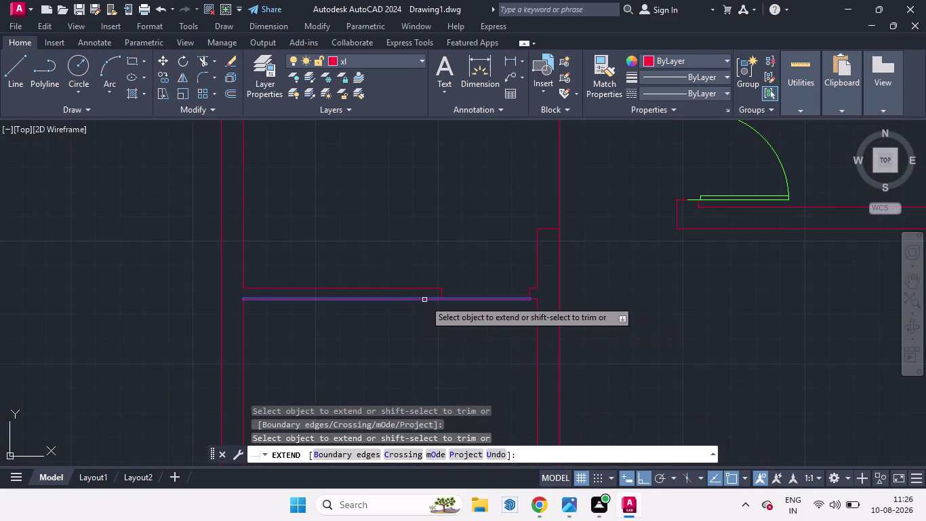
click(424, 299)
key(space)
Zoom out and select the top-right door.
scroll(down, 3)
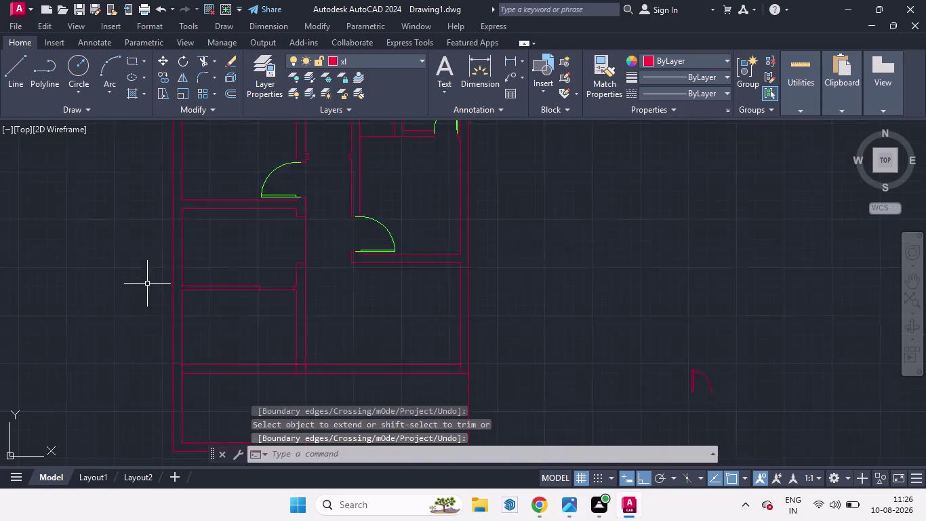
scroll(down, 3)
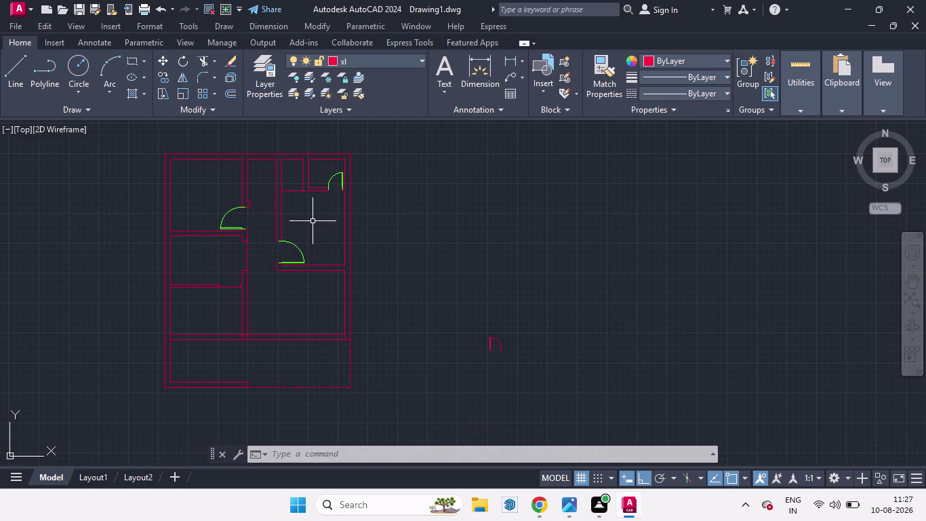
scroll(up, 3)
scroll(down, 3)
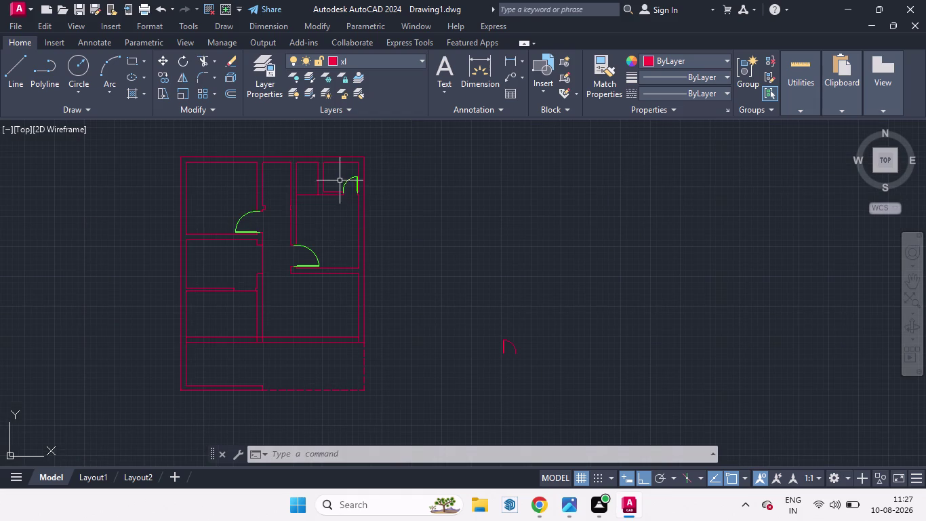
click(348, 179)
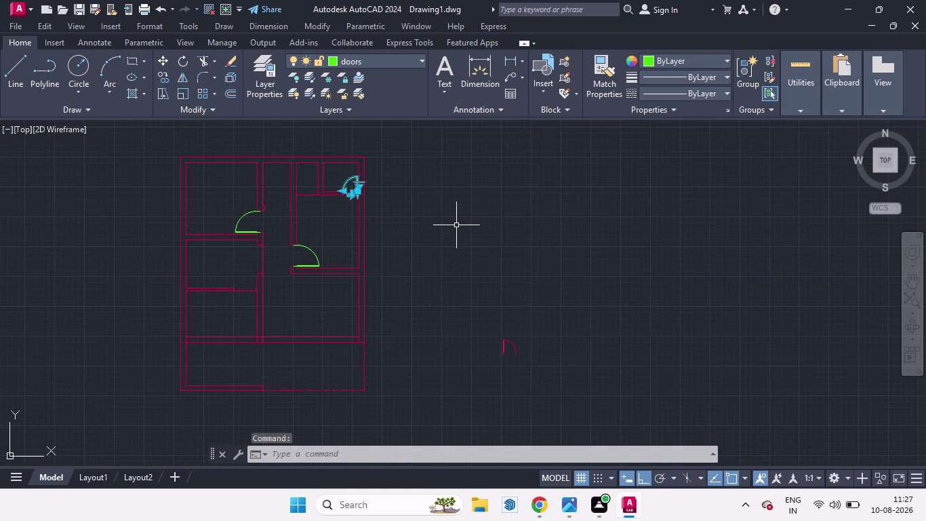
Copy the top-right door from its base point into the wall opening.
text(co)
key(Return)
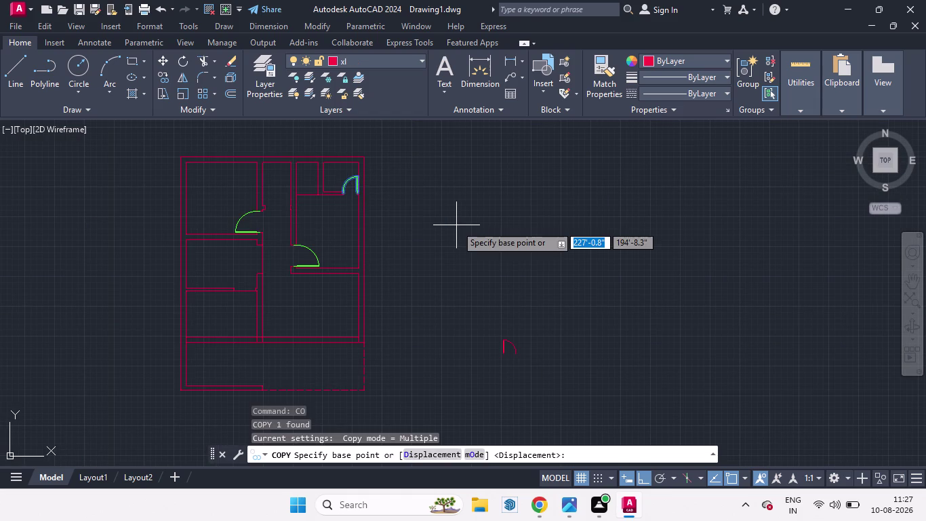
click(360, 195)
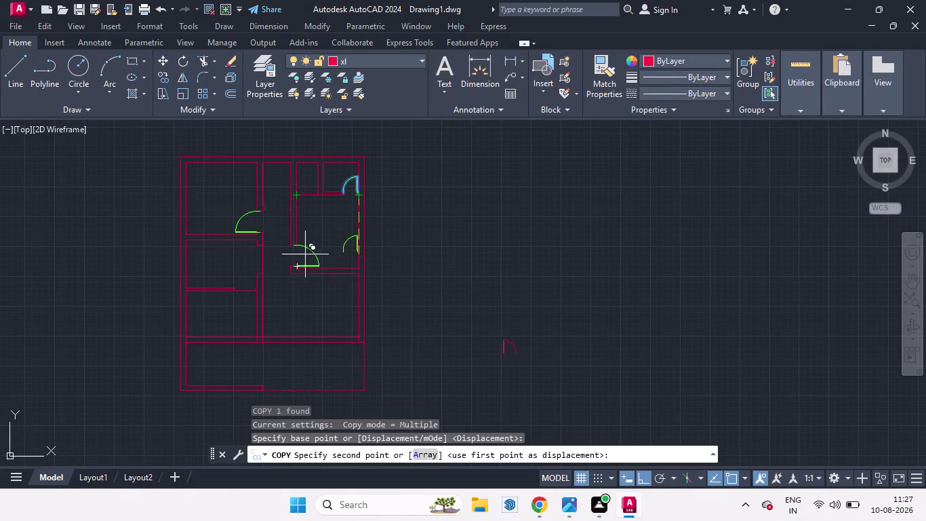
scroll(up, 3)
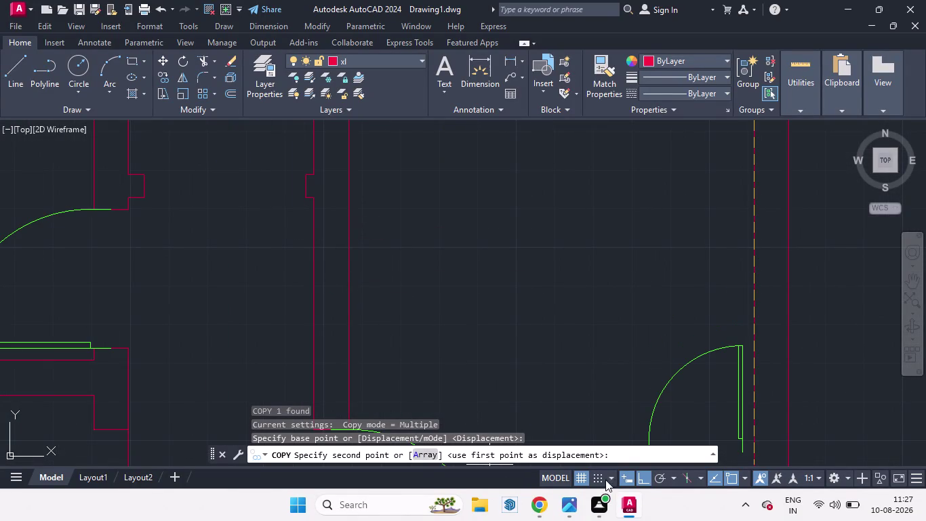
click(644, 482)
scroll(down, 3)
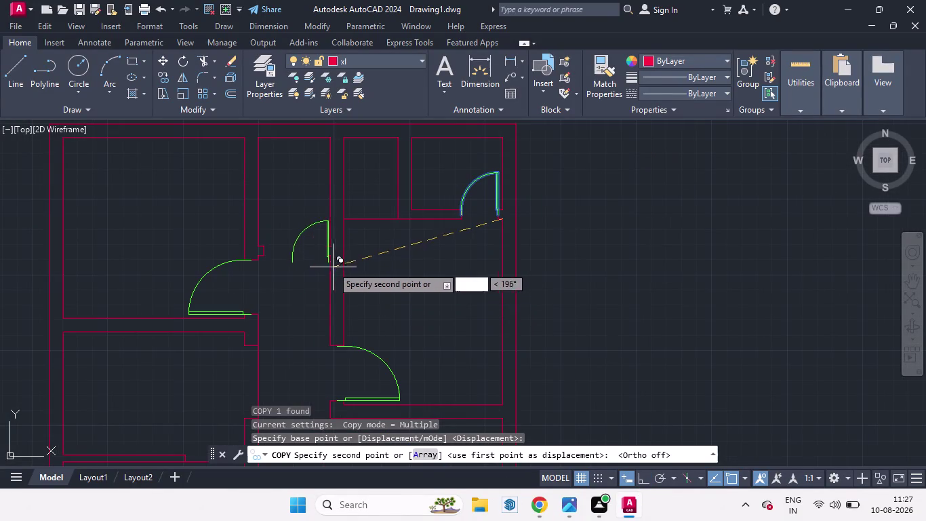
scroll(up, 3)
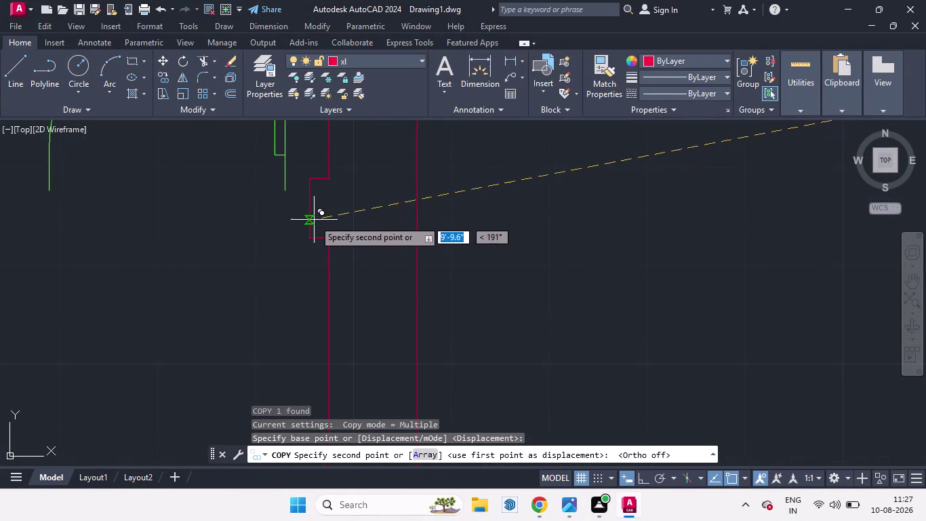
click(311, 213)
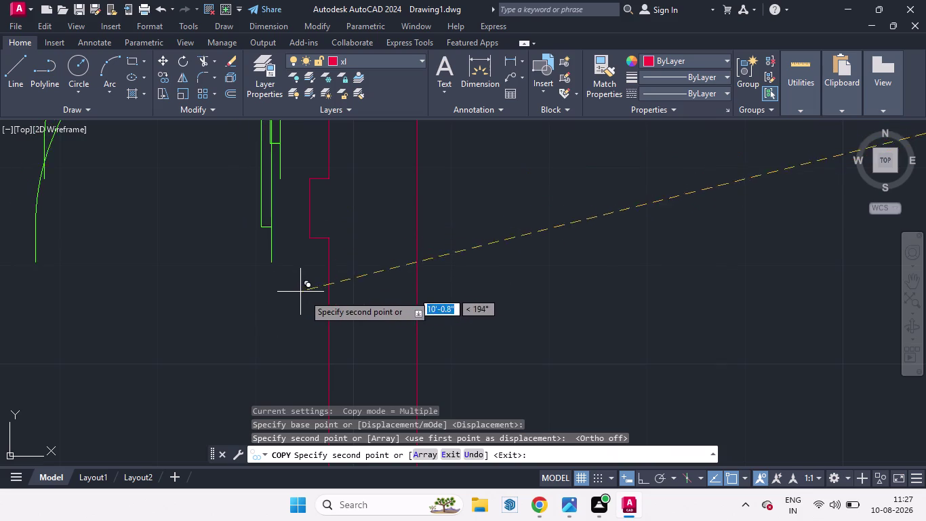
scroll(down, 3)
scroll(down, 3)
key(space)
Zoom in and select the newly copied door.
scroll(up, 3)
scroll(up, 3)
click(243, 216)
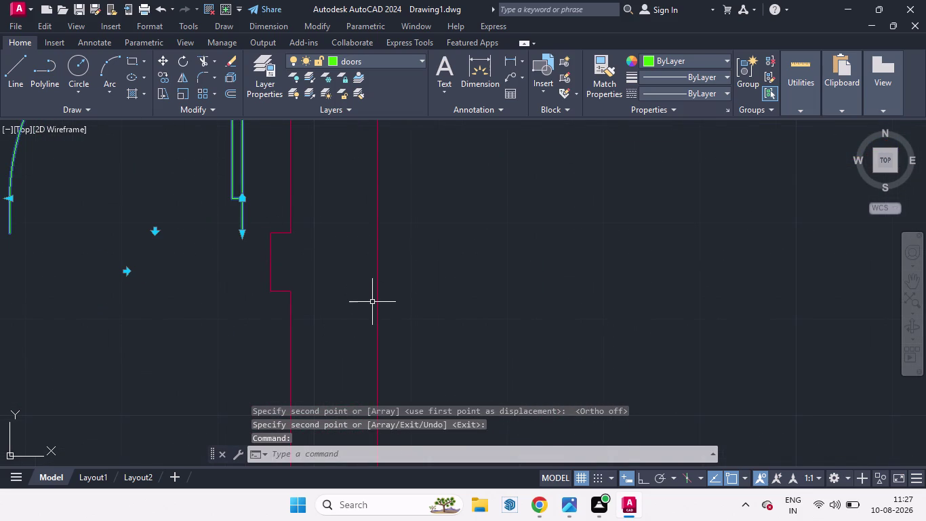
Move the copied door snug against the vertical wall.
key(m)
key(Return)
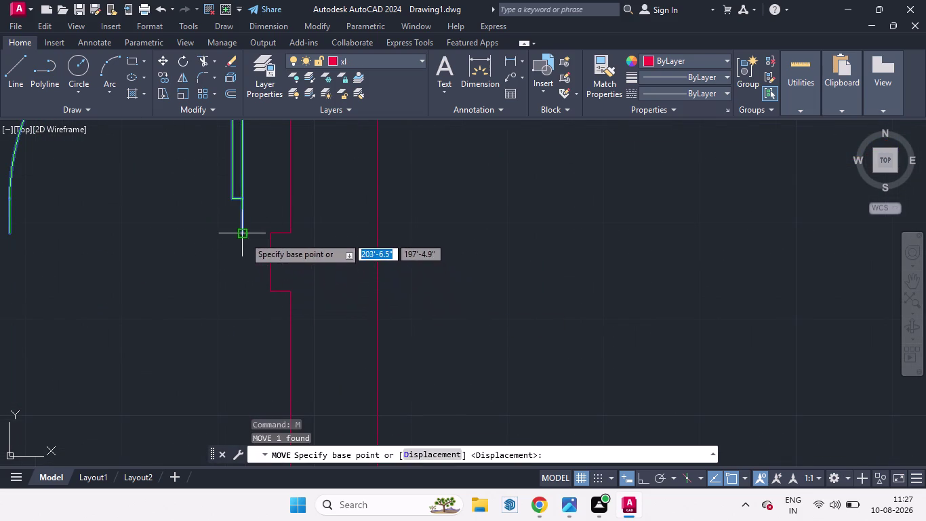
click(245, 236)
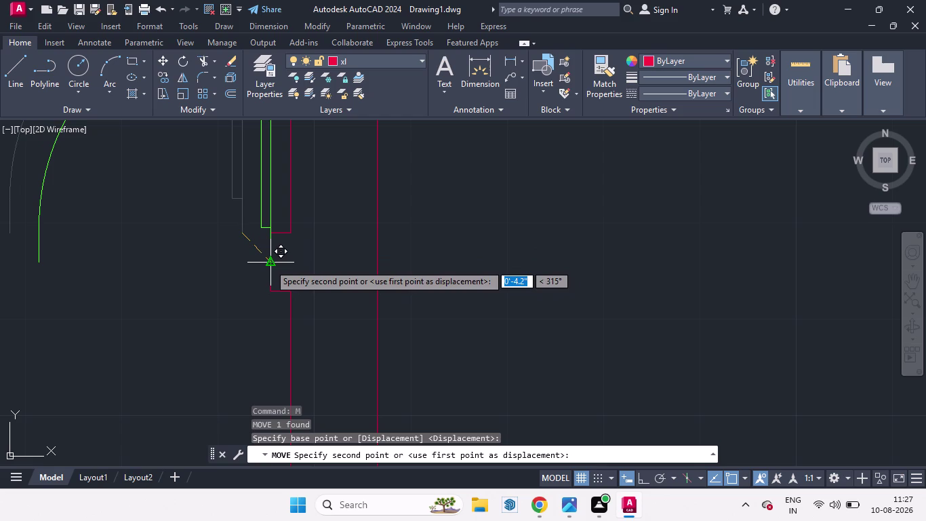
click(269, 264)
scroll(down, 3)
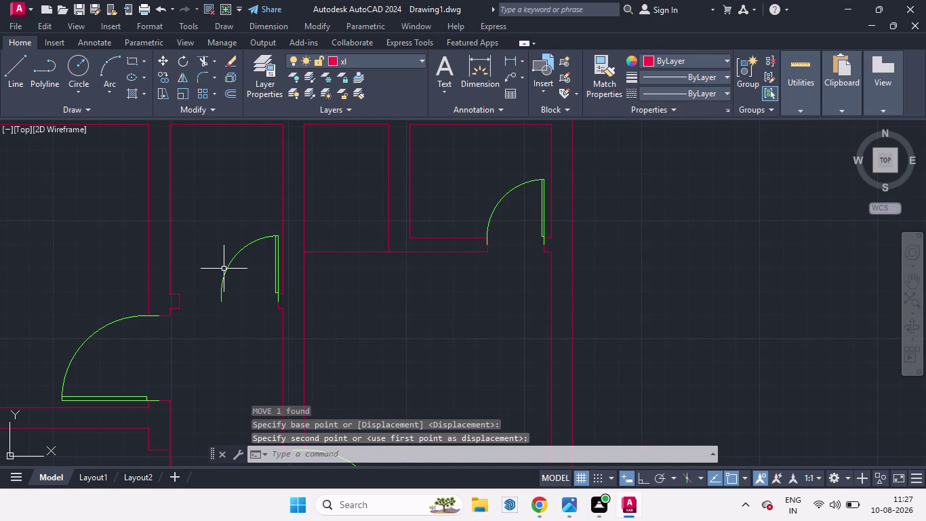
Select the moved door and start MIRROR on it.
click(224, 268)
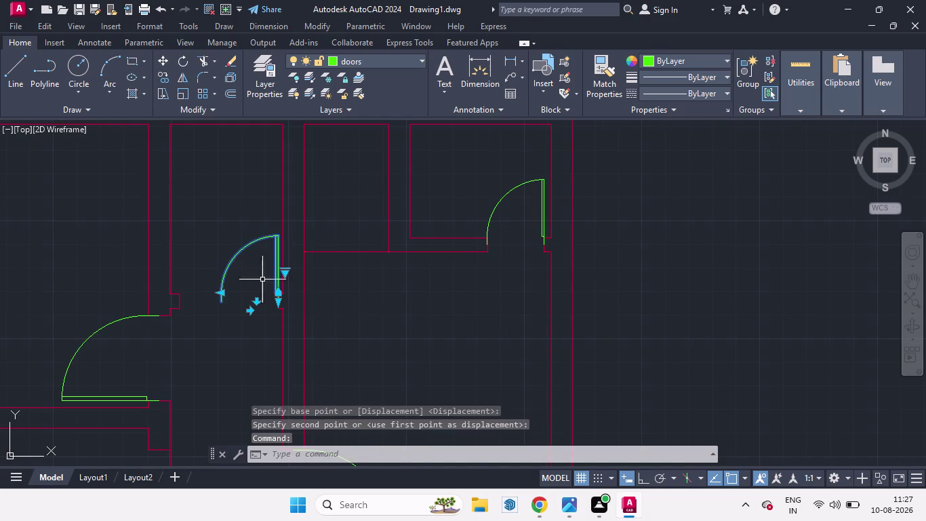
text(mi)
key(Return)
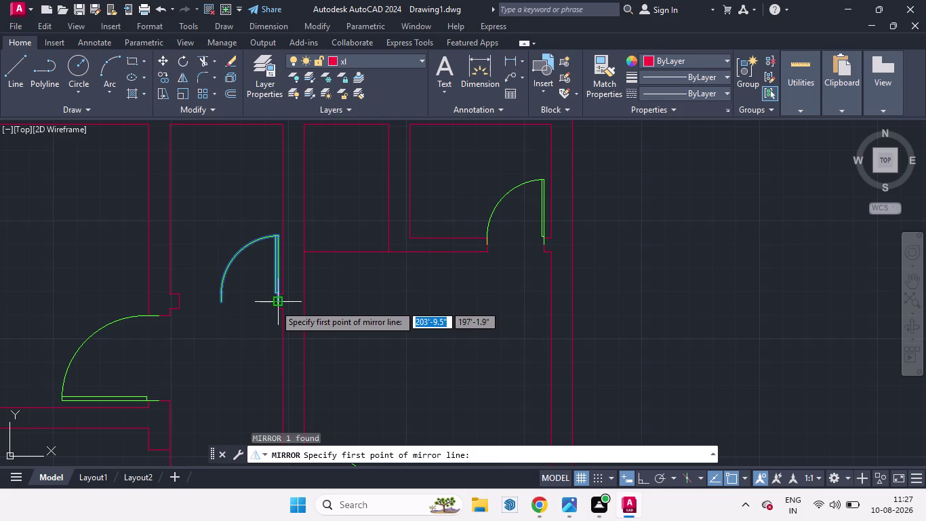
Abandon a first, failed mirror attempt.
click(275, 304)
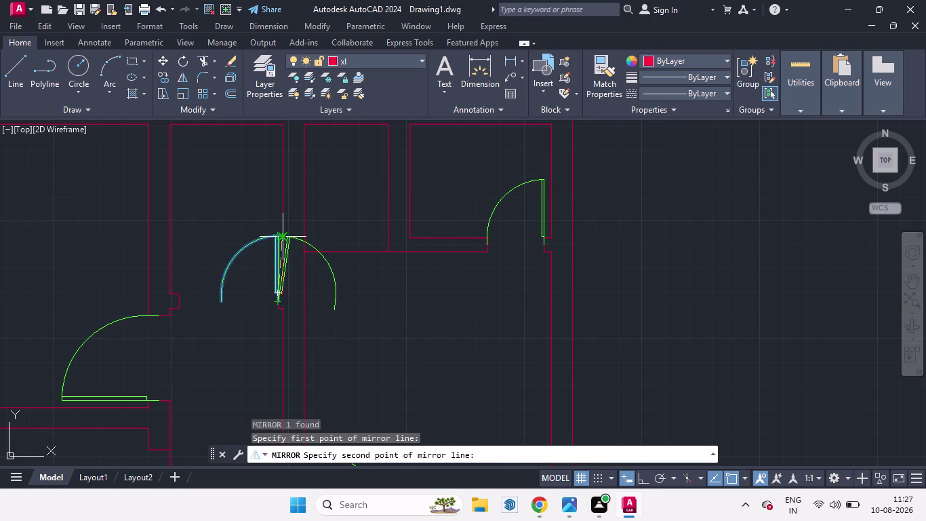
key(space)
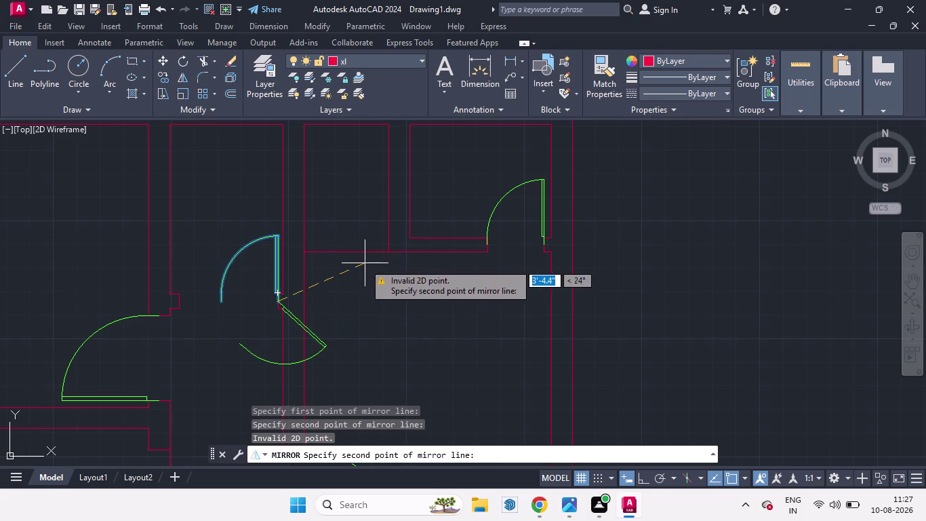
key(Escape)
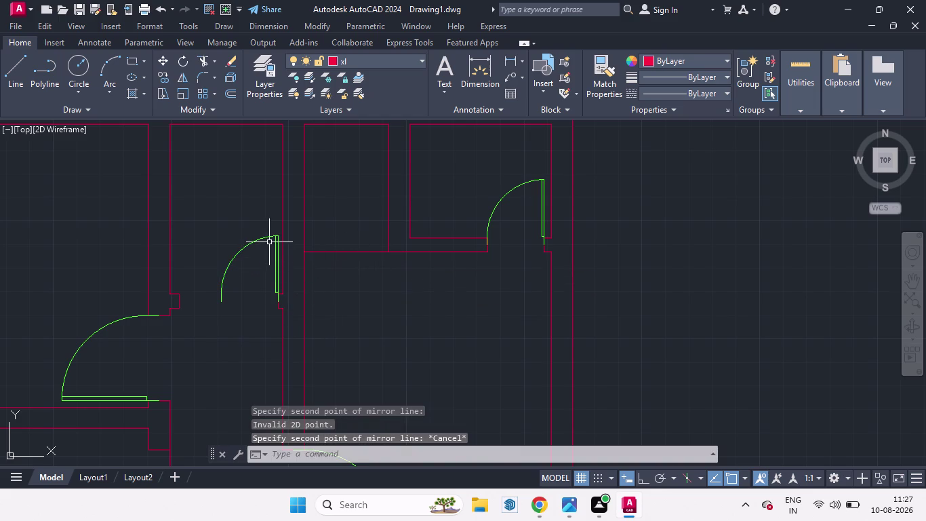
Mirror the door about a vertical axis from its arc tip, keeping the original, then select both leaves.
click(268, 237)
text(m)
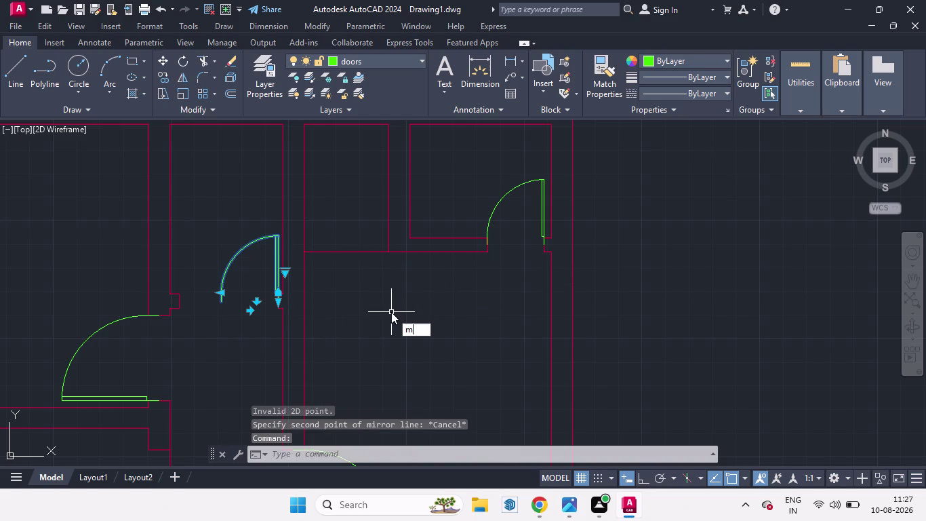
text(i)
key(Return)
click(223, 305)
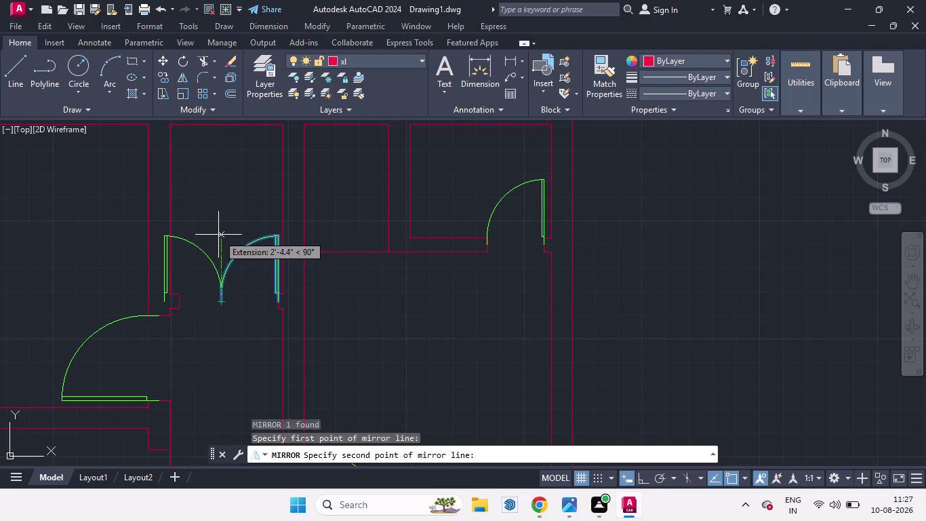
click(642, 477)
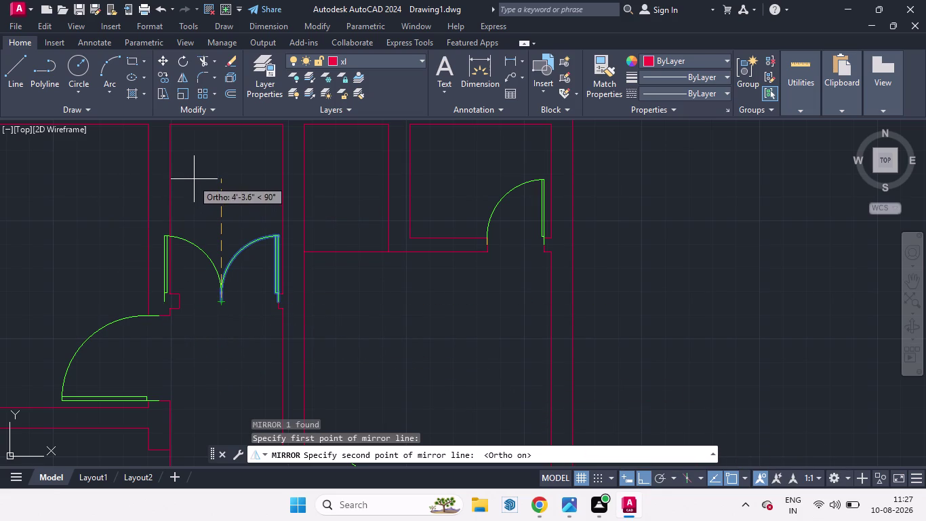
click(195, 177)
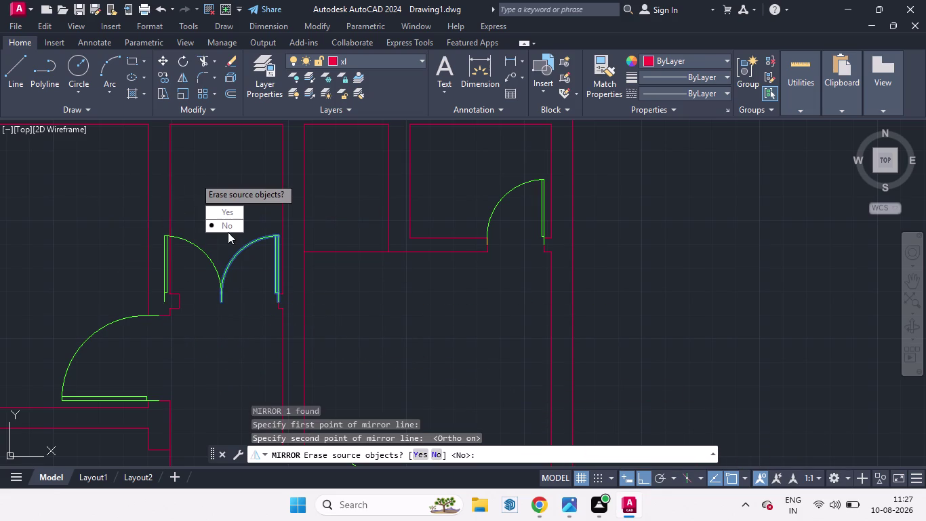
drag(223, 222, 194, 177)
scroll(down, 3)
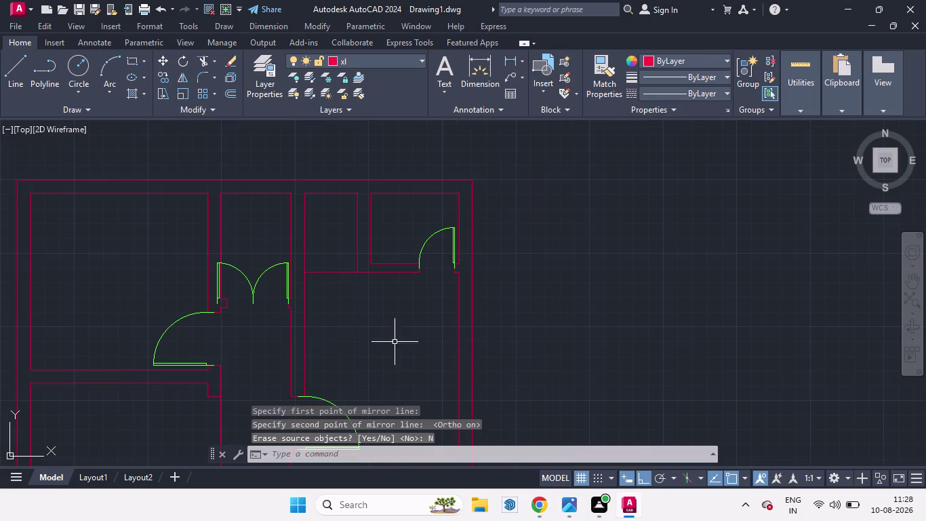
scroll(up, 3)
click(259, 268)
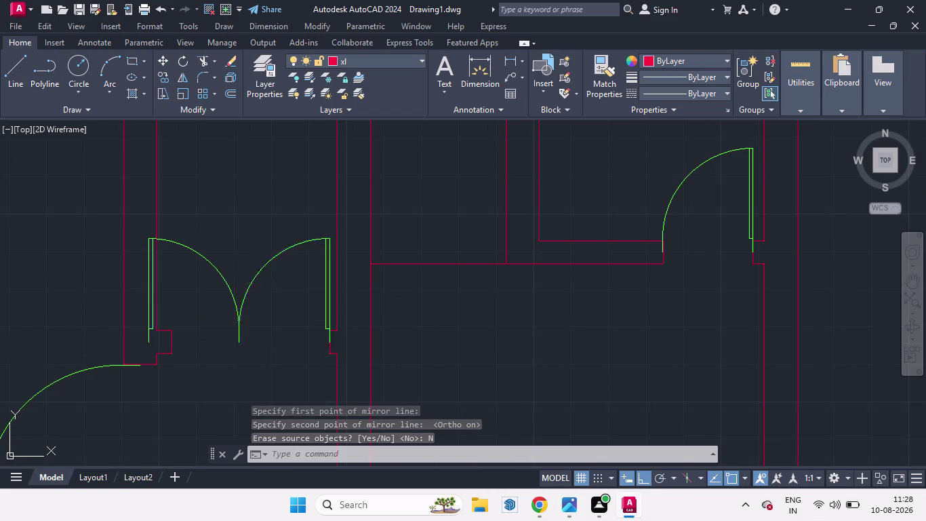
click(215, 268)
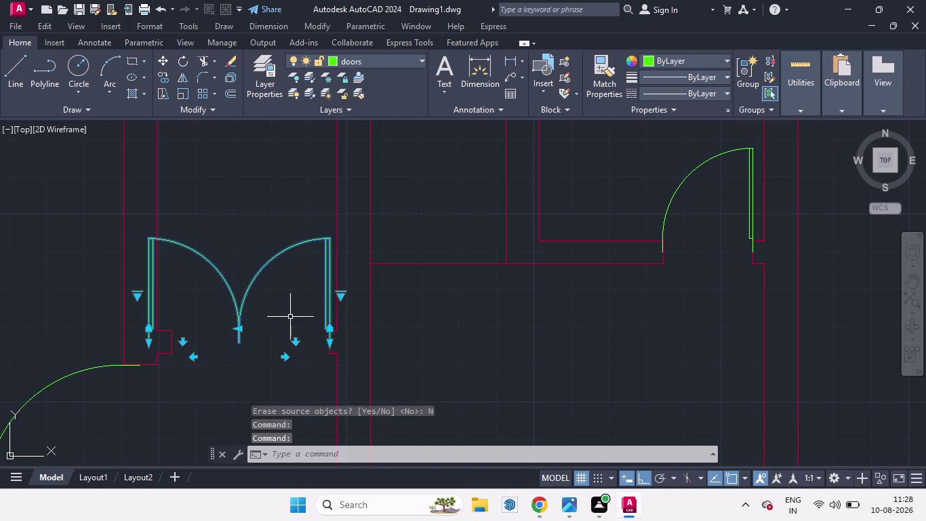
Scale both door leaves down about a base point to fit the opening, cancelling the repeat.
text(sc)
key(Return)
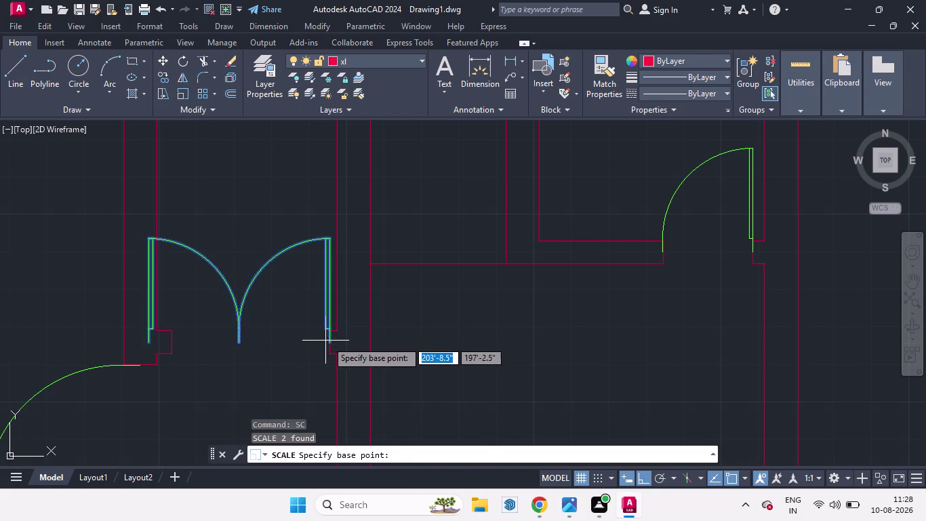
click(327, 340)
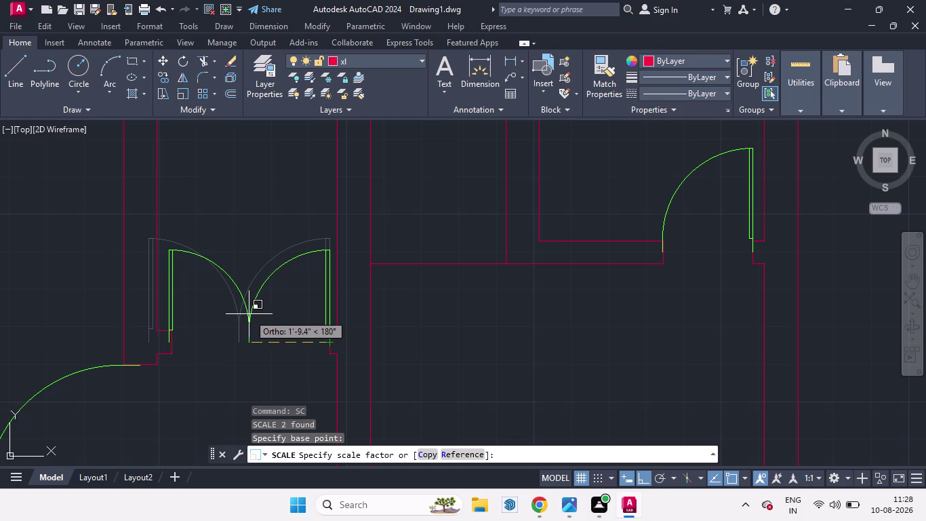
click(250, 314)
scroll(down, 3)
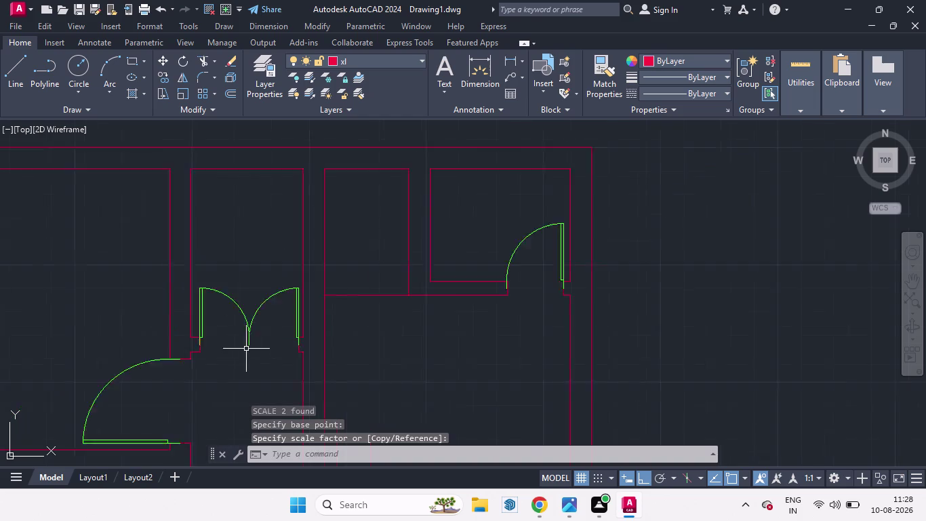
scroll(down, 3)
key(space)
scroll(down, 3)
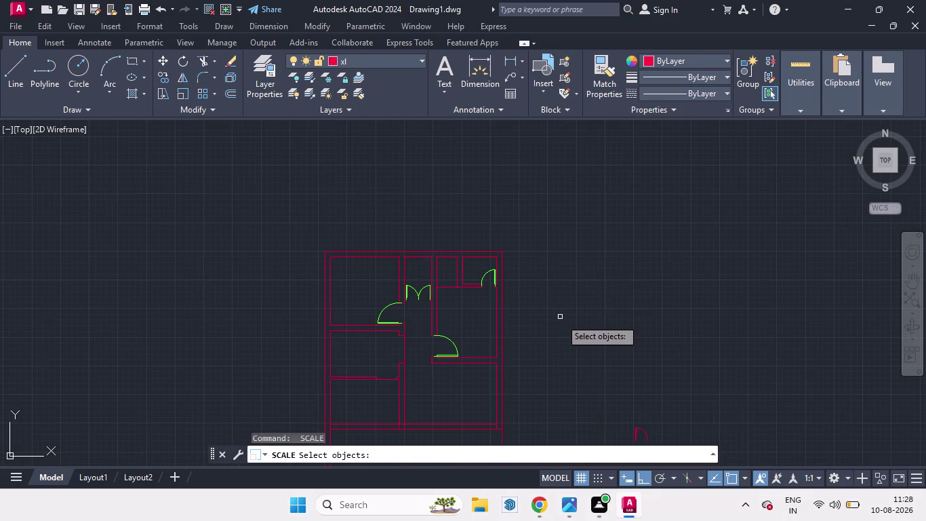
scroll(up, 3)
key(Escape)
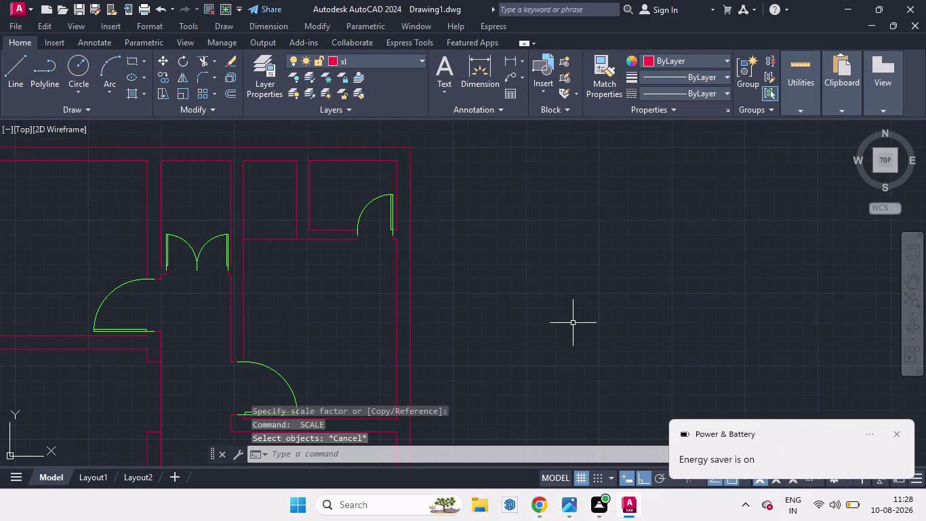